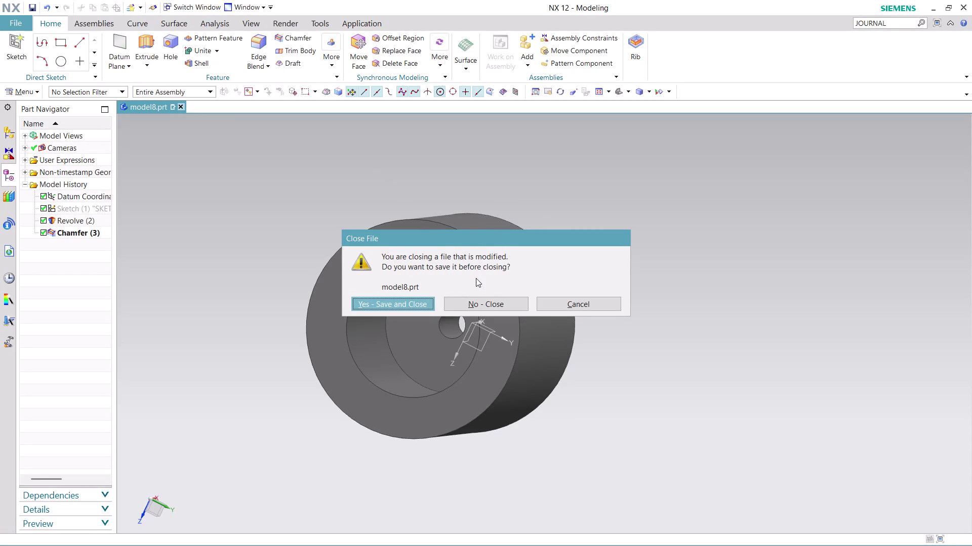
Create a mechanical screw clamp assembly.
Close model8 without saving and find Record Journal through a JOURNAL command search.
click(498, 306)
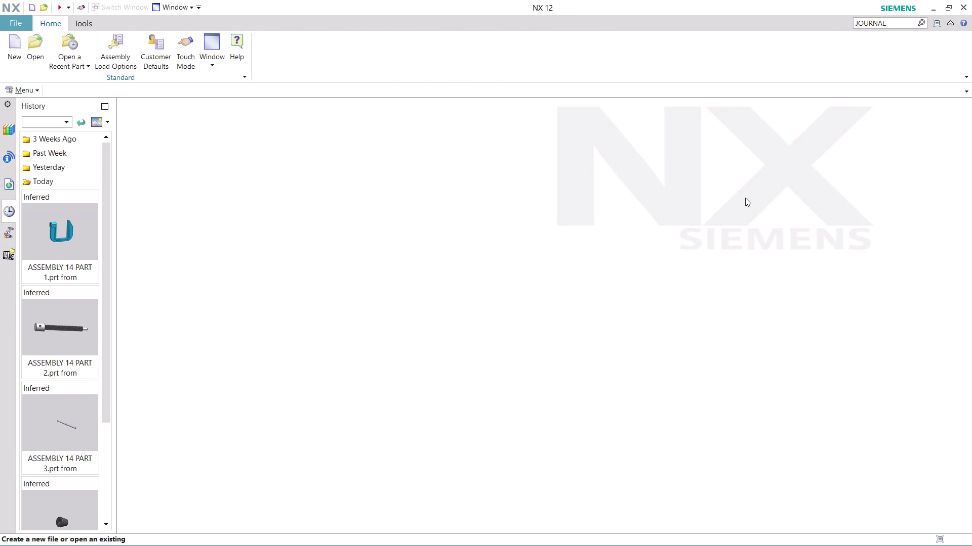
click(897, 21)
key(Return)
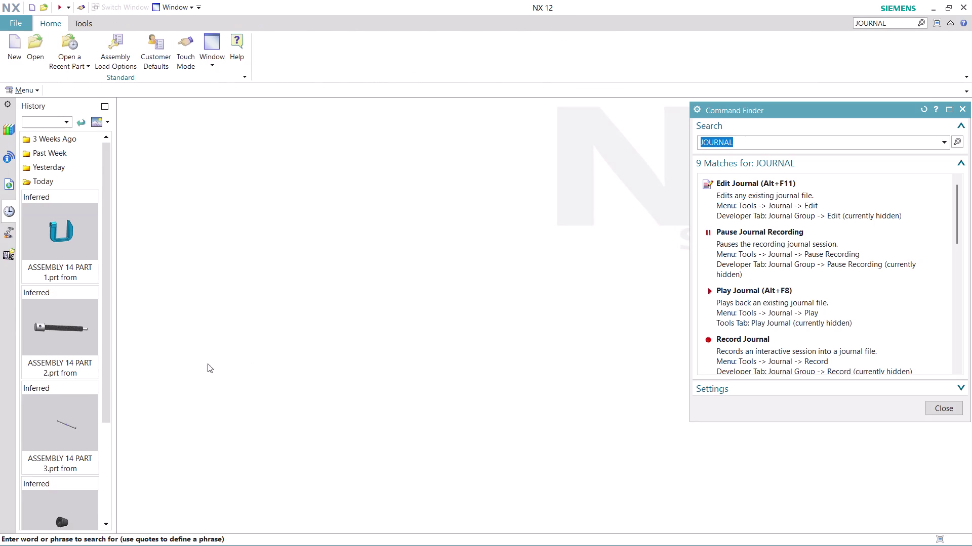
scroll(down, 3)
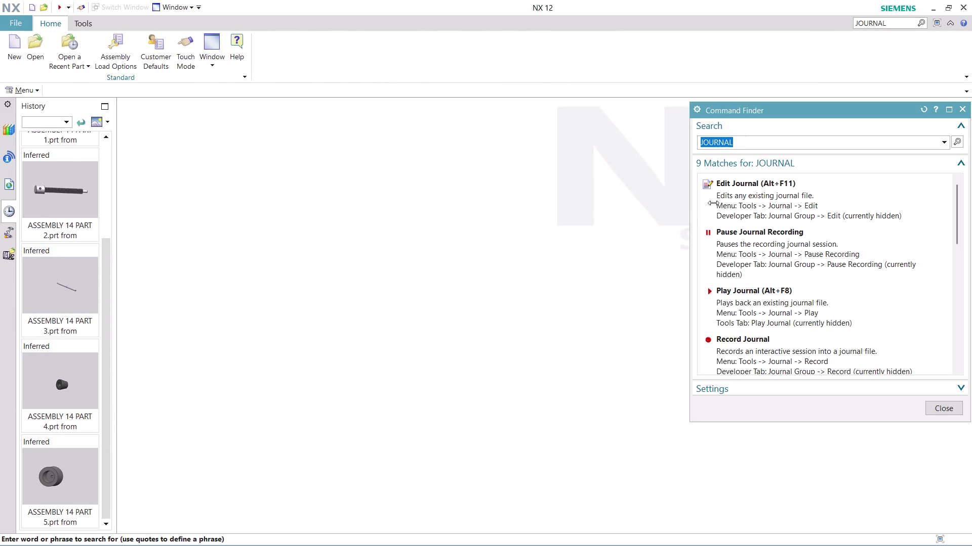
click(767, 356)
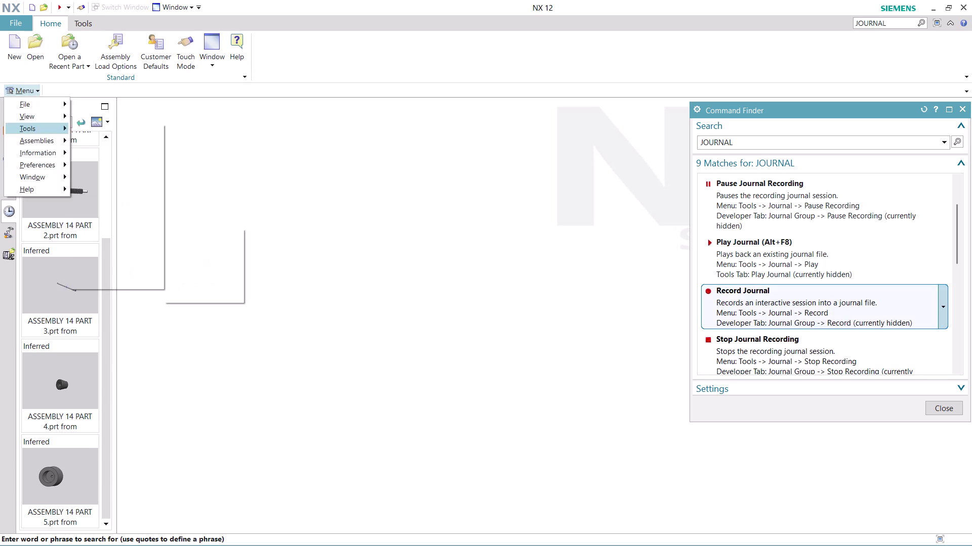
Start recording a journal named 'ASSEMBLY 14' and close the command search.
click(755, 308)
click(549, 324)
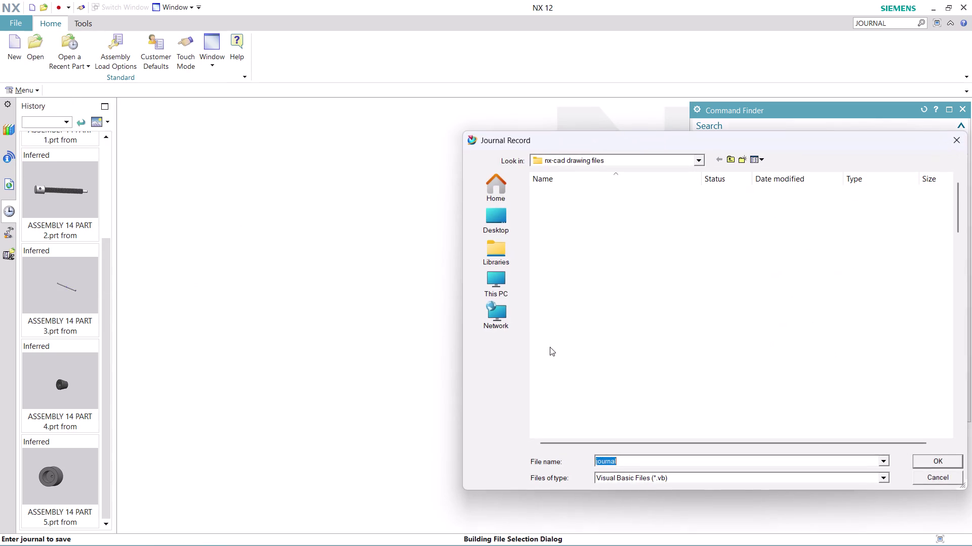
text(ASS)
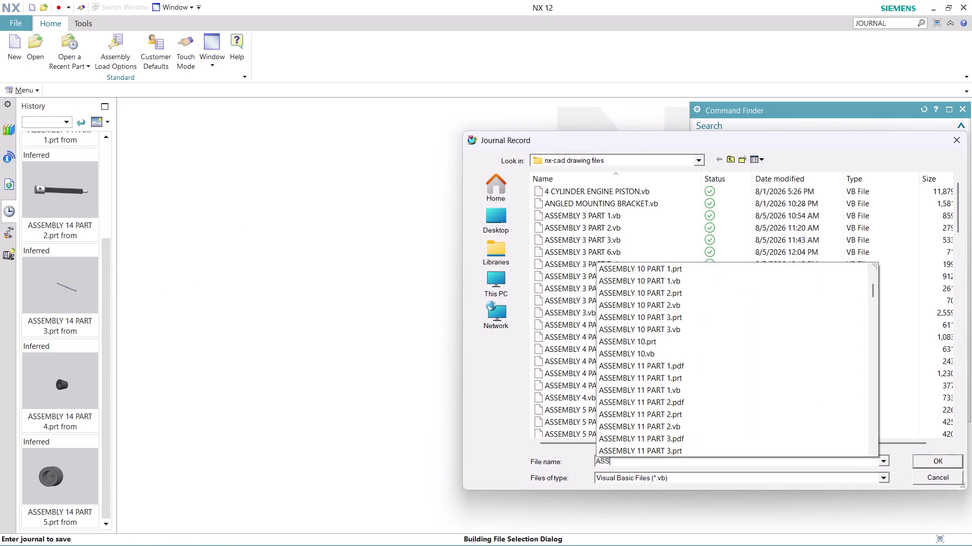
text(EMBLY)
key(space)
text(14)
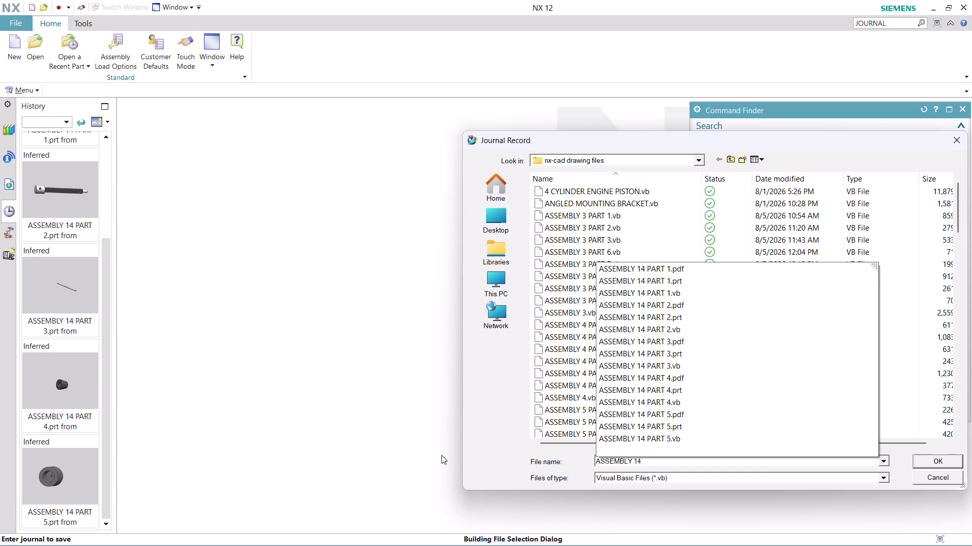
key(Return)
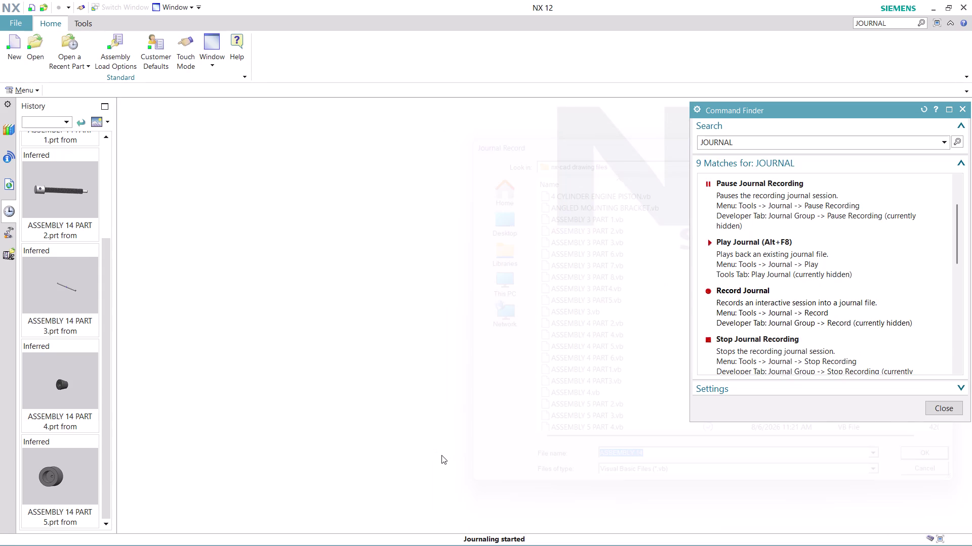
click(951, 410)
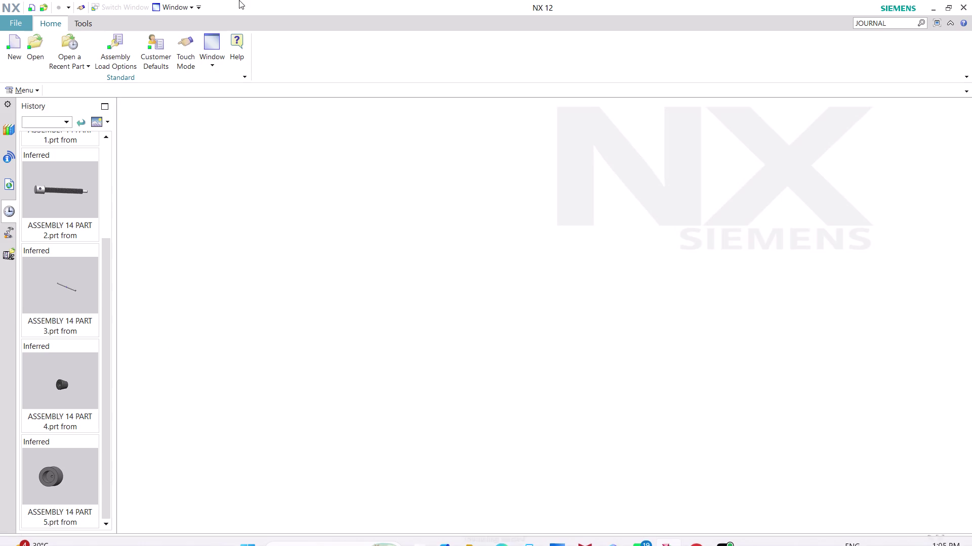
Open the New file dialog from the empty start screen.
click(14, 42)
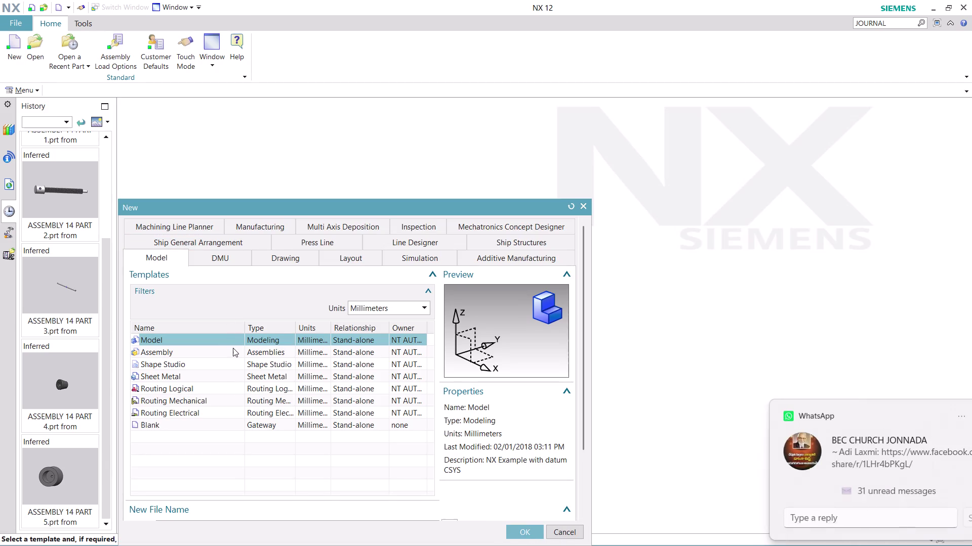
Create an Assembly-template file and load ASSEMBLY 14 PART 1 as its first component.
click(233, 349)
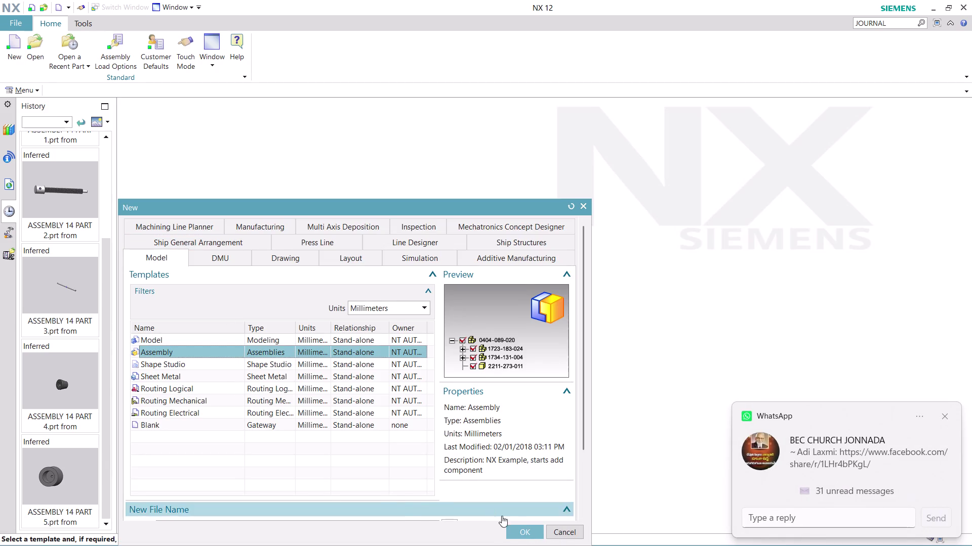
click(525, 534)
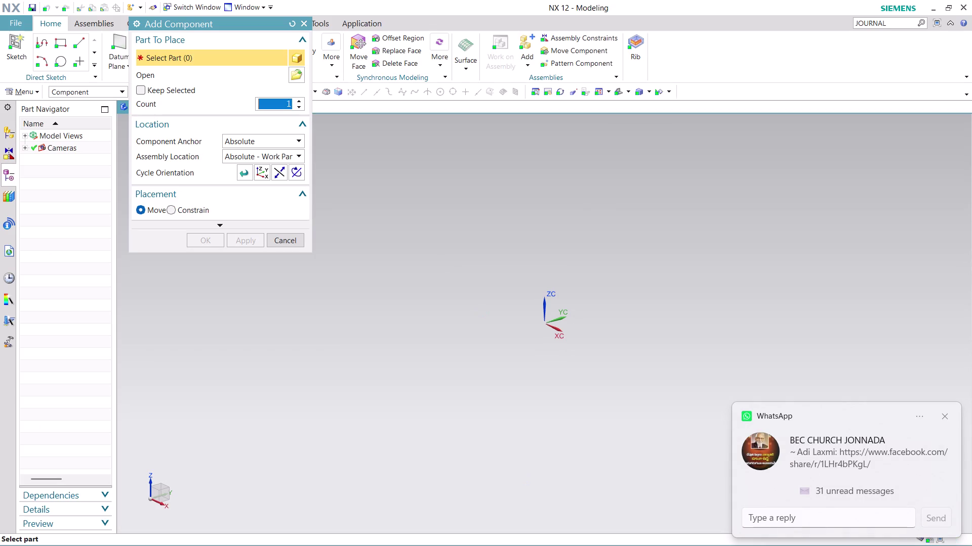
click(301, 72)
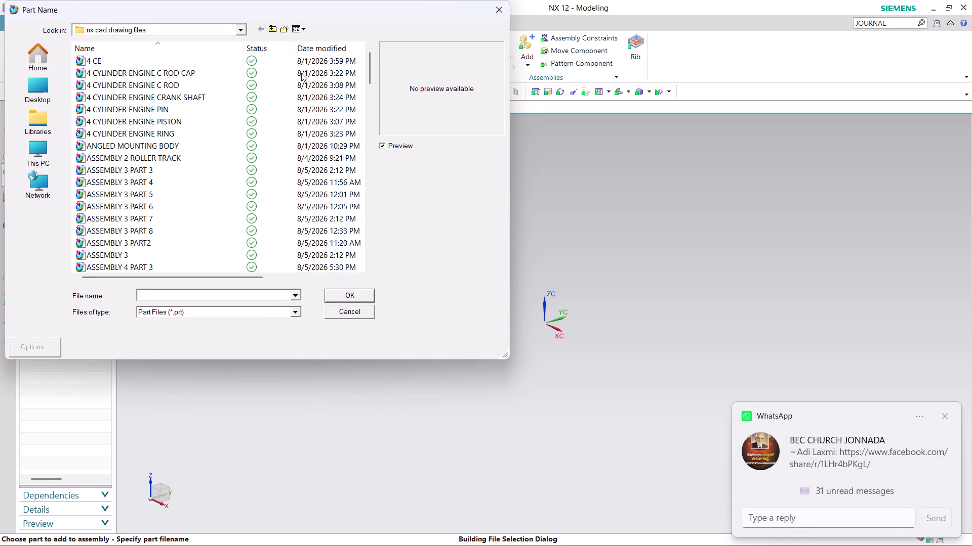
scroll(down, 3)
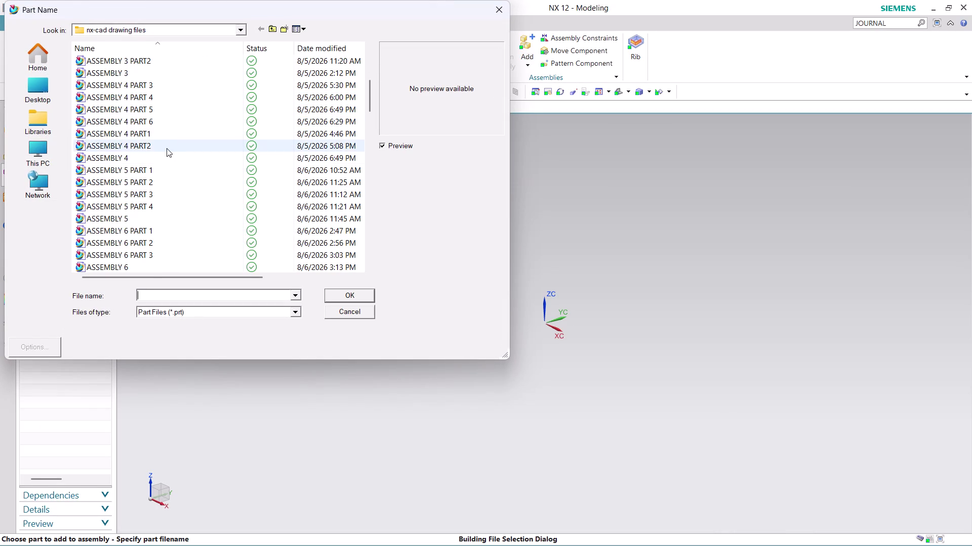
scroll(down, 3)
scroll(down, 3)
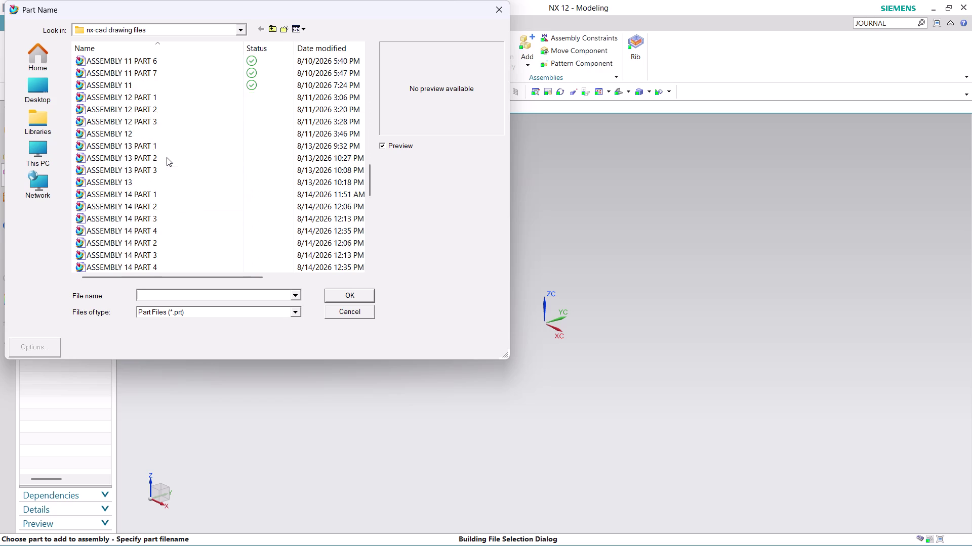
scroll(down, 3)
click(164, 158)
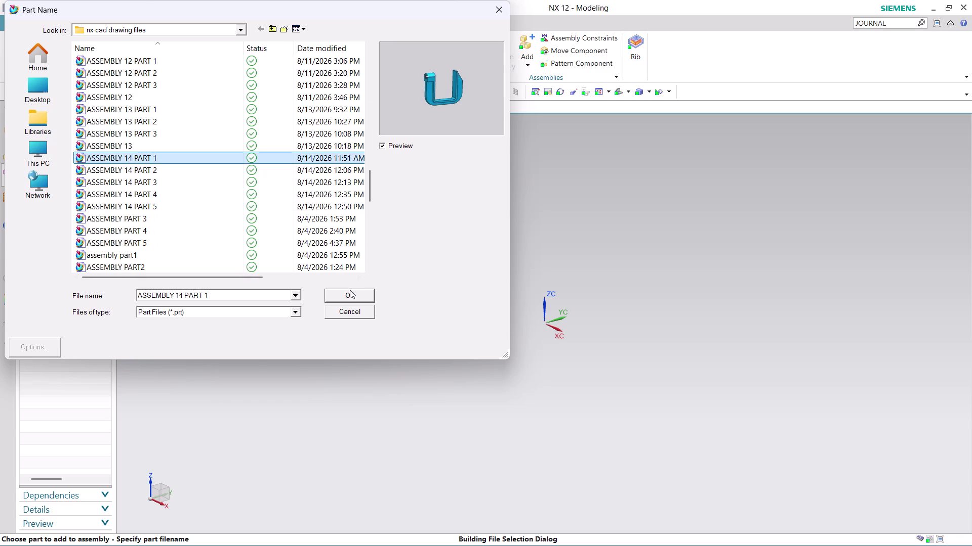
click(350, 292)
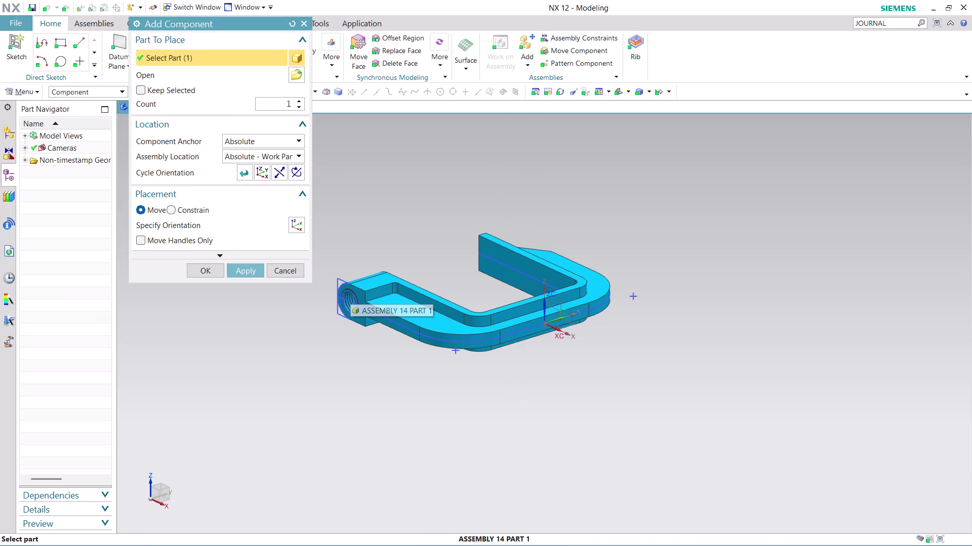
Place the upright ASSEMBLY 14 PART 1 frame with a fix constraint and finish adding components.
middle_drag(551, 217, 571, 267)
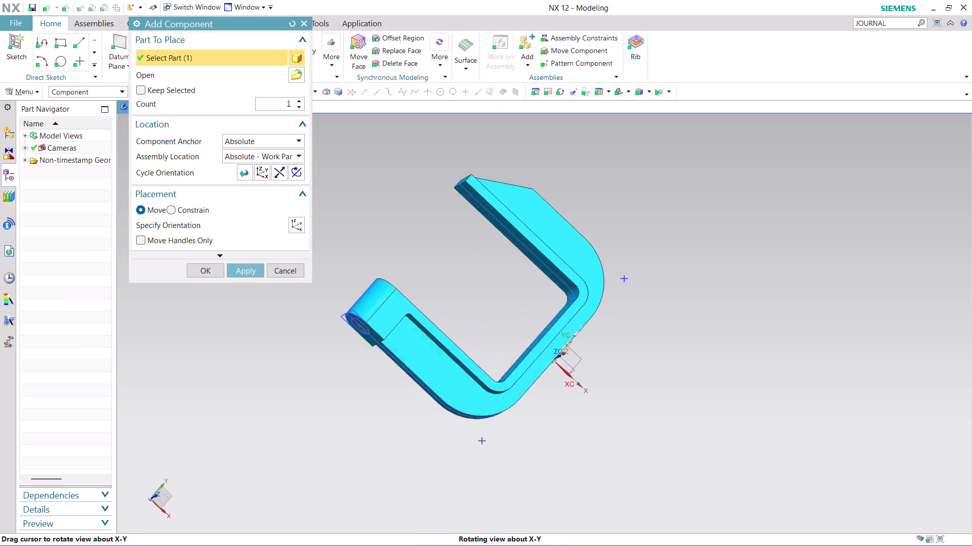
middle_drag(571, 268, 592, 271)
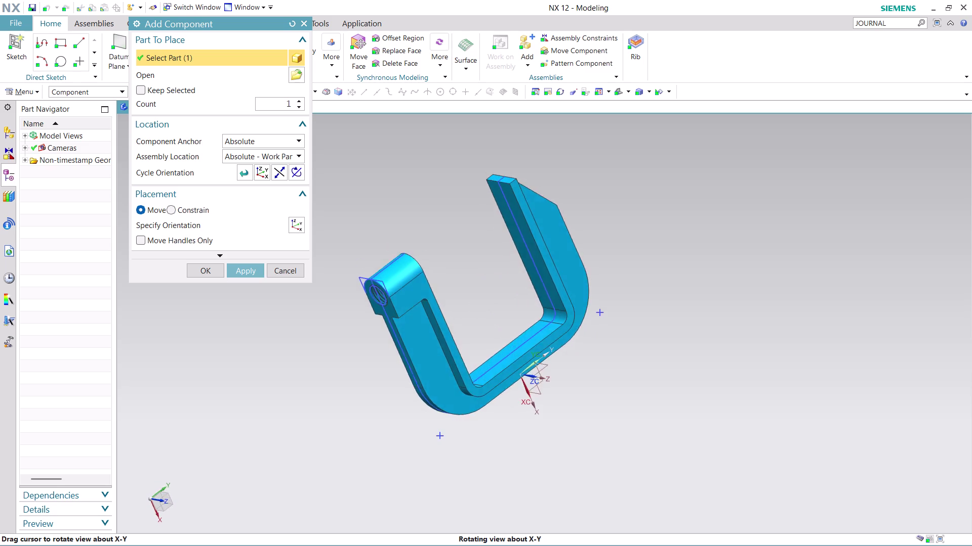
middle_drag(592, 272, 605, 263)
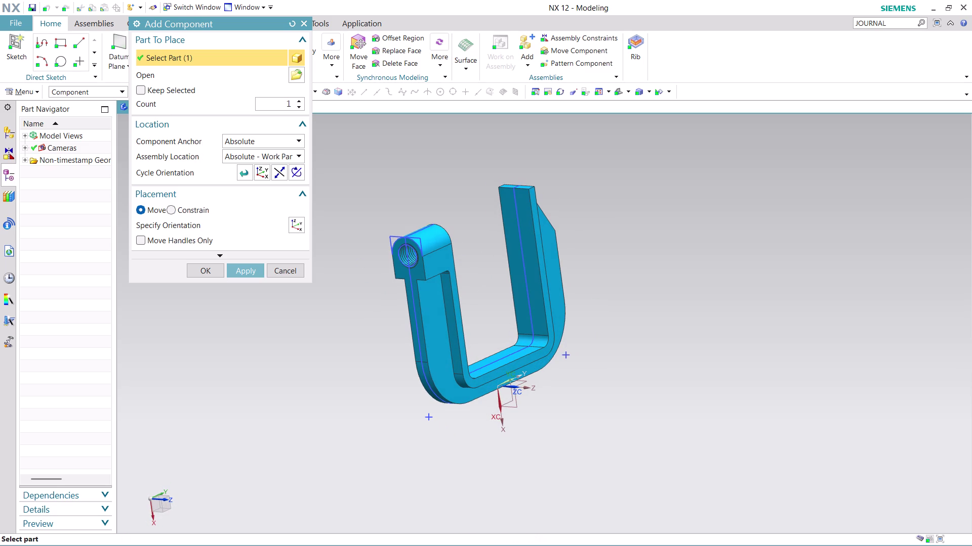
click(244, 272)
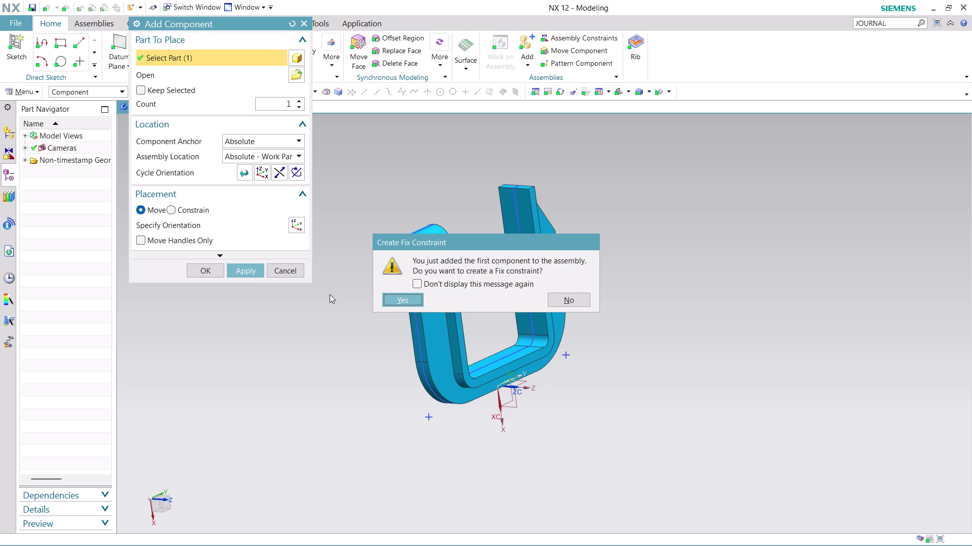
click(389, 296)
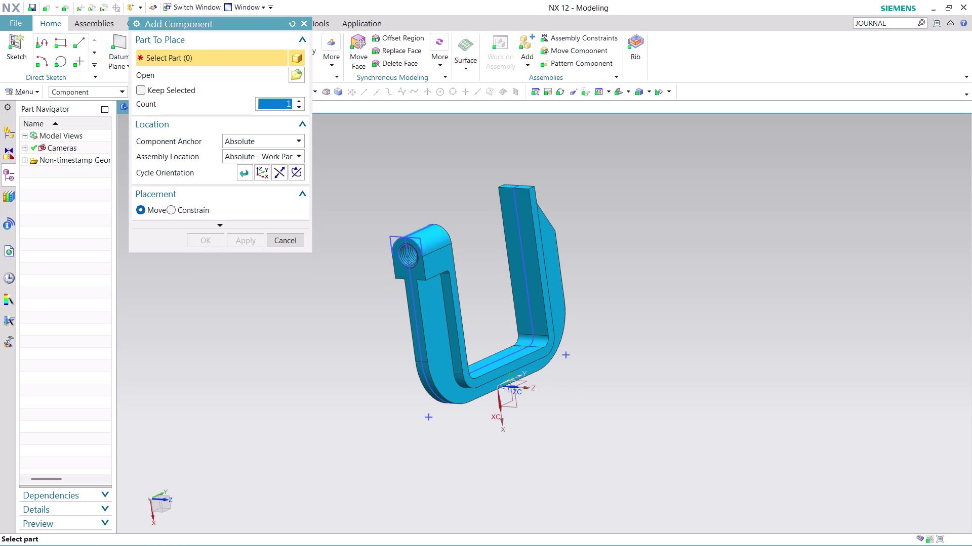
click(290, 240)
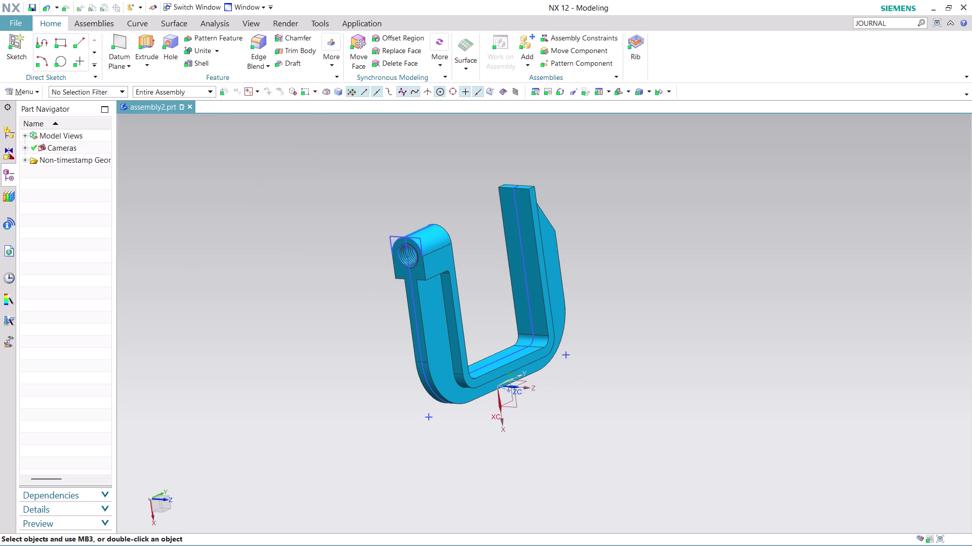
Select the placed clamp frame to check it, then clear the selection.
scroll(up, 3)
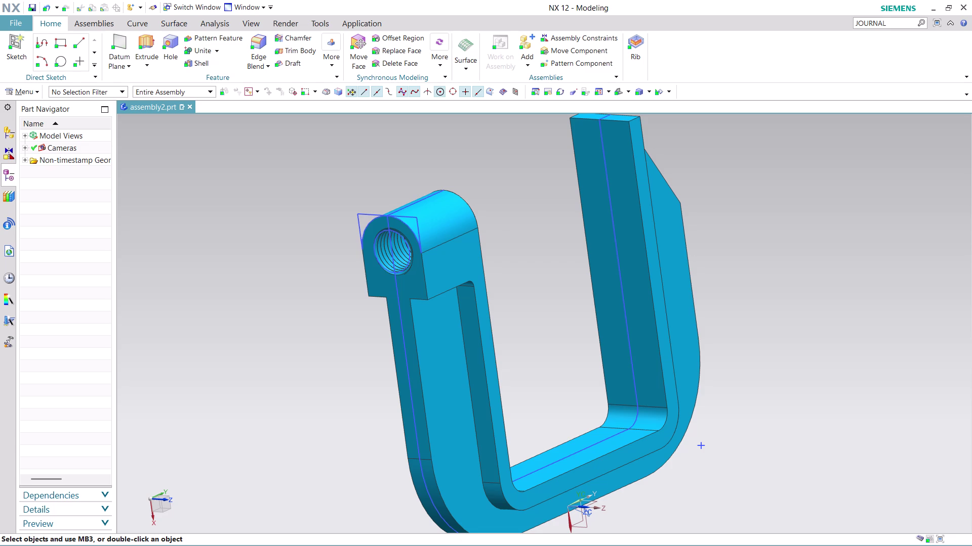
key(Escape)
click(701, 446)
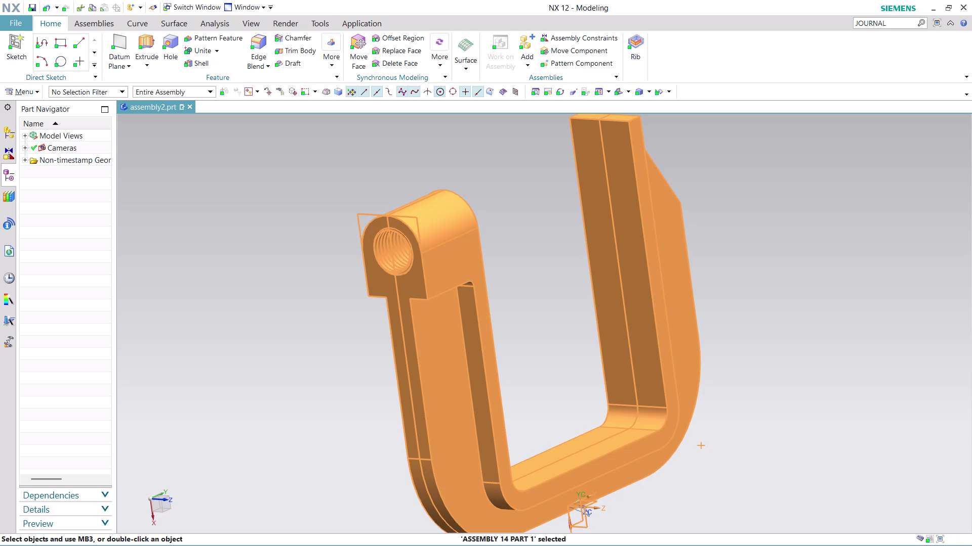
key(Escape)
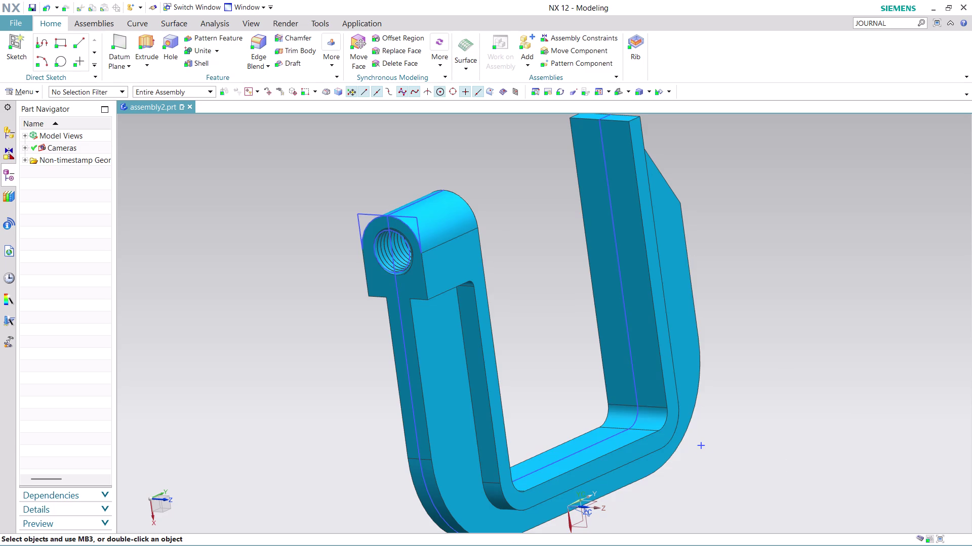
scroll(down, 3)
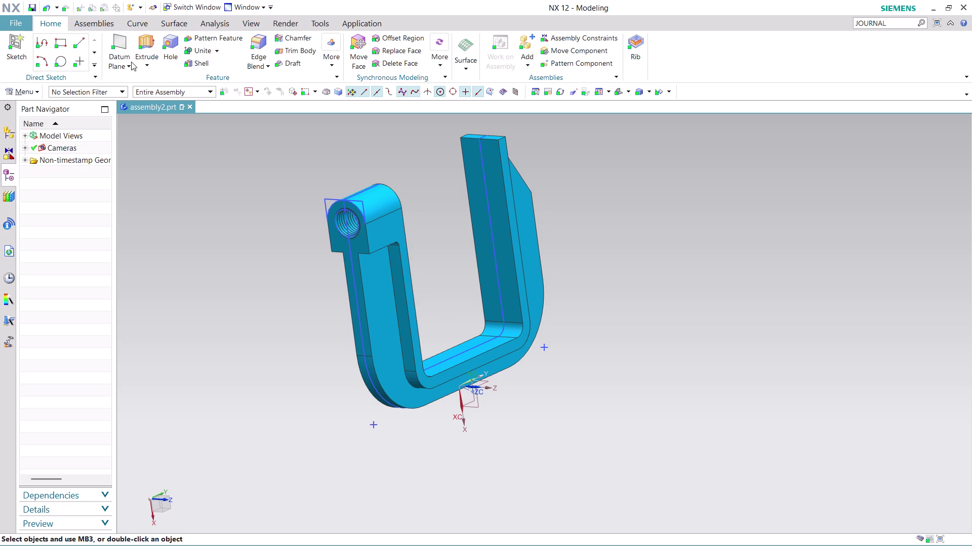
click(100, 20)
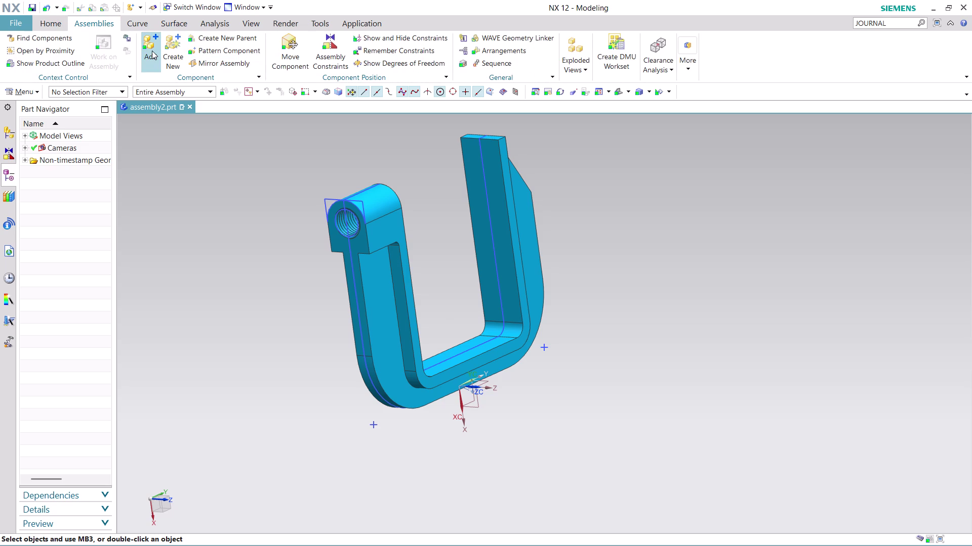
Load the ASSEMBLY 14 PART 2 threaded screw as a new component and change its location reference.
click(152, 50)
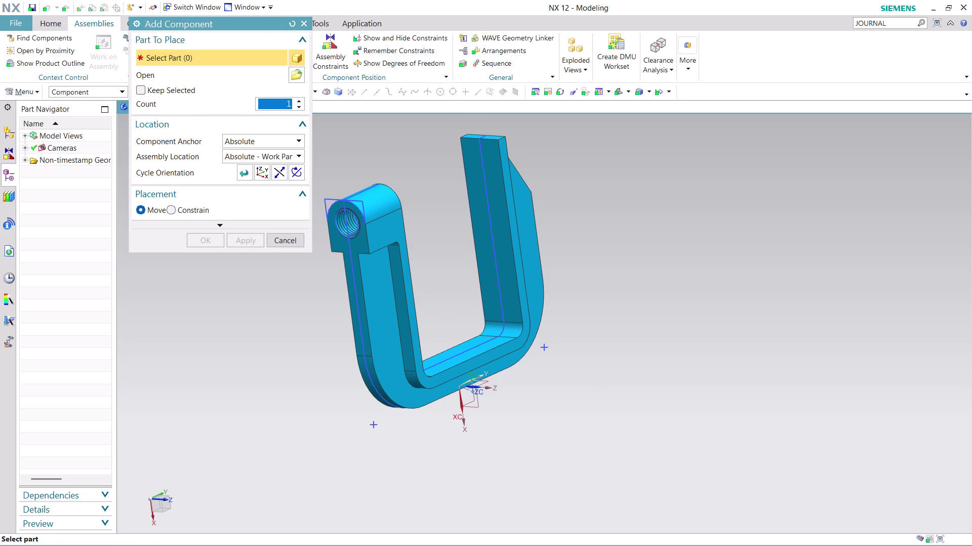
scroll(up, 3)
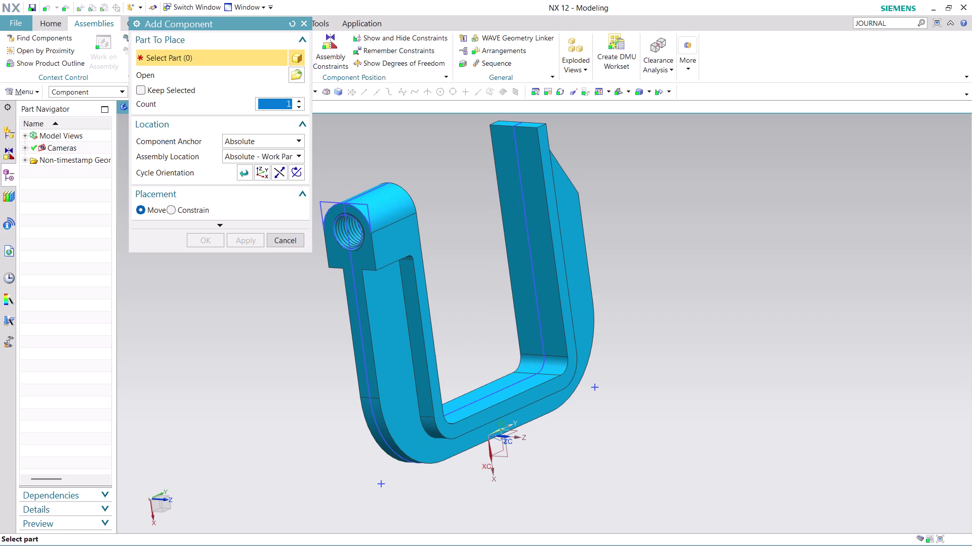
click(296, 75)
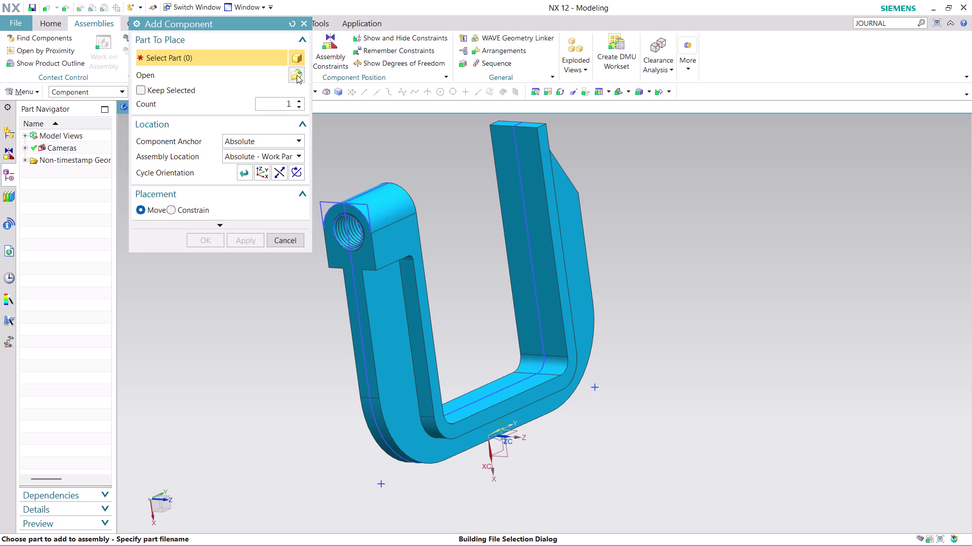
scroll(down, 3)
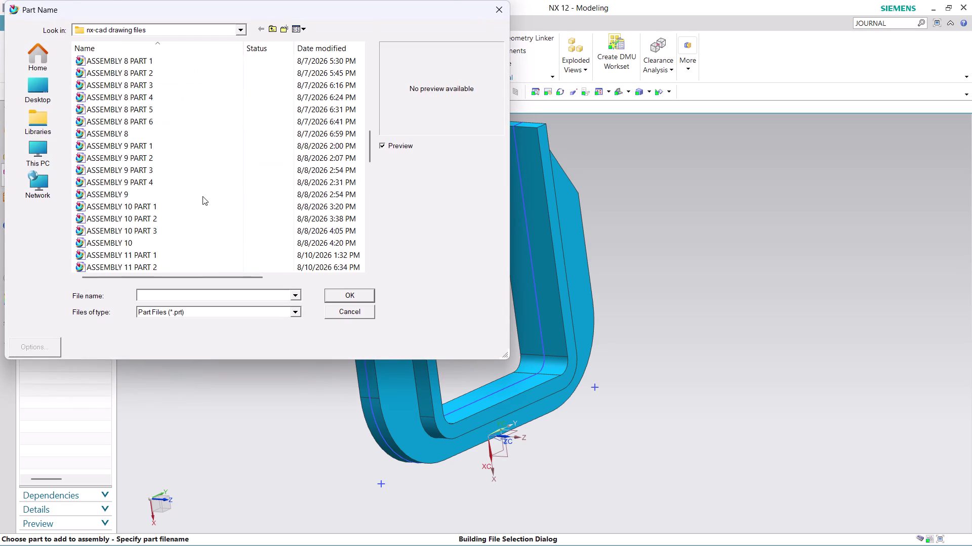
scroll(down, 3)
scroll(down, 3)
click(160, 134)
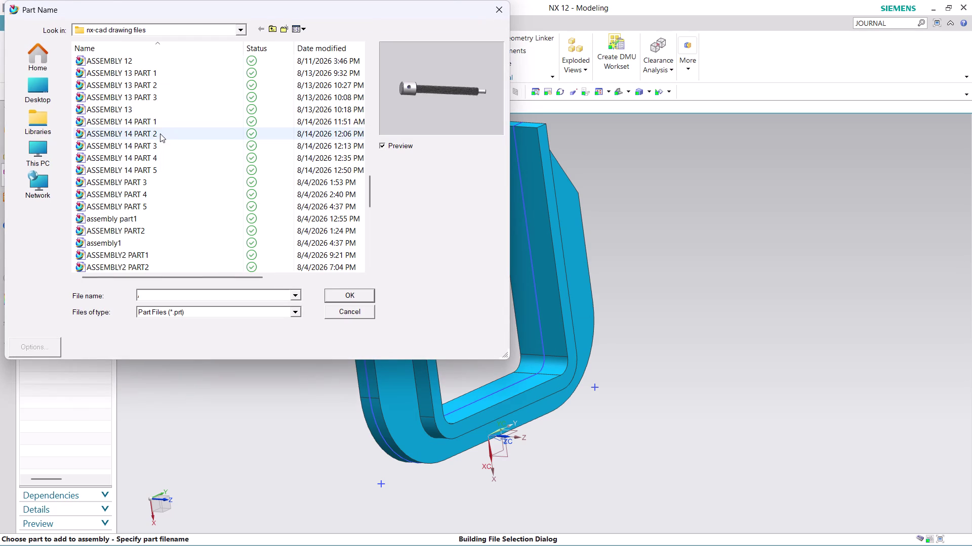
click(356, 293)
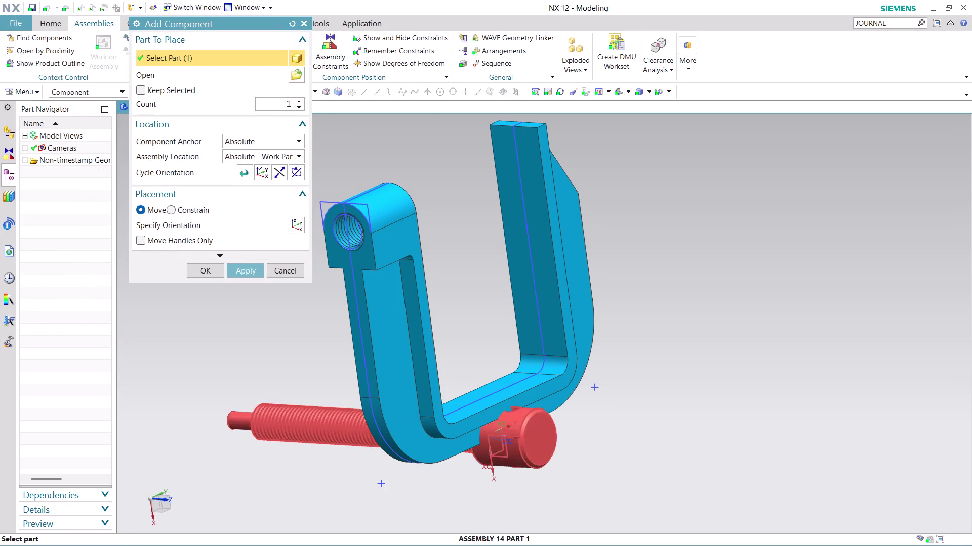
click(280, 152)
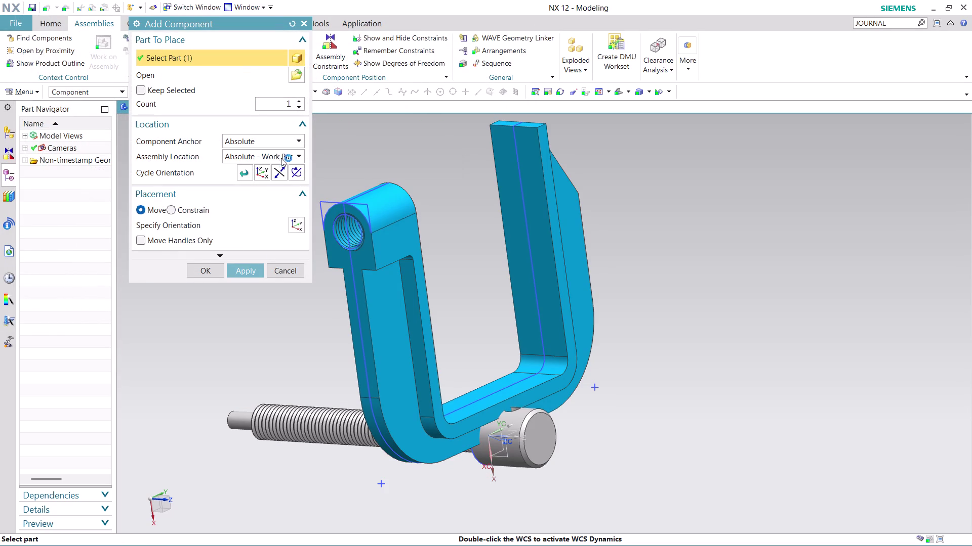
Drag the screw with orientation handles over to the frame's threaded boss.
click(286, 189)
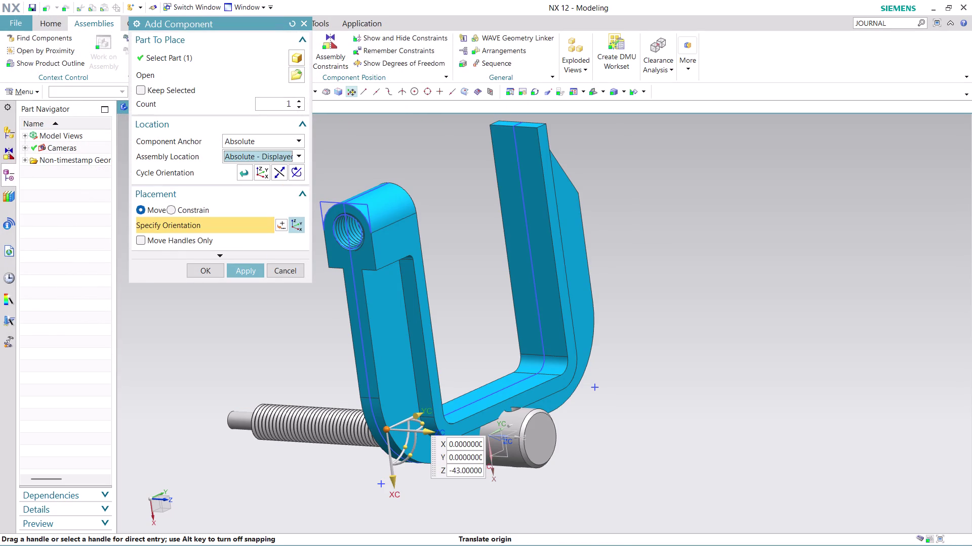
click(422, 416)
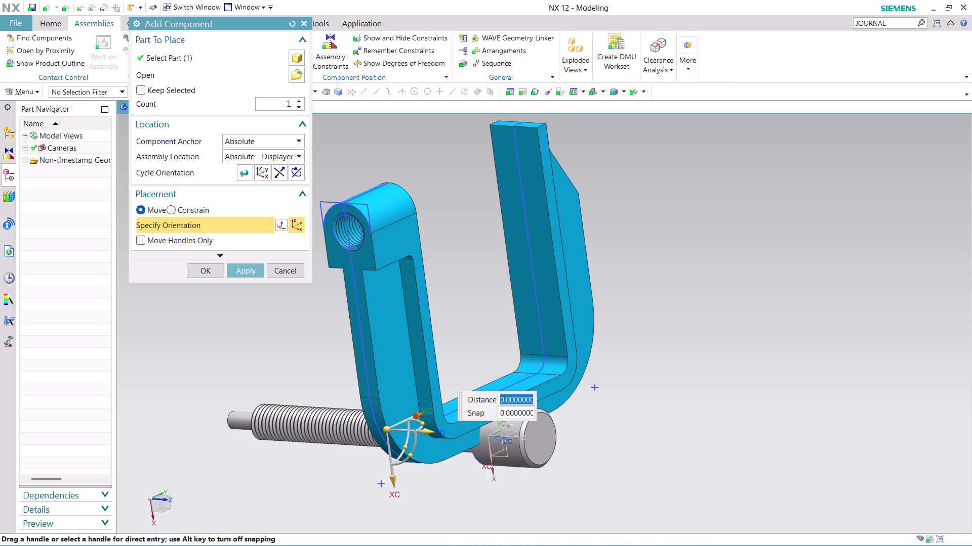
click(424, 421)
drag(428, 422, 385, 454)
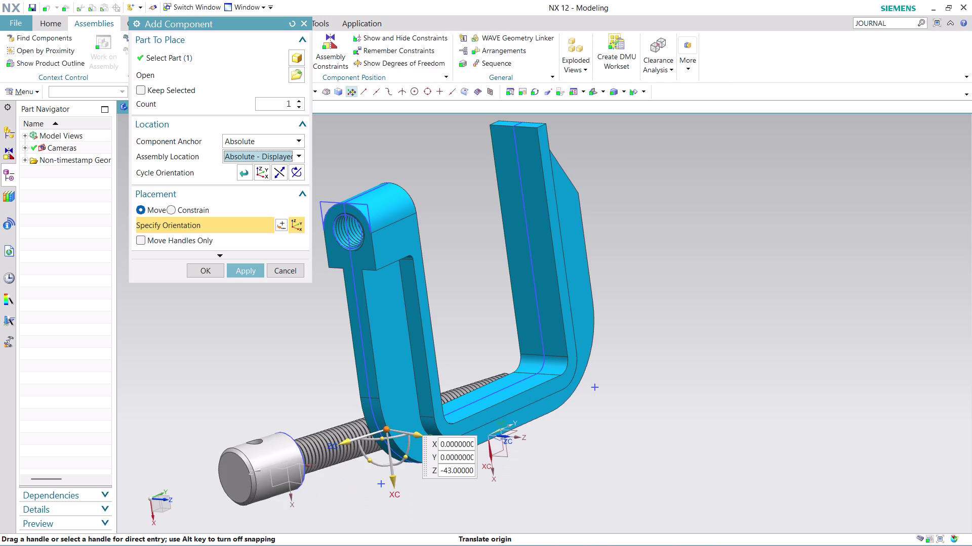
drag(397, 485, 381, 233)
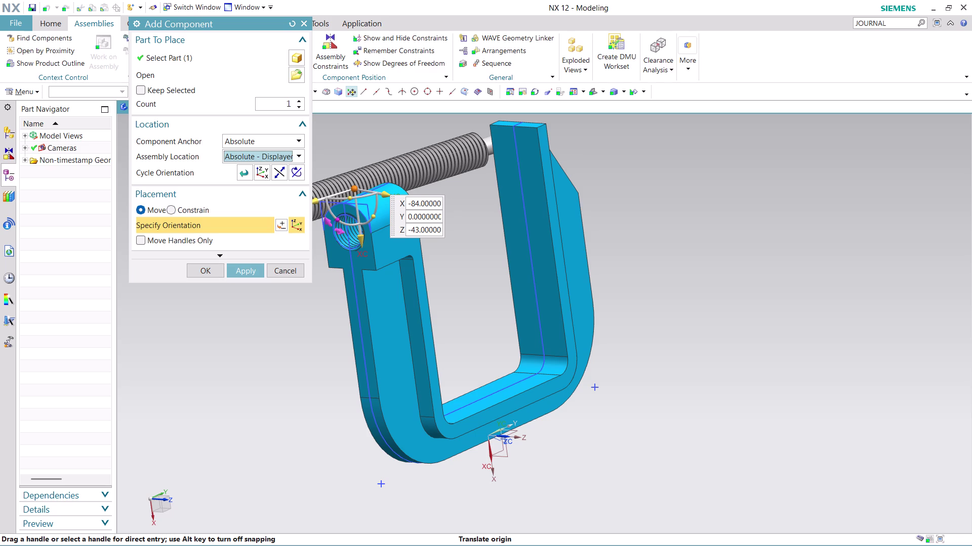
drag(320, 198, 158, 273)
scroll(down, 3)
Rotate the screw about X to line up with the threaded hole and confirm placement.
middle_drag(451, 344, 474, 356)
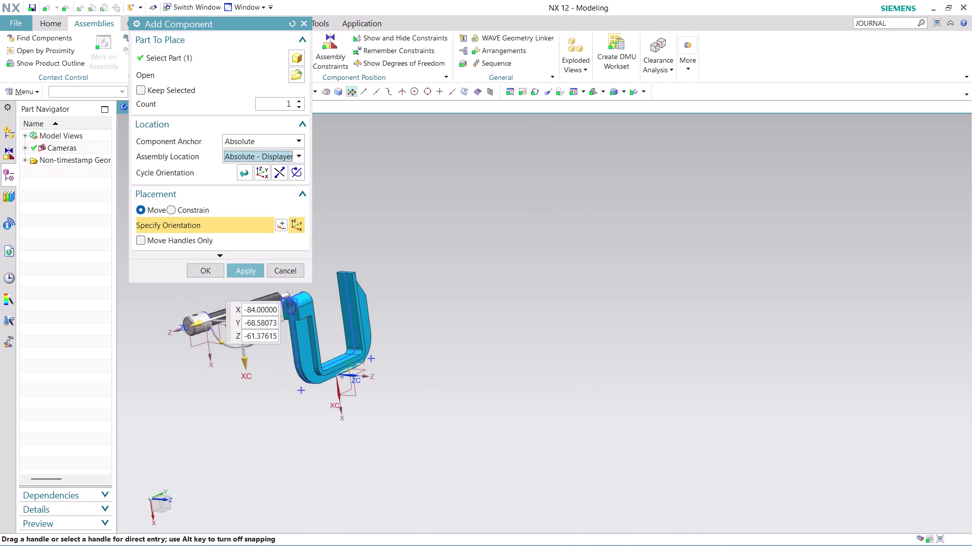
middle_drag(474, 356, 740, 349)
scroll(up, 3)
scroll(up, 3)
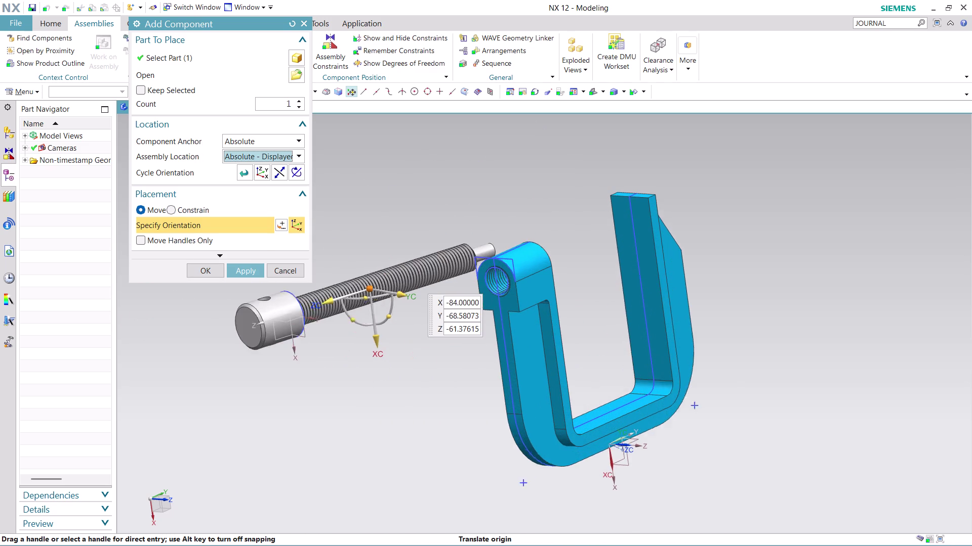
scroll(up, 3)
scroll(down, 3)
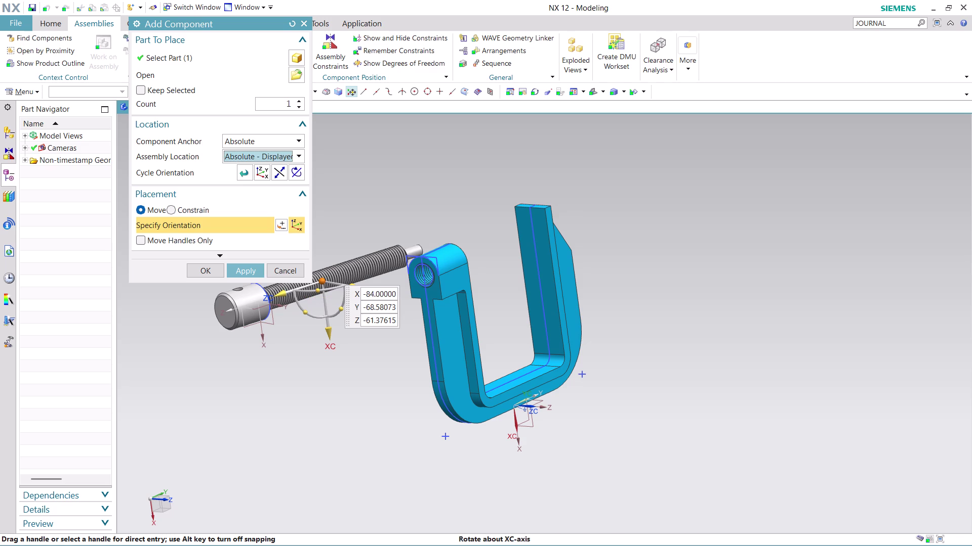
drag(280, 293, 216, 320)
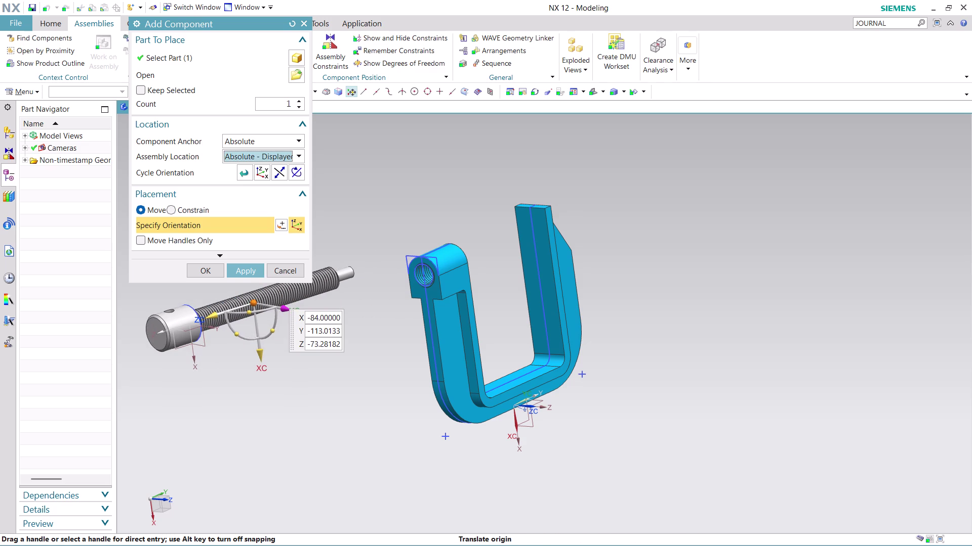
drag(283, 311, 352, 322)
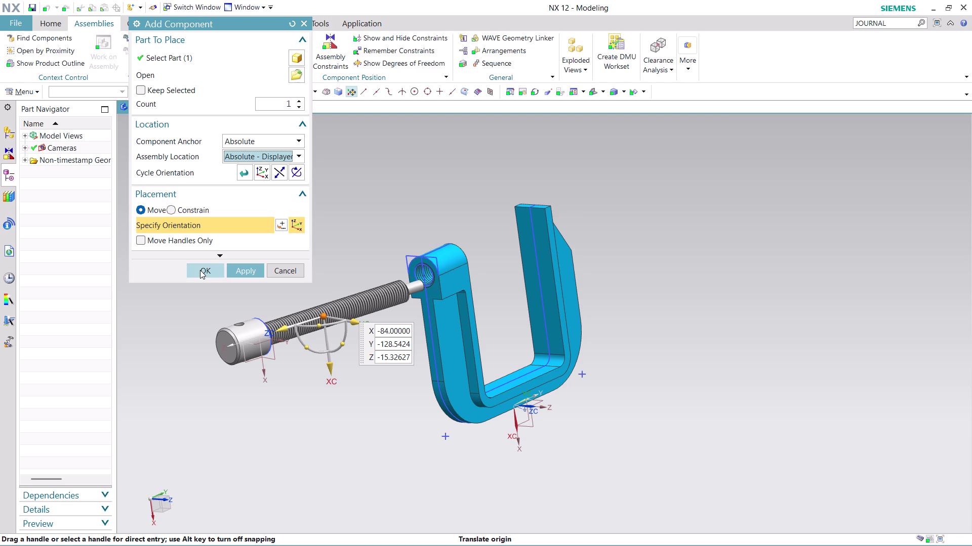
click(200, 270)
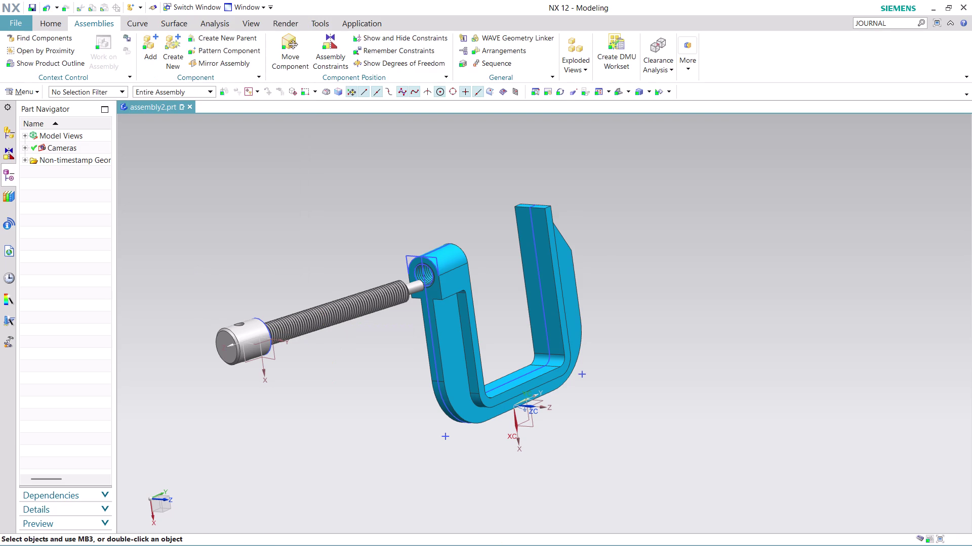
middle_drag(348, 394, 324, 380)
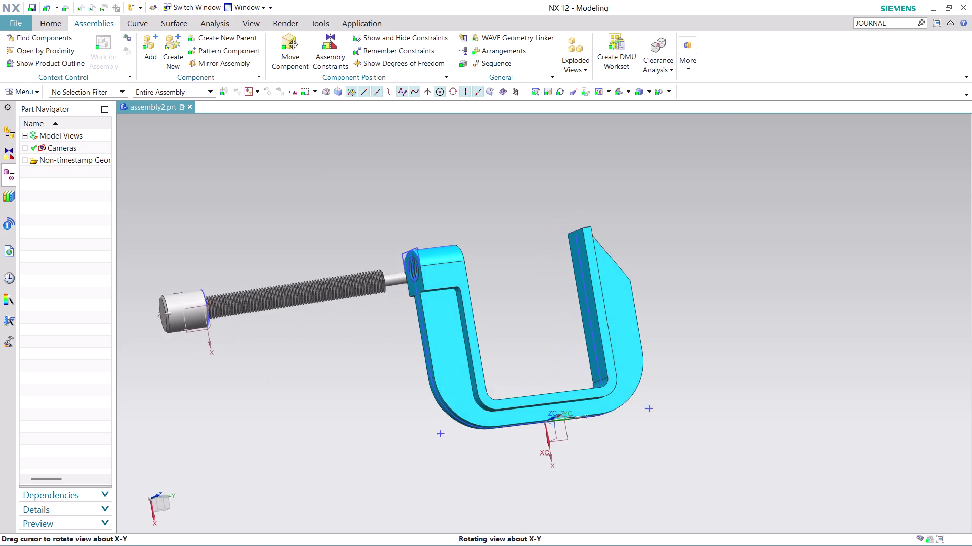
middle_drag(324, 381, 325, 397)
scroll(up, 3)
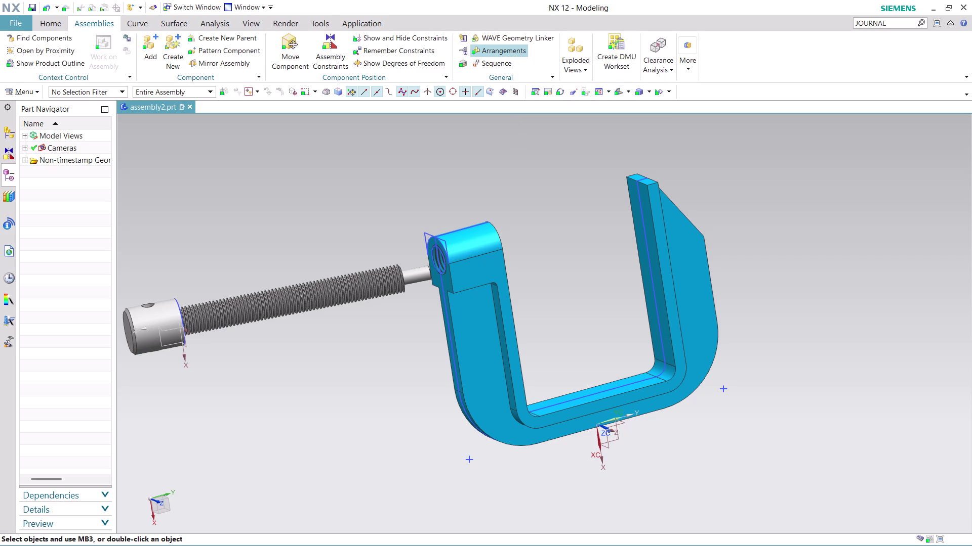
click(429, 66)
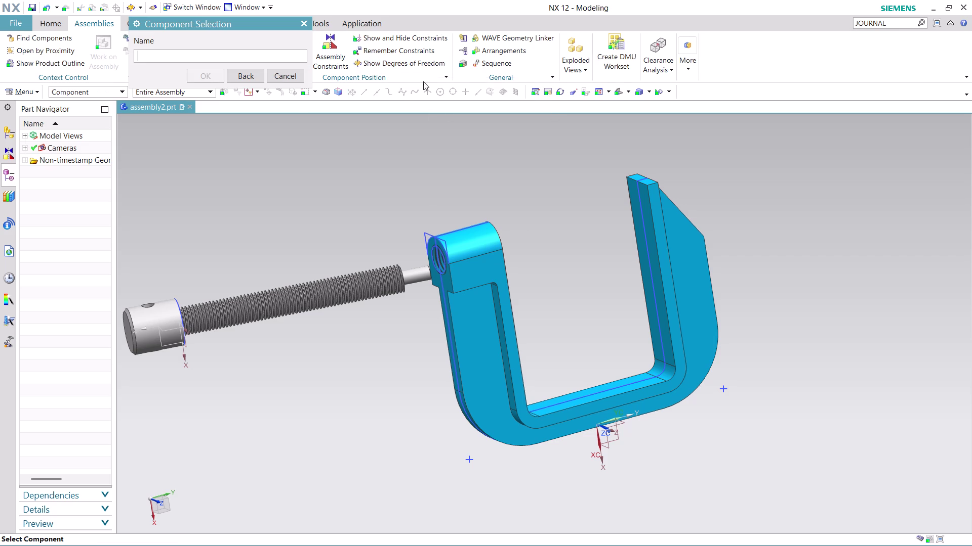
click(288, 73)
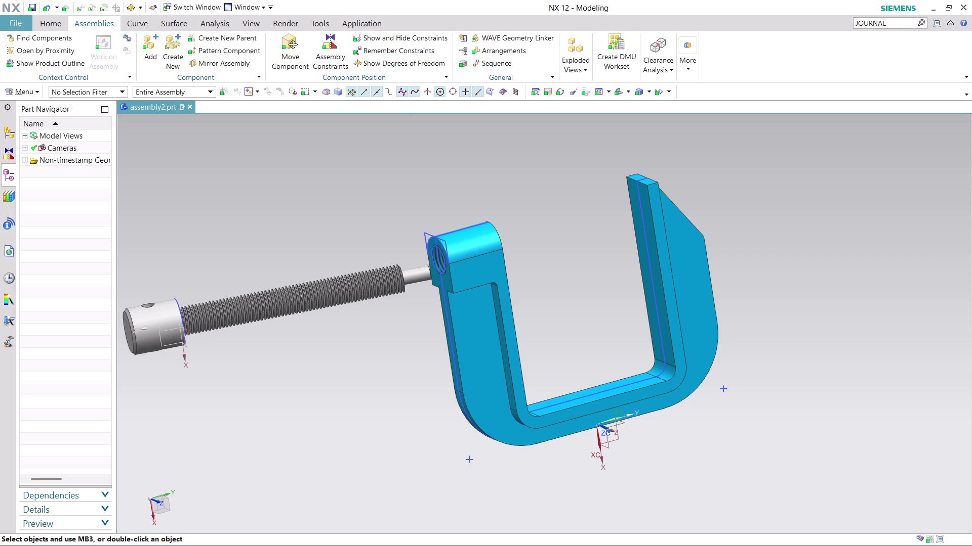
click(444, 74)
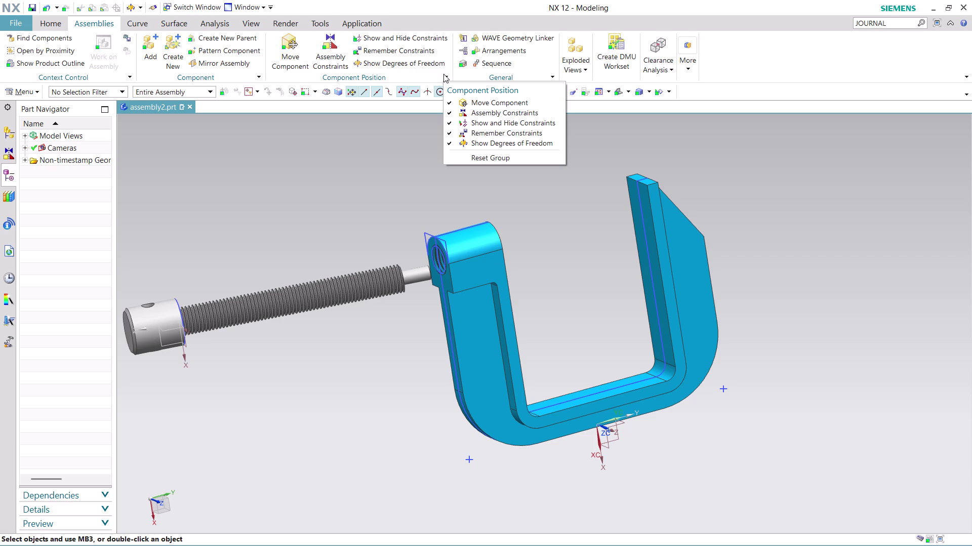
click(387, 132)
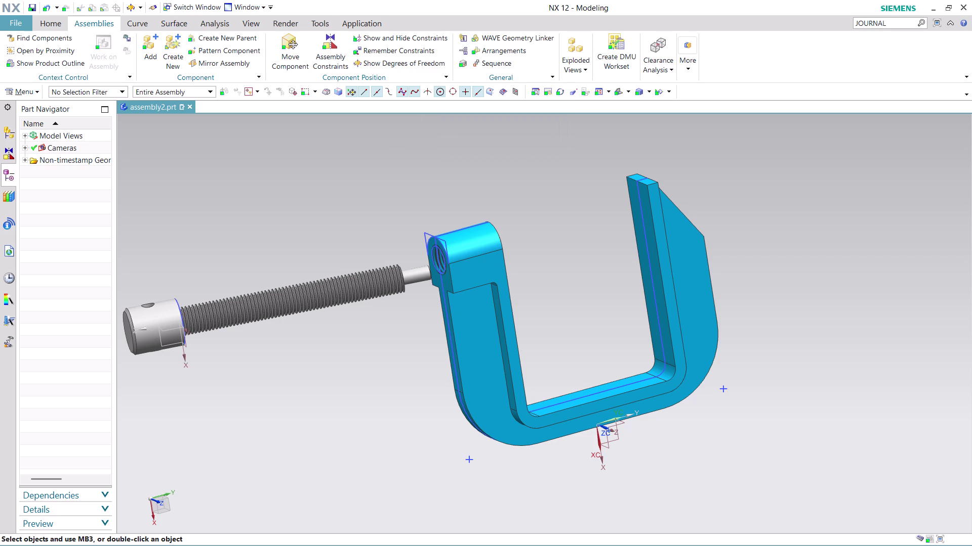
click(554, 77)
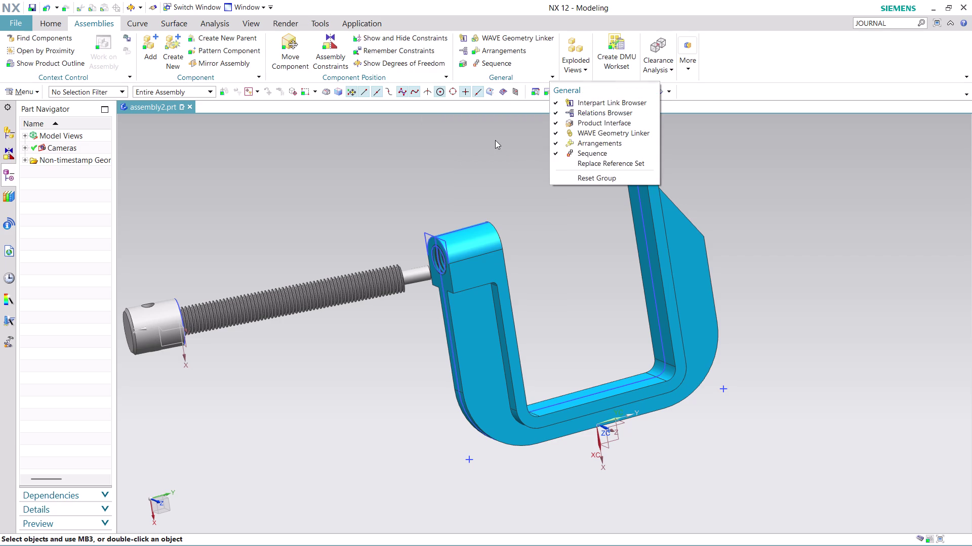
click(495, 140)
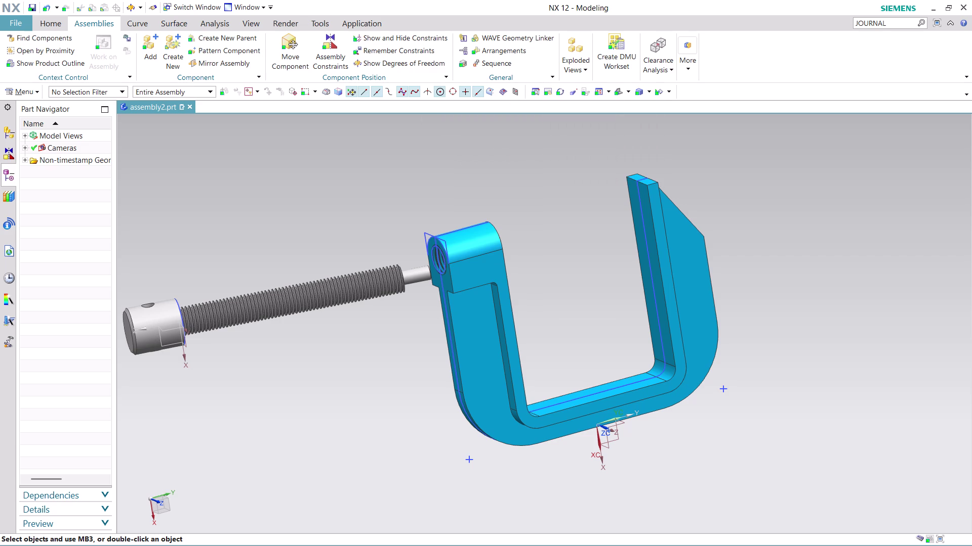
click(692, 64)
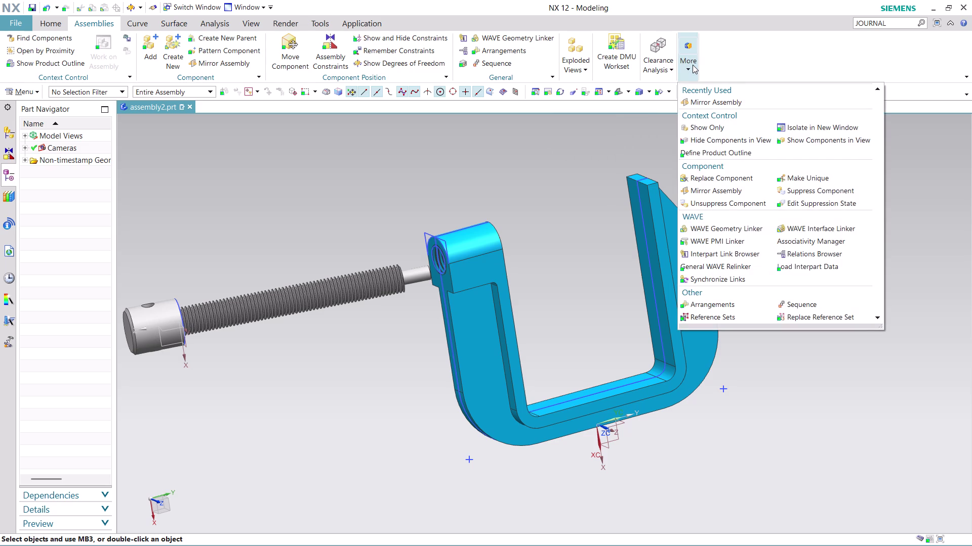
click(617, 148)
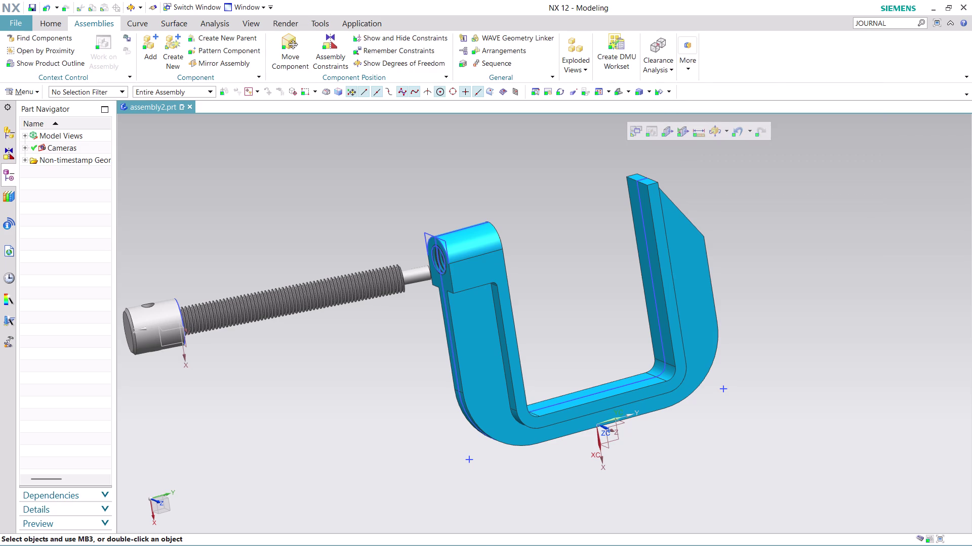
middle_drag(584, 185, 601, 198)
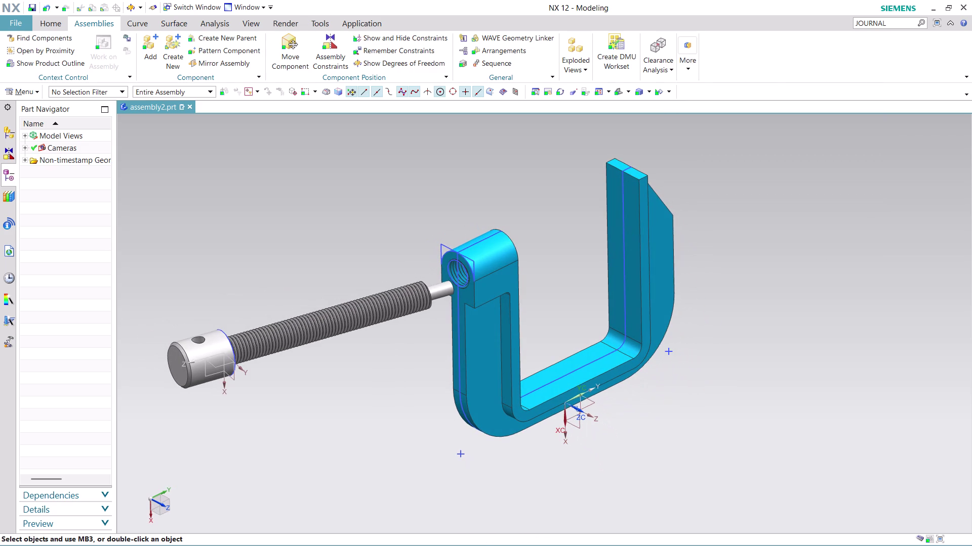
Orbit to an overview of the whole clamp and open Assembly Constraints.
middle_drag(534, 247, 508, 238)
scroll(up, 3)
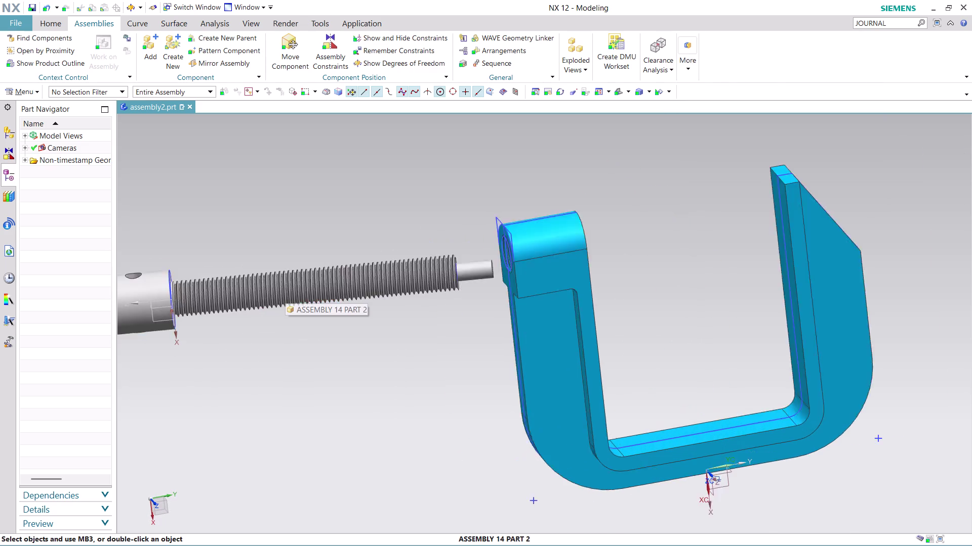
scroll(up, 3)
scroll(down, 3)
middle_drag(303, 227, 357, 224)
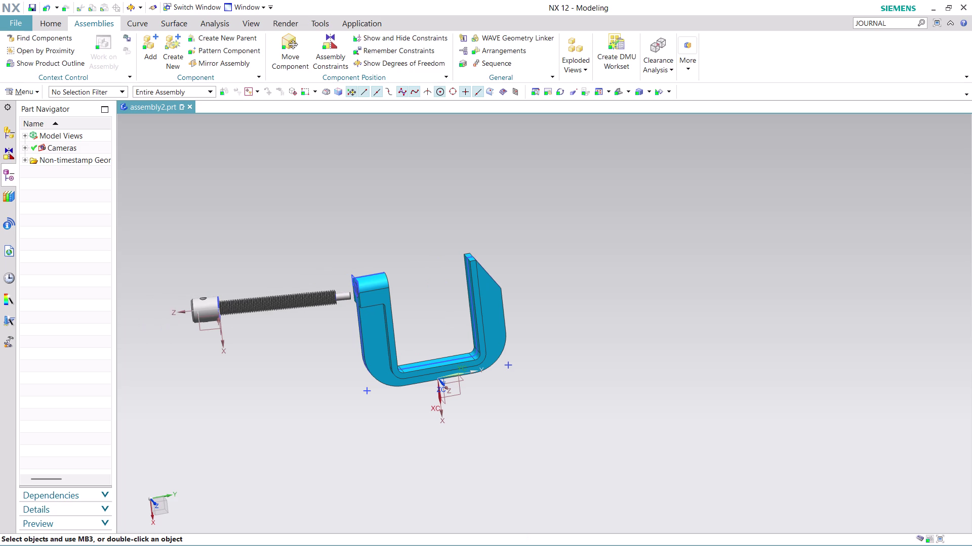
middle_drag(357, 225, 376, 217)
scroll(up, 3)
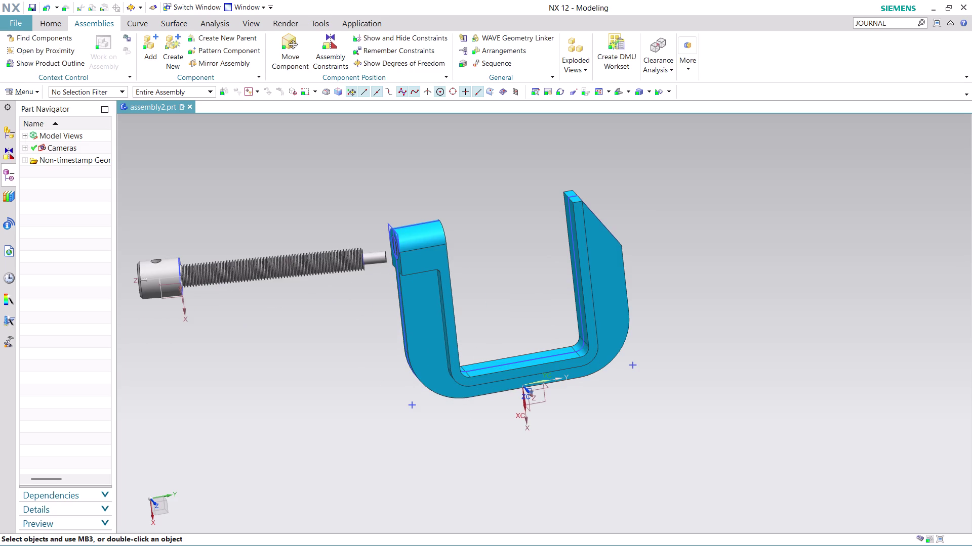
middle_drag(345, 206, 366, 214)
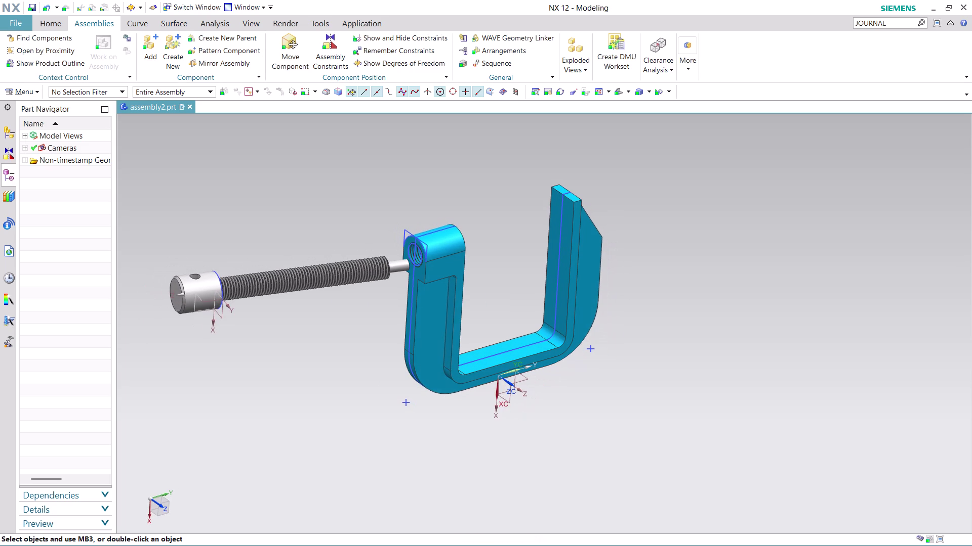
scroll(up, 3)
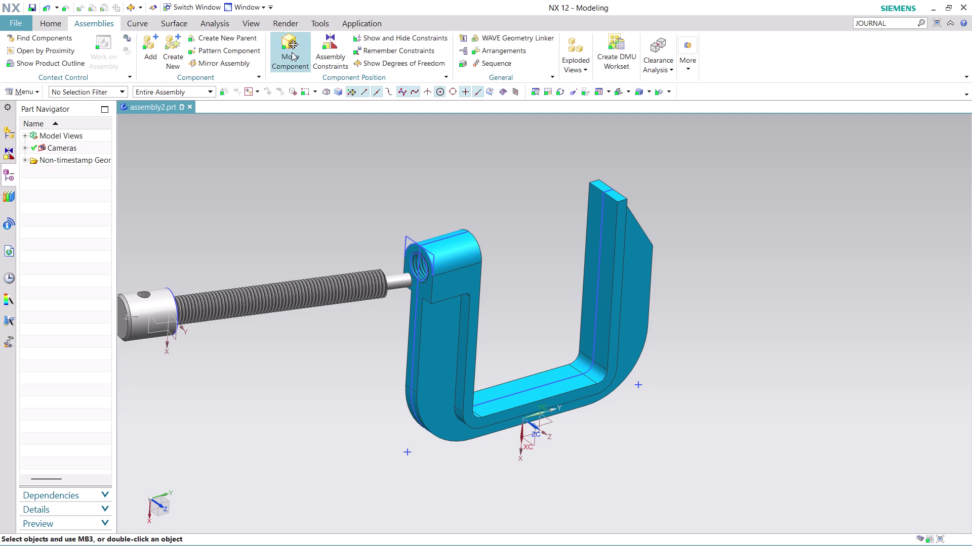
click(326, 48)
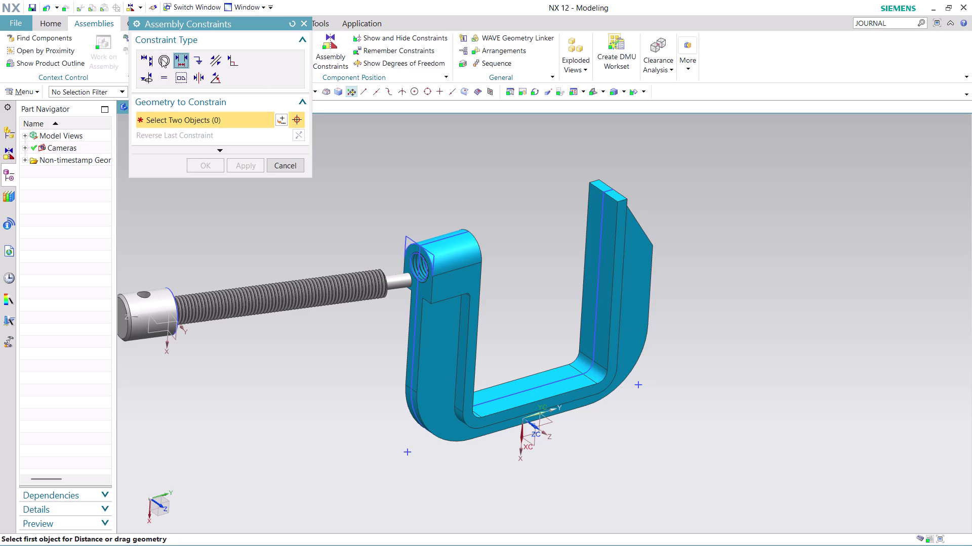
Choose the Concentric constraint and pick the screw's circular edge as the first object.
click(162, 58)
middle_drag(274, 244, 235, 224)
scroll(up, 3)
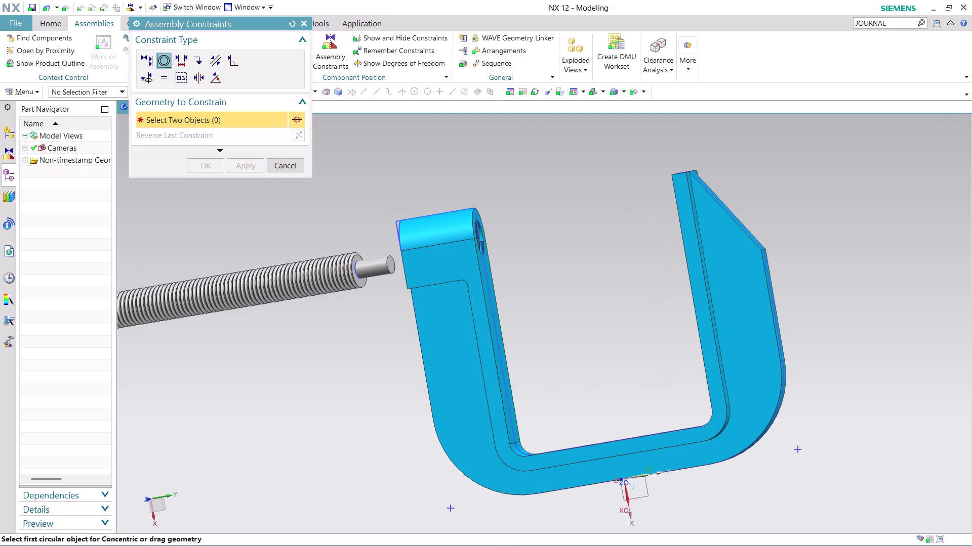
scroll(up, 3)
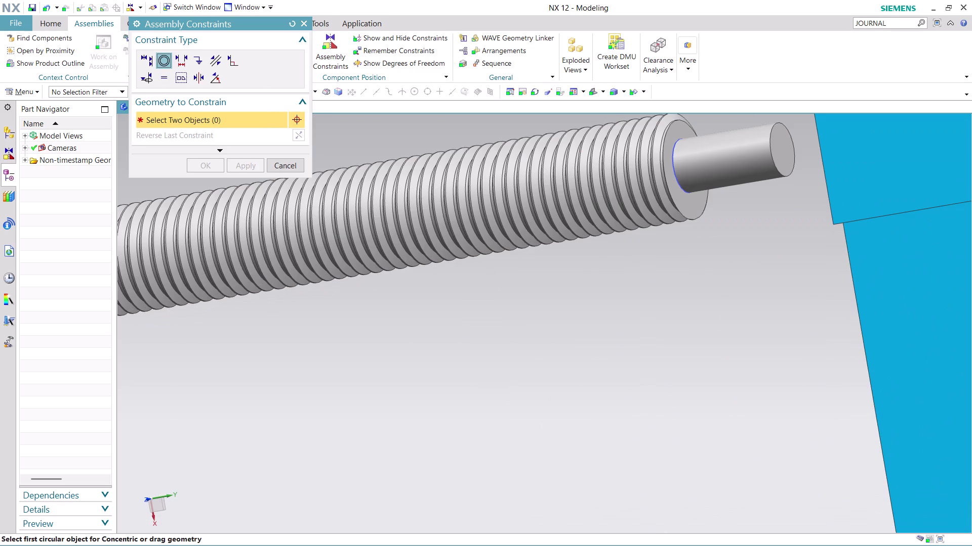
click(224, 247)
click(231, 247)
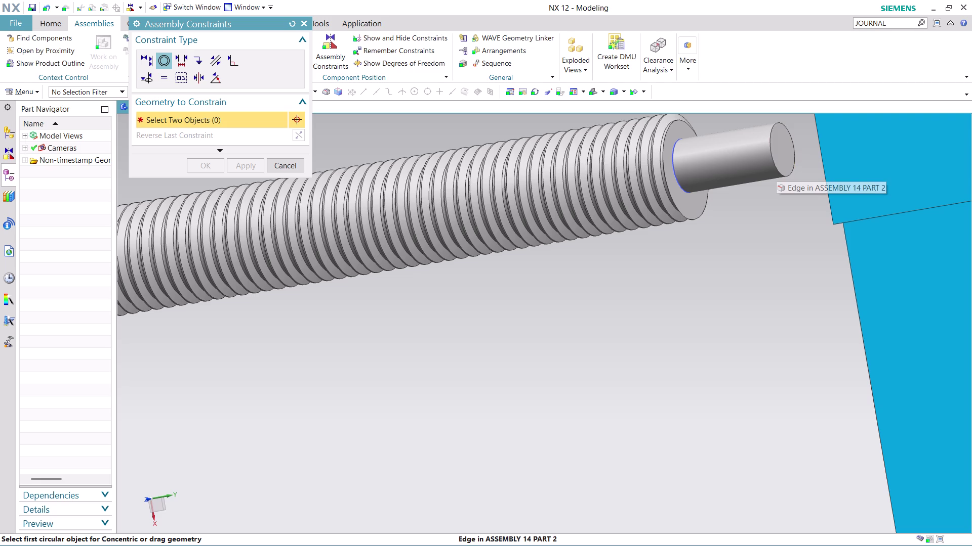
scroll(down, 3)
scroll(down, 3)
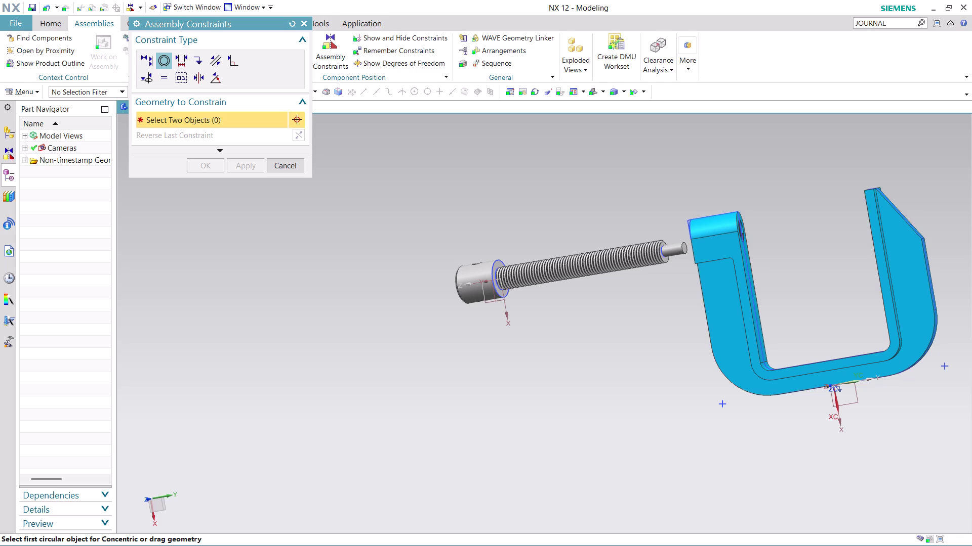
click(500, 289)
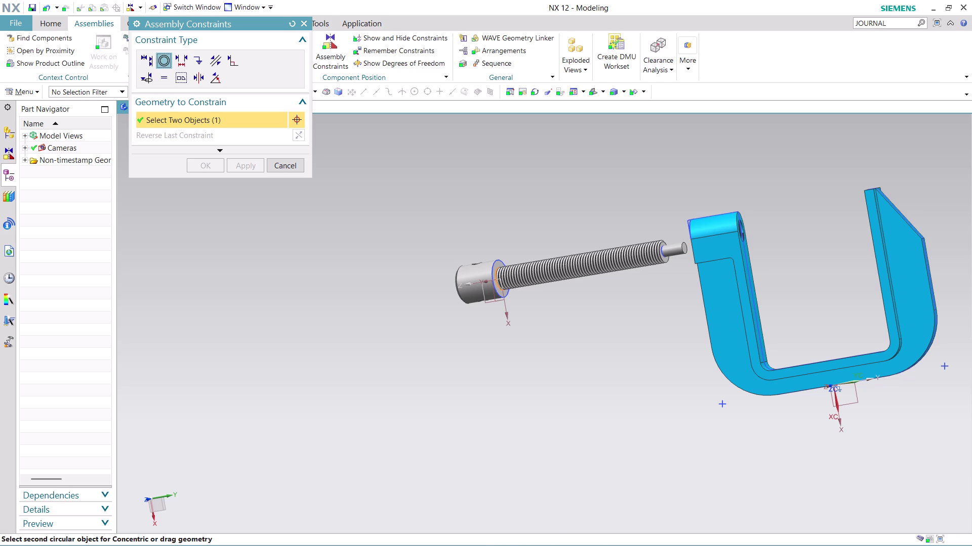
Pick the frame's threaded hole edge, inspect the screw fit, then undo the concentric placement.
middle_drag(609, 319, 653, 339)
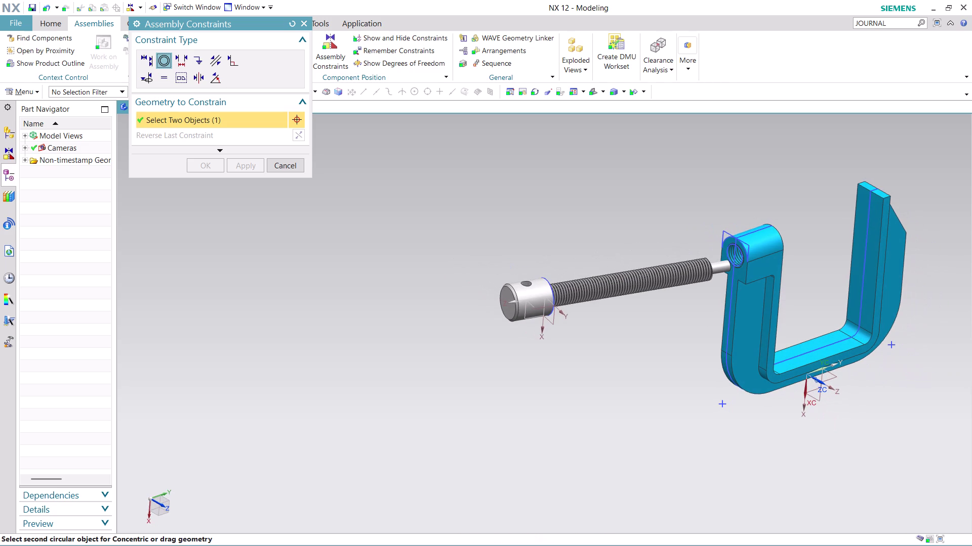
click(738, 267)
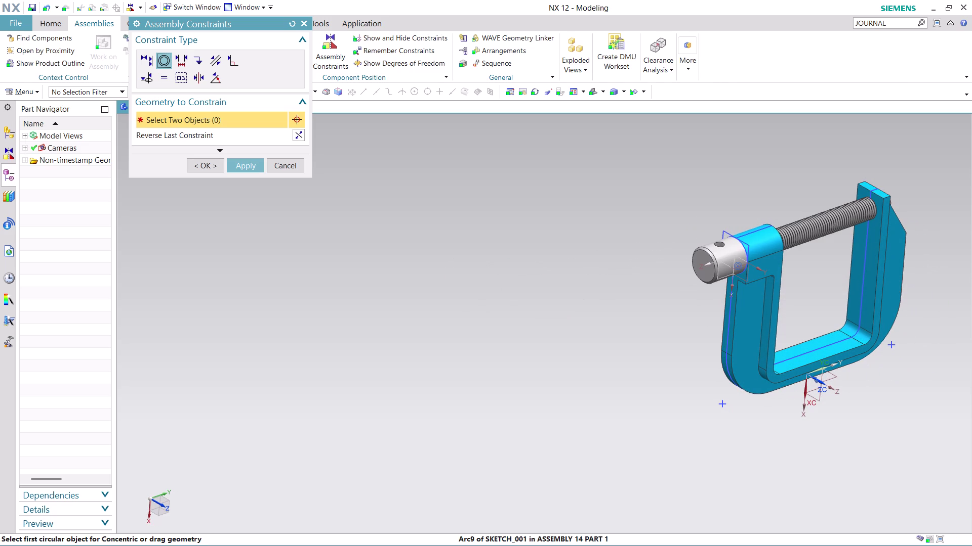
scroll(up, 3)
middle_drag(914, 179, 872, 163)
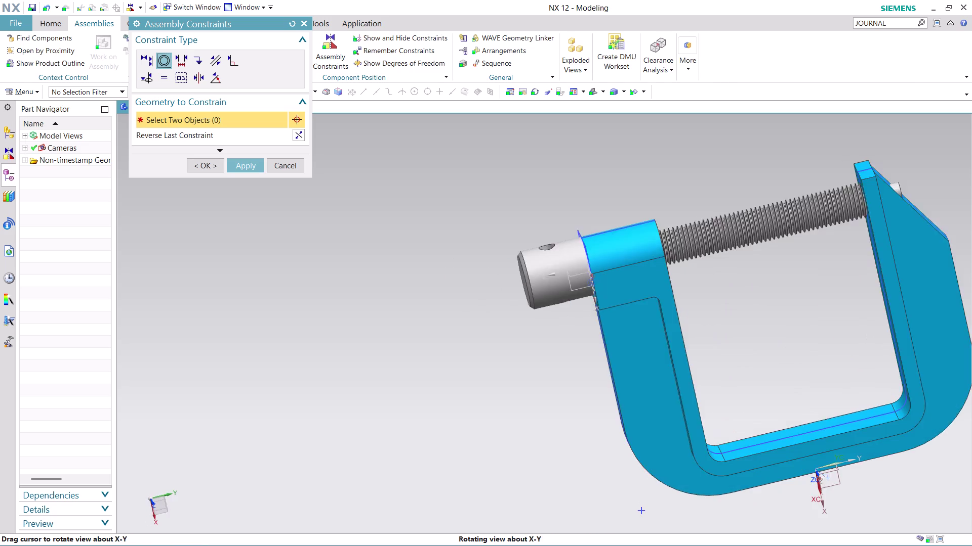
middle_drag(872, 163, 879, 167)
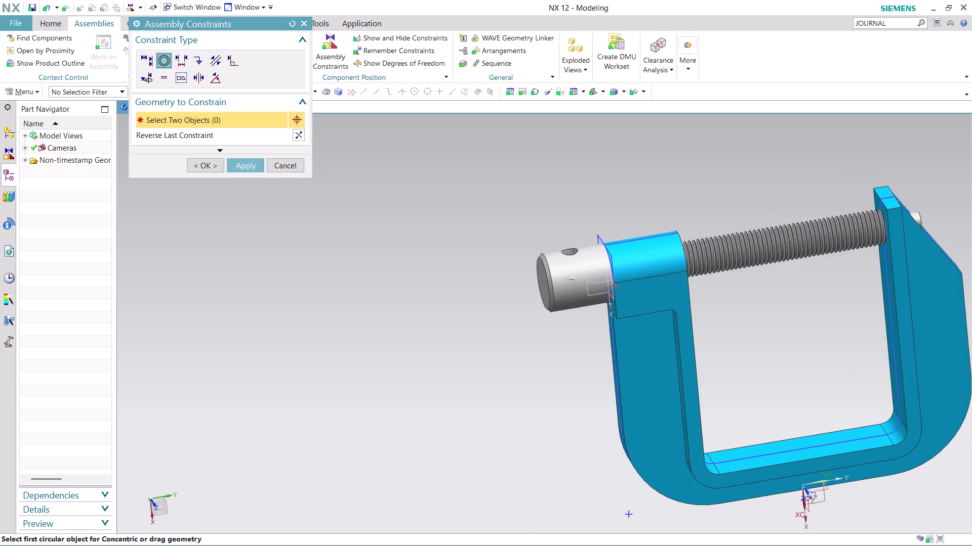
scroll(up, 3)
scroll(down, 3)
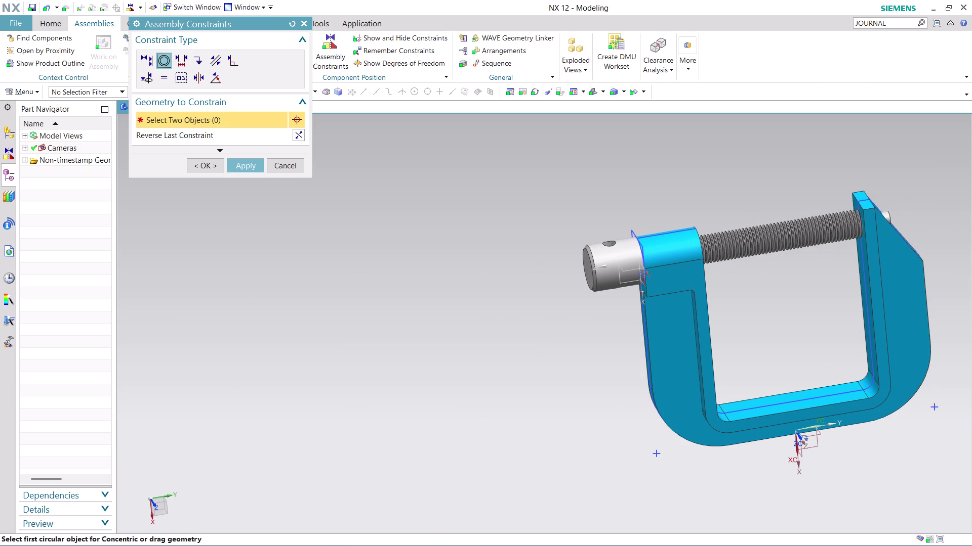
key(ctrl+z)
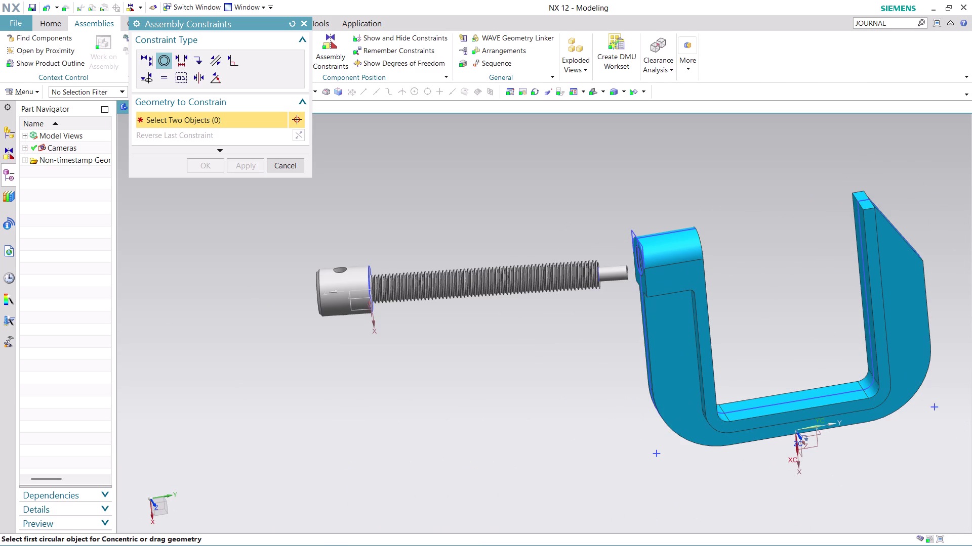
Set Touch Align to Align, try screw shoulder against frame face, then undo it.
scroll(up, 3)
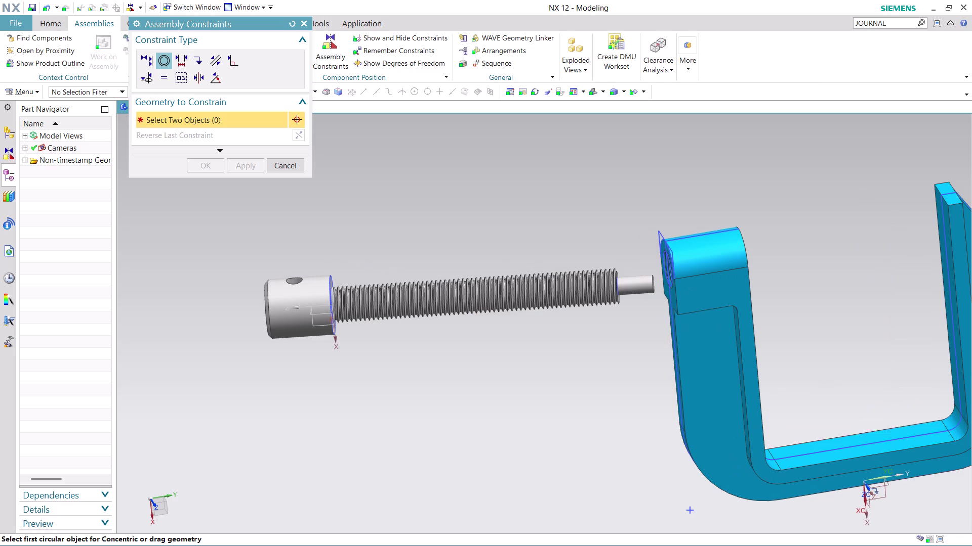
middle_drag(523, 227, 501, 241)
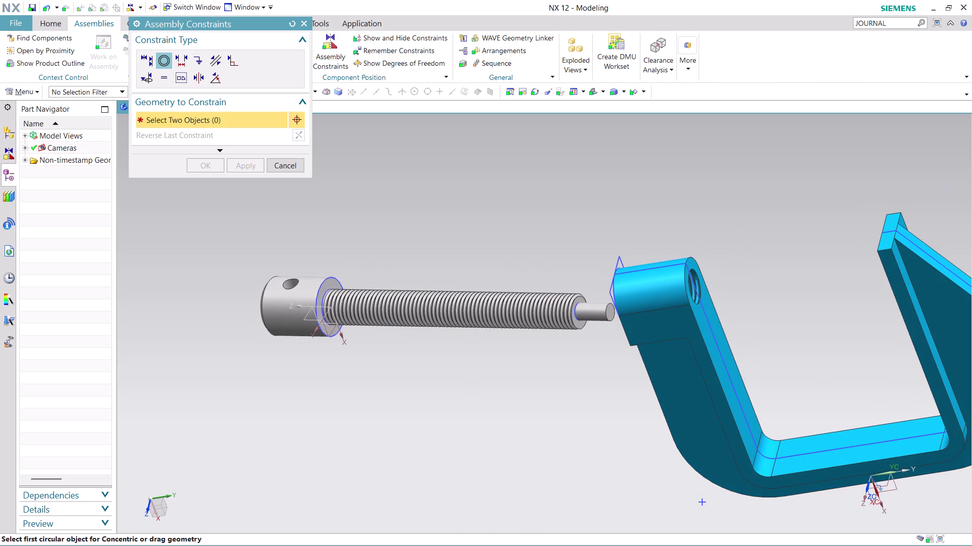
click(141, 62)
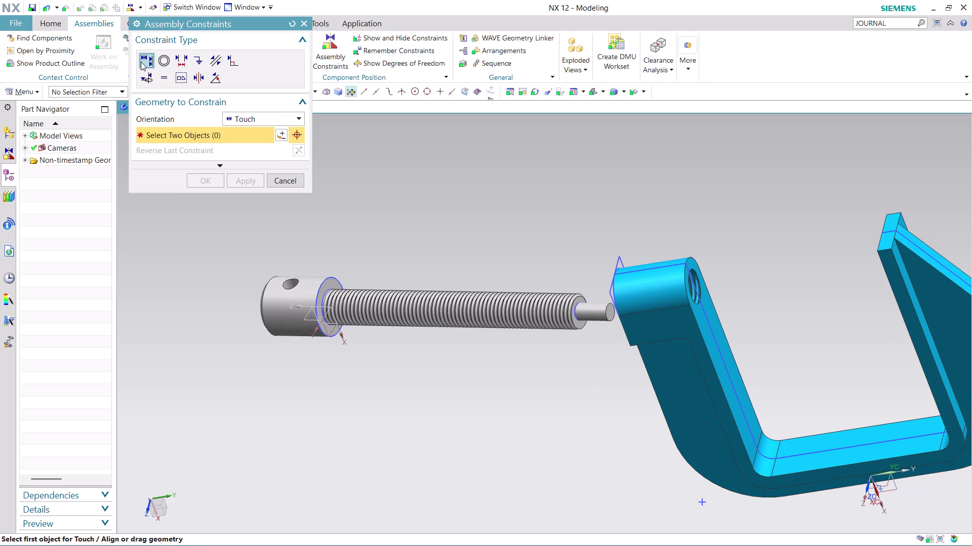
click(283, 120)
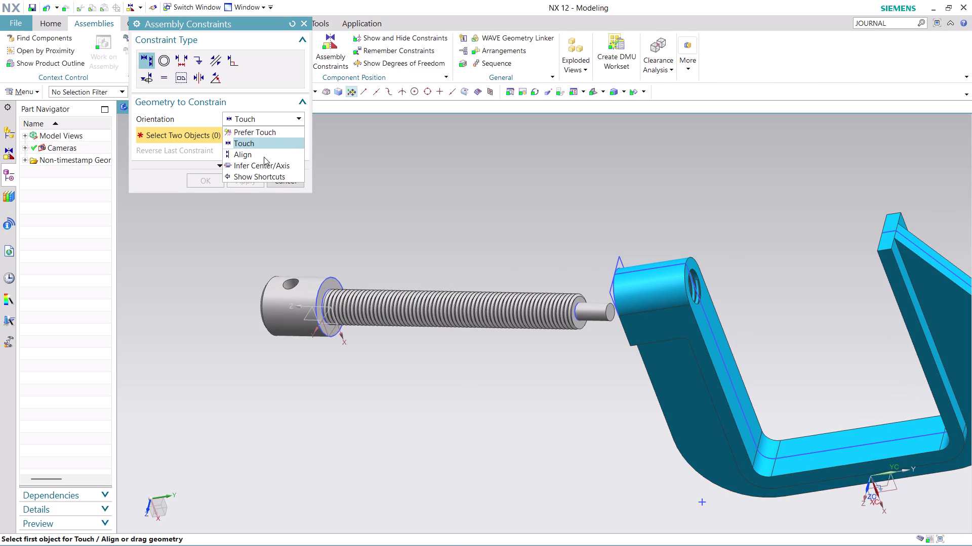
click(264, 156)
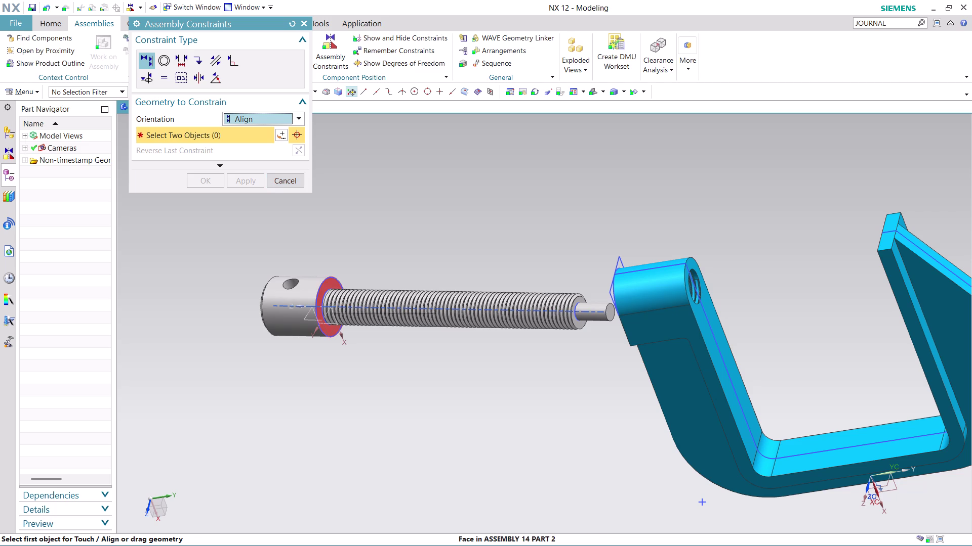
click(328, 288)
middle_drag(467, 250, 508, 248)
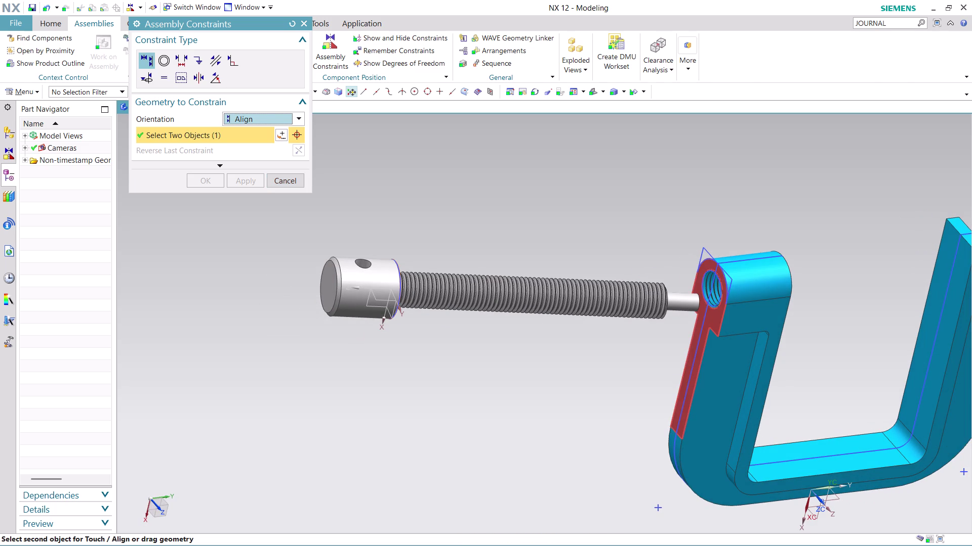
click(706, 267)
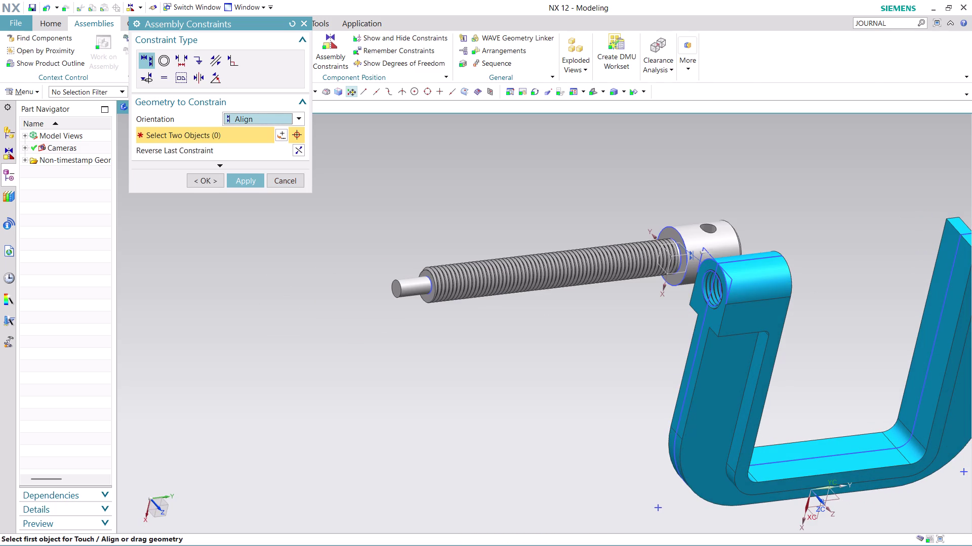
key(ctrl+z)
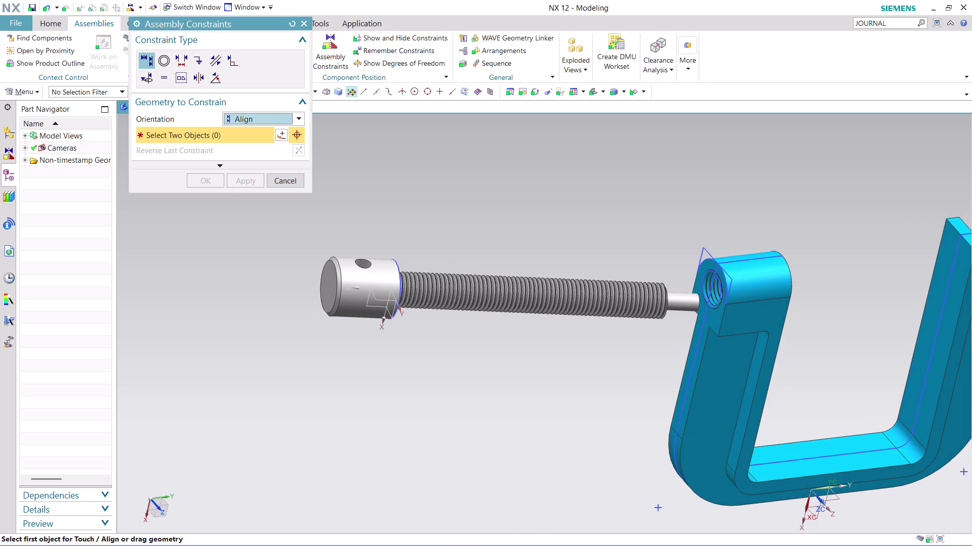
Orbit and pan around the screw and frame to an angled clamp overview.
middle_drag(448, 232, 410, 207)
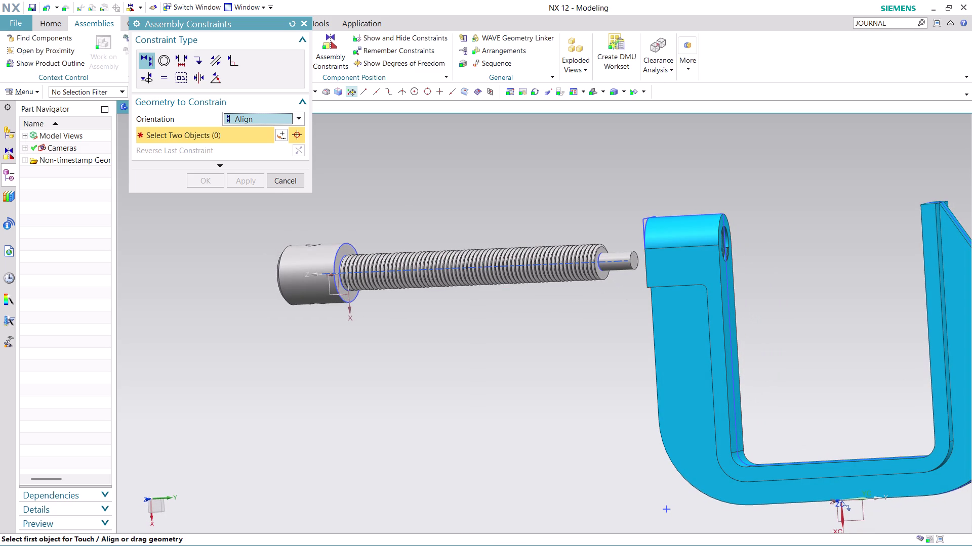
scroll(down, 3)
scroll(up, 3)
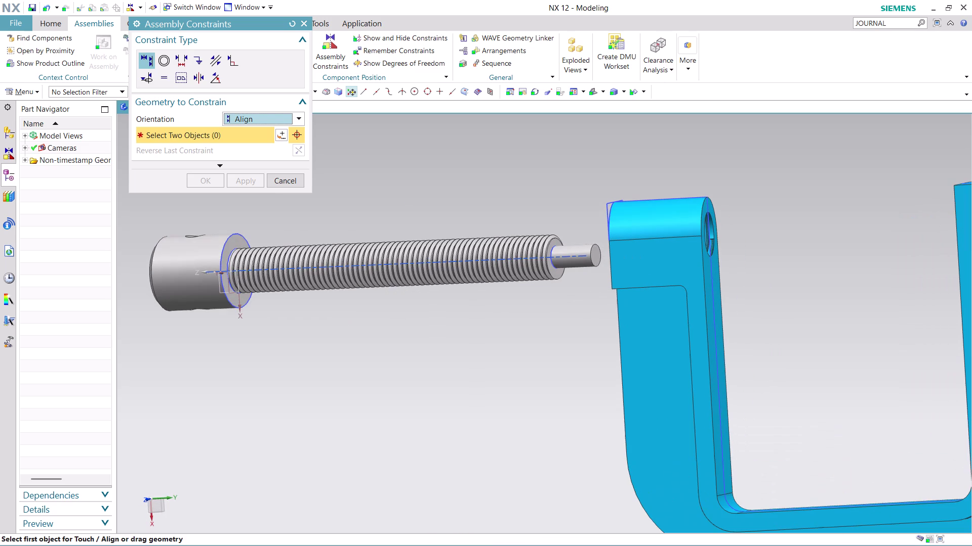
middle_drag(774, 268, 769, 305)
middle_click(769, 305)
scroll(down, 3)
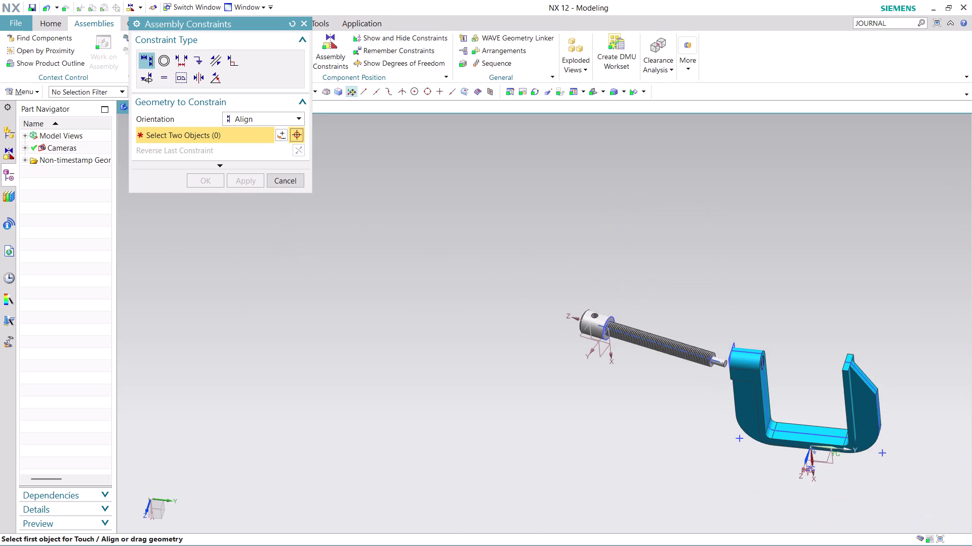
middle_drag(803, 351, 600, 295)
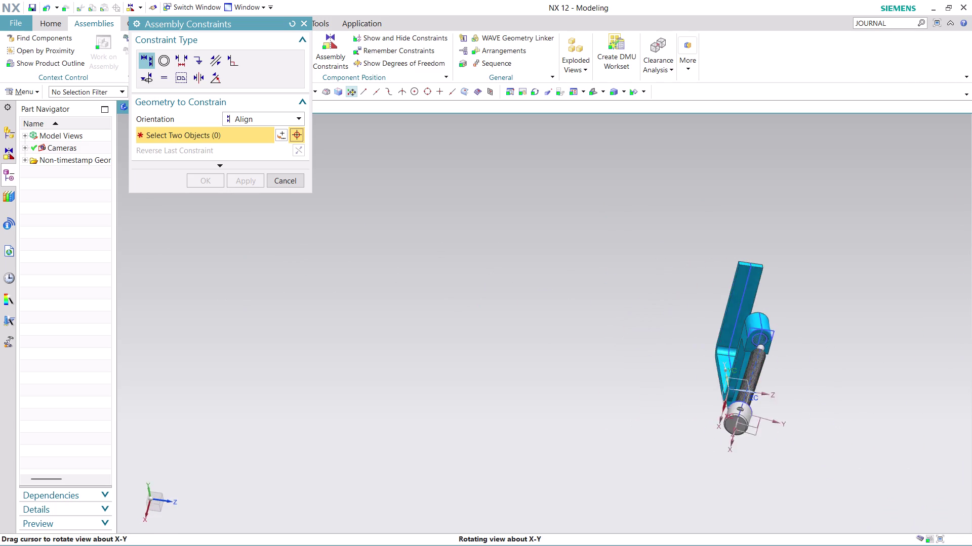
middle_drag(600, 295, 583, 276)
middle_drag(881, 333, 760, 293)
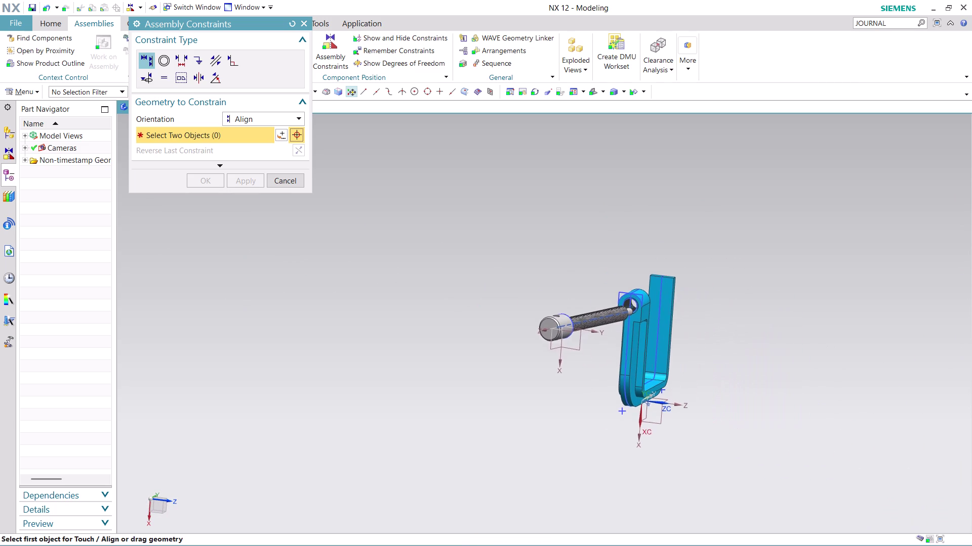
middle_drag(760, 293, 730, 272)
scroll(up, 3)
scroll(up, 3)
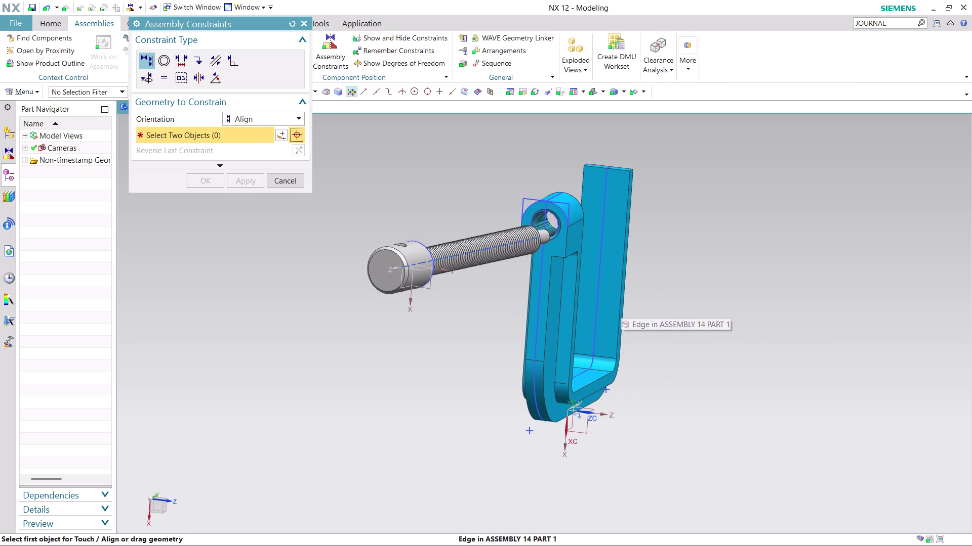
middle_drag(717, 228, 688, 231)
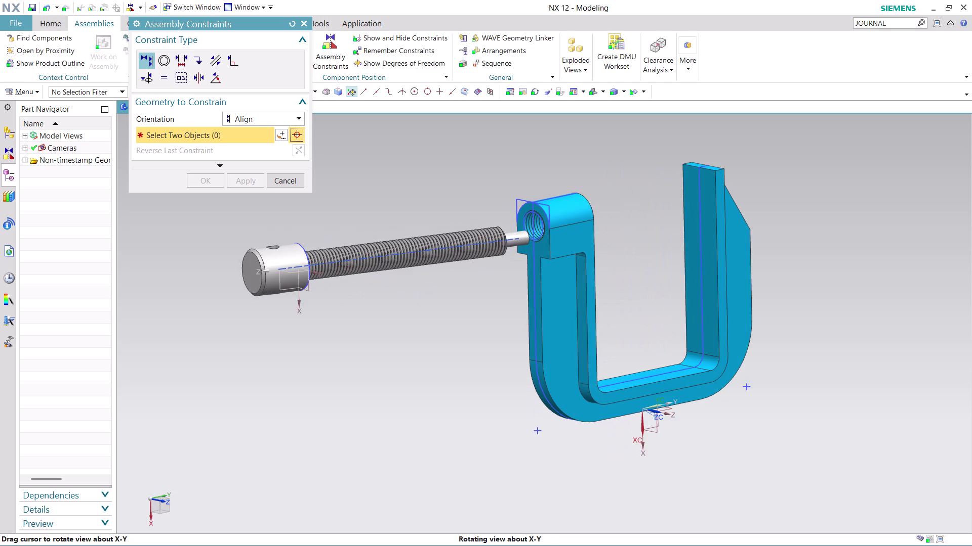
middle_drag(688, 232, 686, 232)
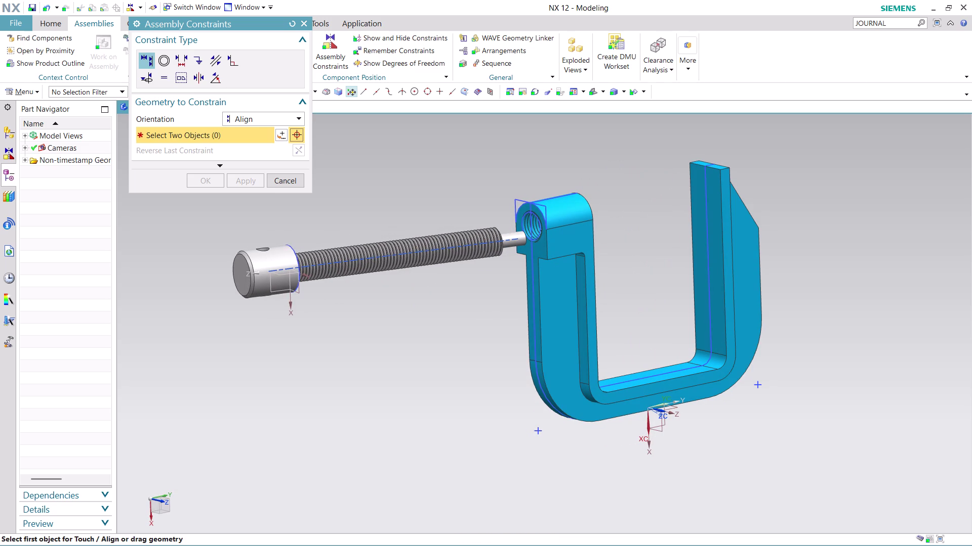
Reselect Align as the Touch Align orientation and orbit toward the screw's end.
click(284, 113)
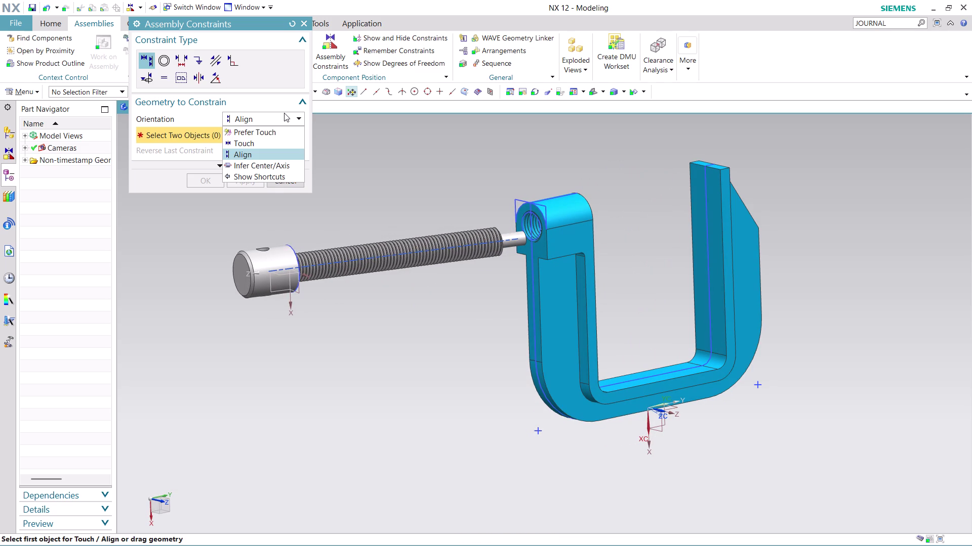
click(215, 57)
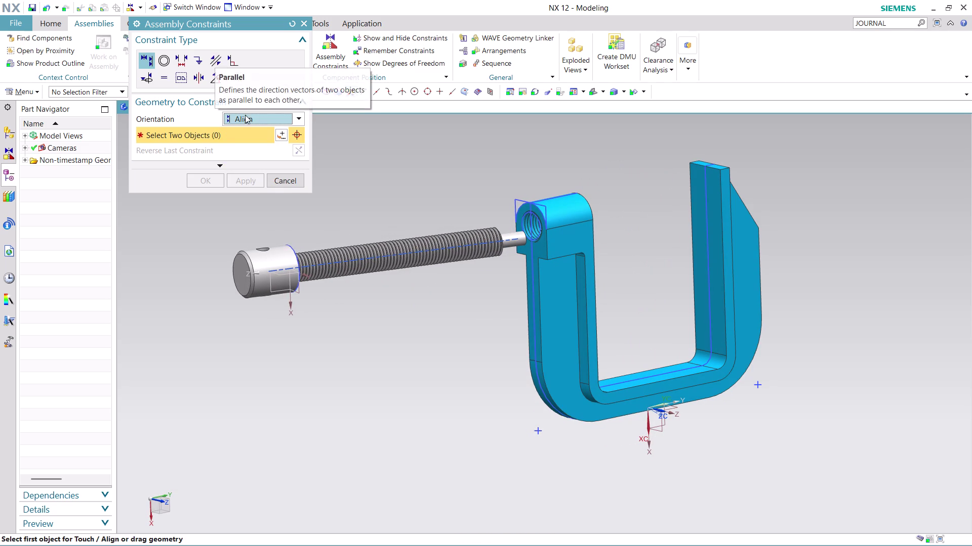
middle_drag(336, 320, 287, 310)
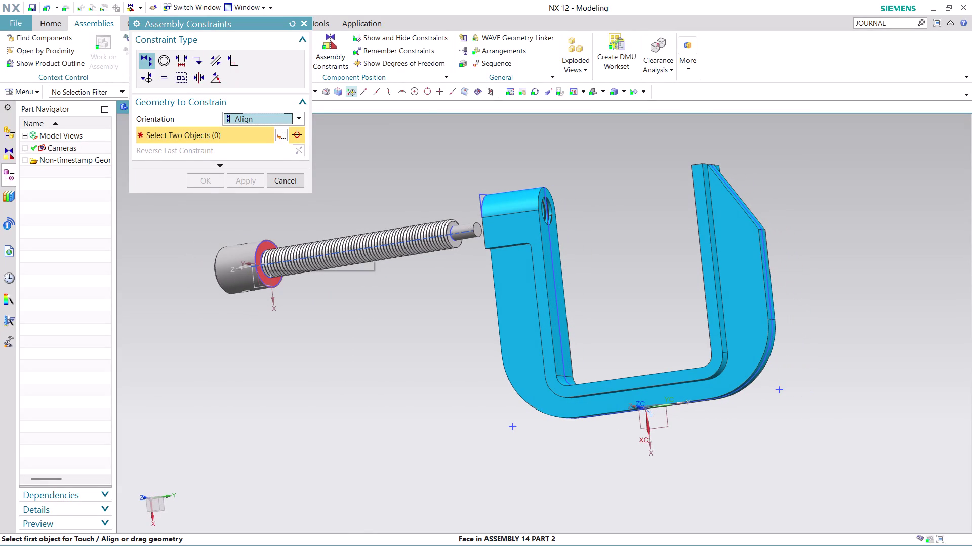
click(182, 56)
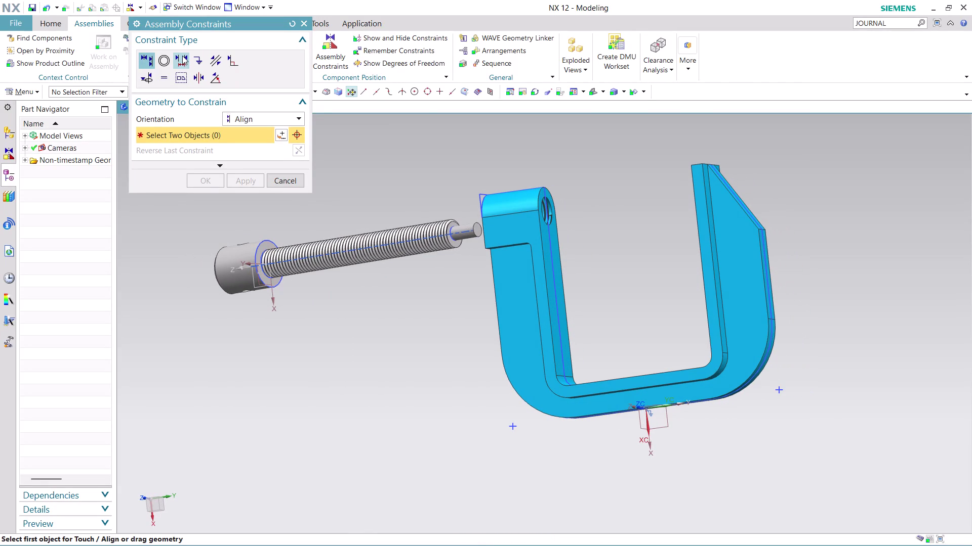
Apply a 50 mm distance constraint between the screw collar face and the frame's hole arc.
click(261, 247)
middle_drag(338, 204, 356, 214)
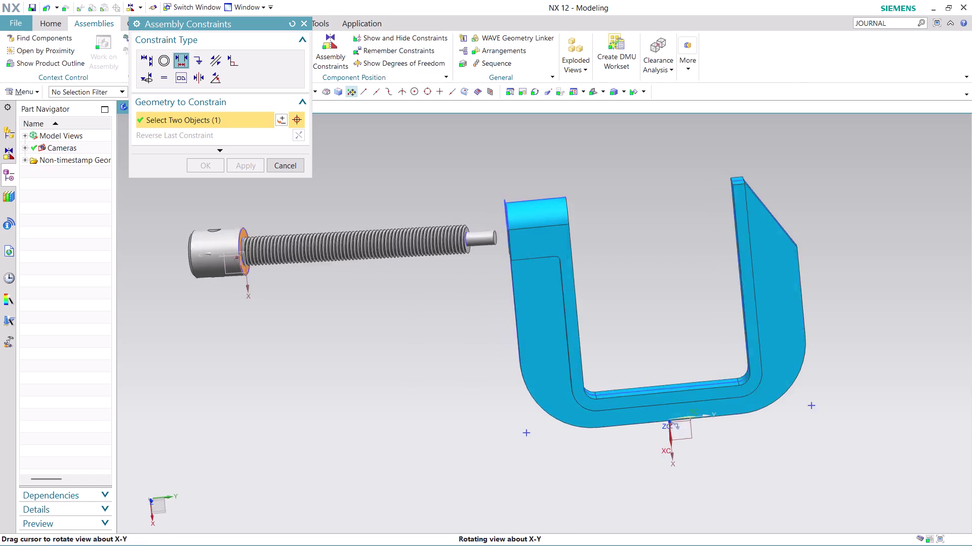
middle_drag(356, 214, 405, 224)
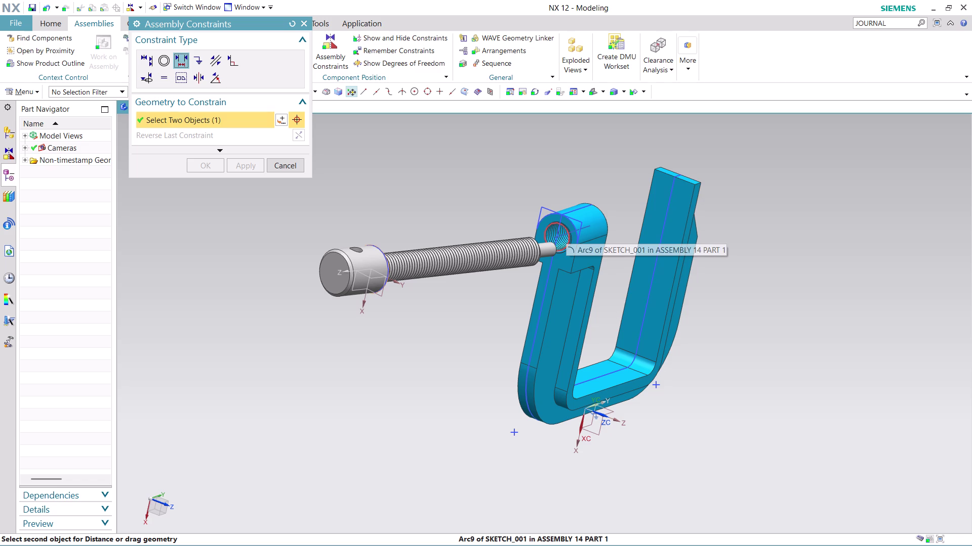
click(566, 231)
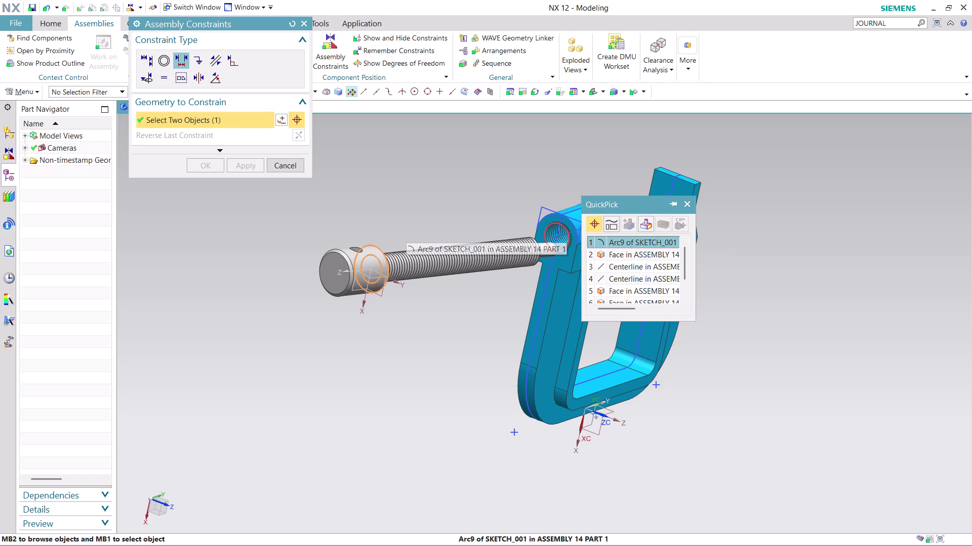
click(623, 244)
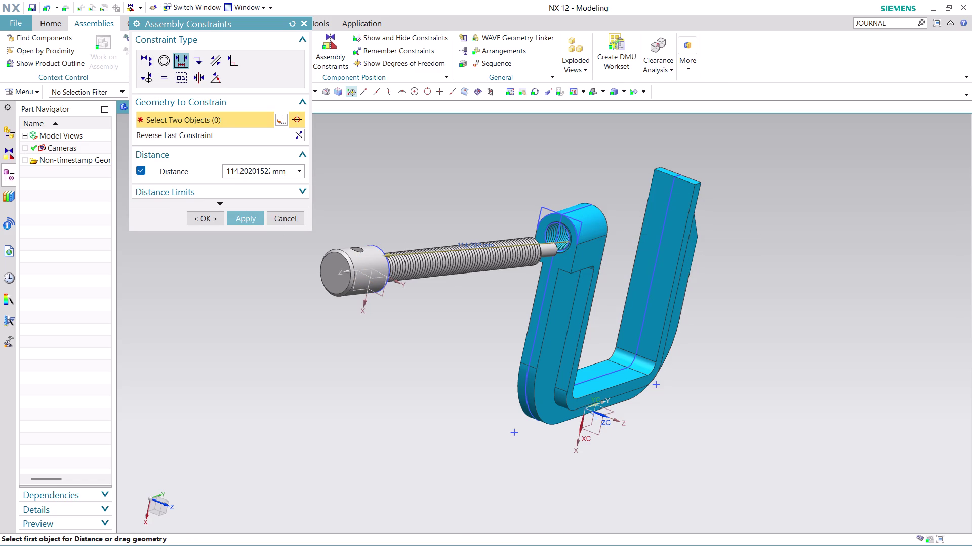
drag(226, 169, 312, 171)
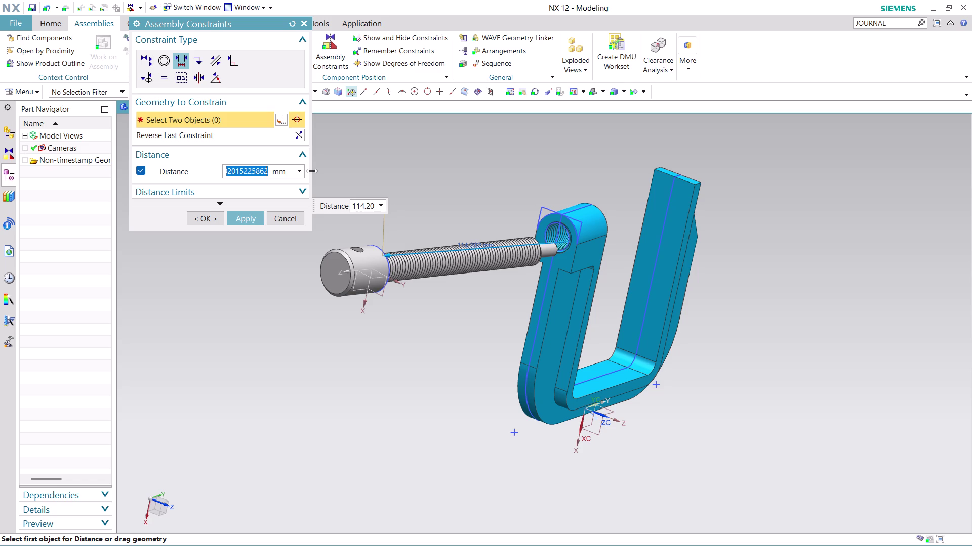
text(50)
key(Return)
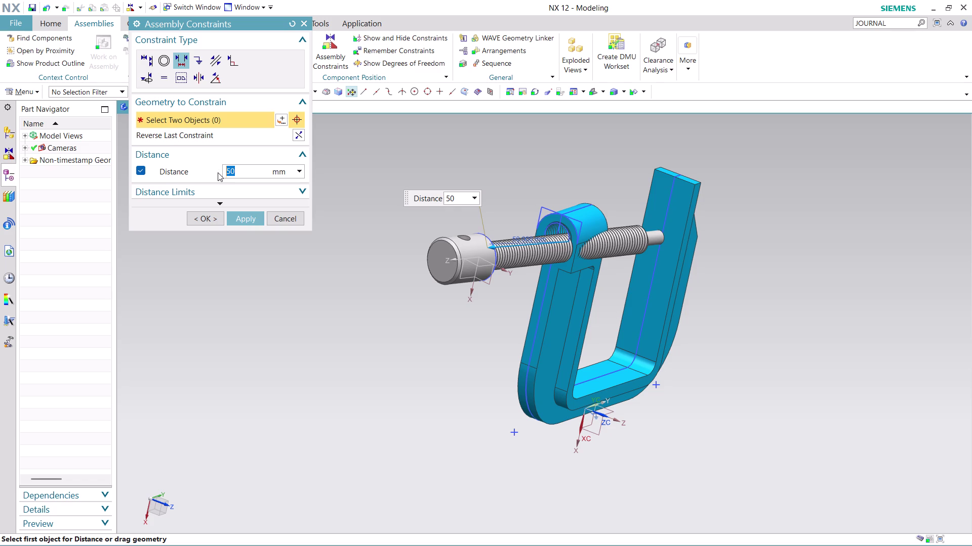
click(168, 60)
middle_drag(422, 201, 375, 180)
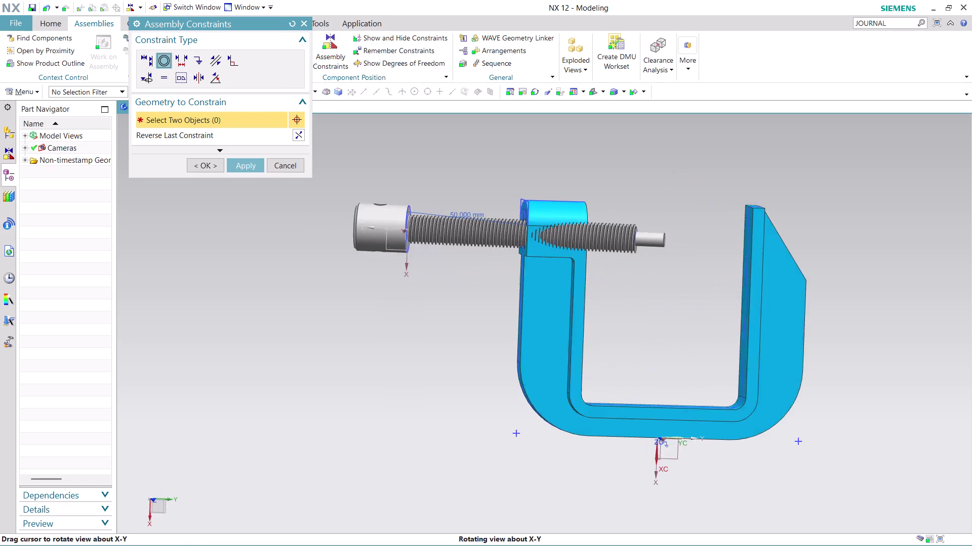
Pick the screw's circular edge and the frame hole edge as a concentric pair.
middle_drag(375, 180, 356, 176)
click(398, 221)
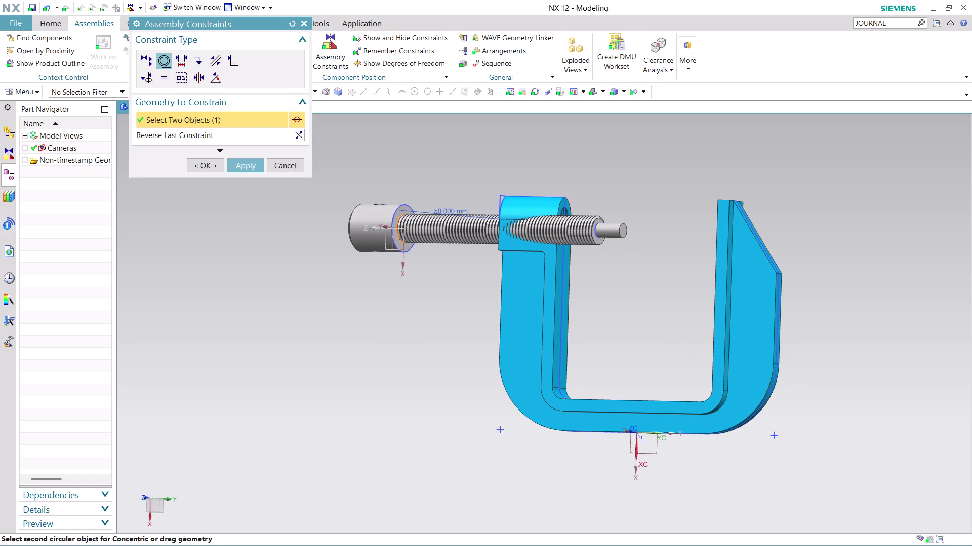
middle_drag(418, 186, 483, 212)
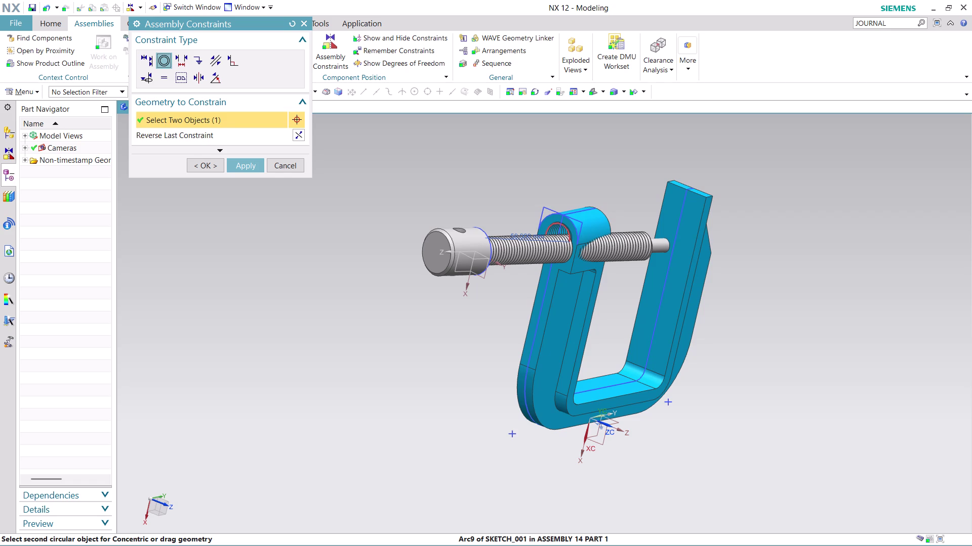
click(566, 229)
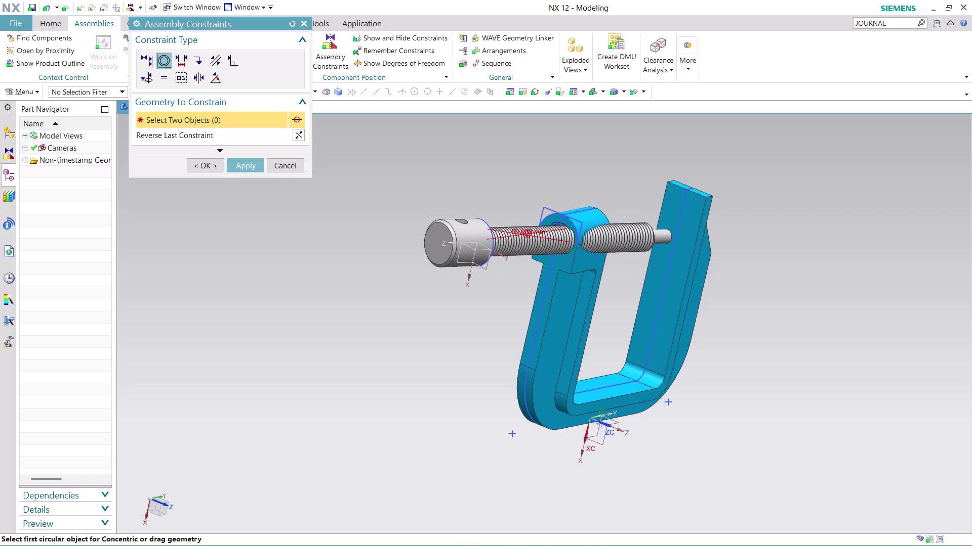
Undo the last two constraint changes and reselect Touch Align.
key(ctrl+z)
key(ctrl+z)
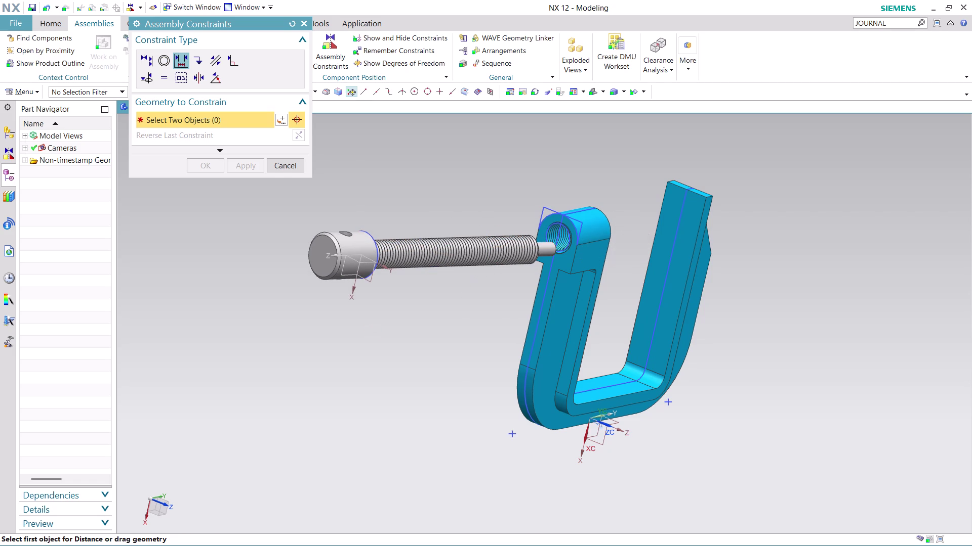
click(146, 59)
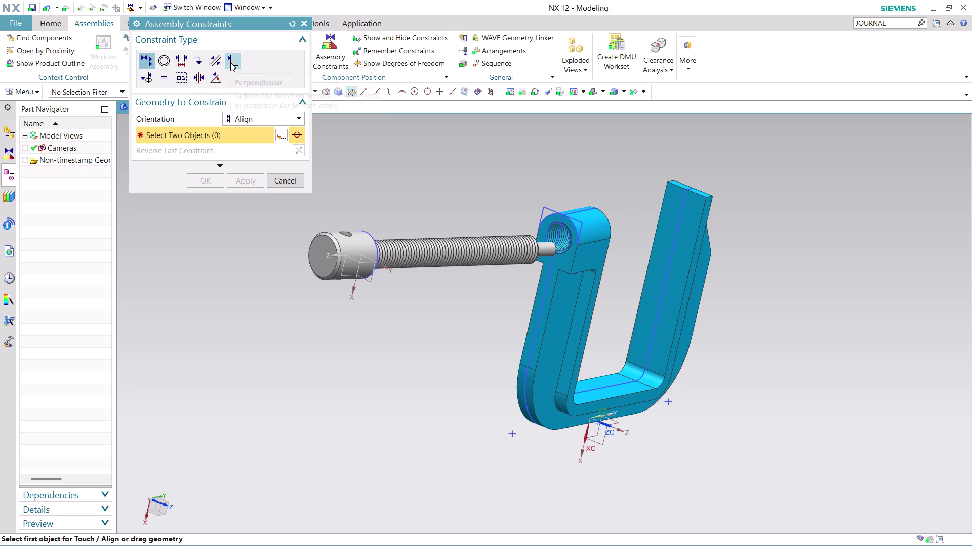
Choose the Center constraint and pick the screw's collar face.
click(201, 78)
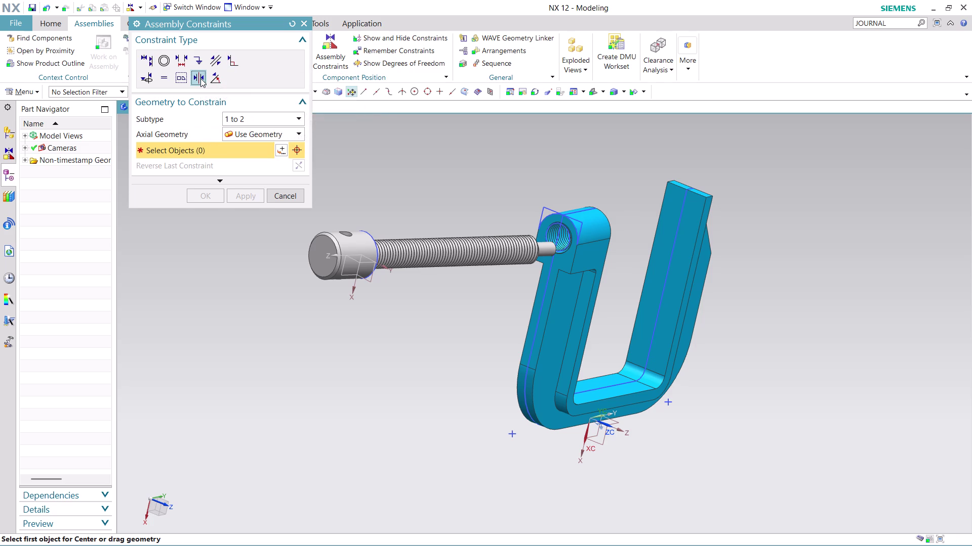
middle_drag(447, 359, 385, 344)
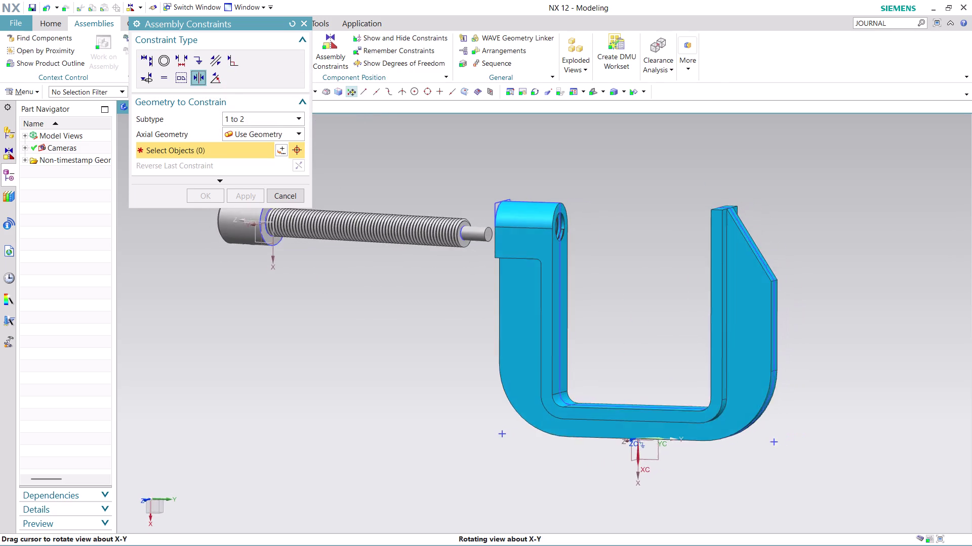
middle_drag(385, 343, 386, 349)
scroll(down, 3)
scroll(up, 3)
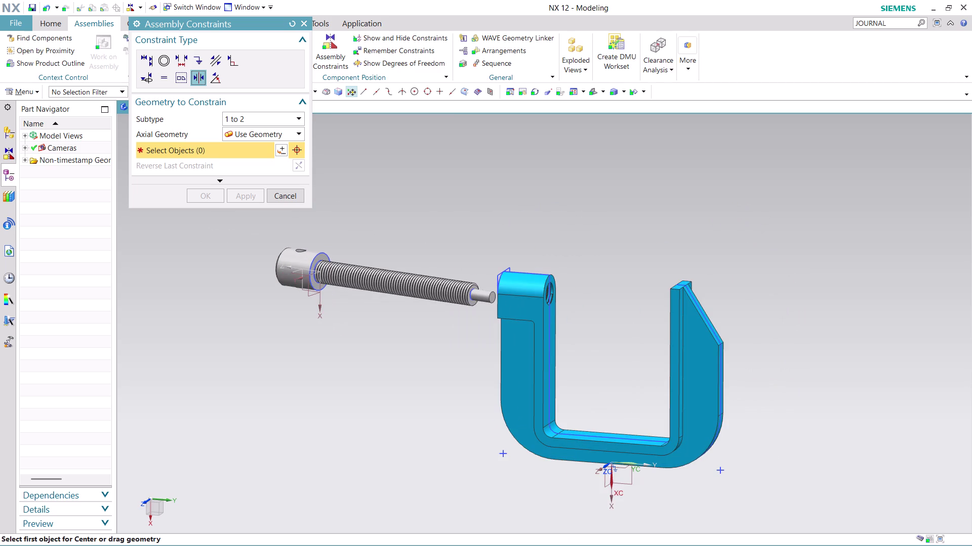
click(325, 257)
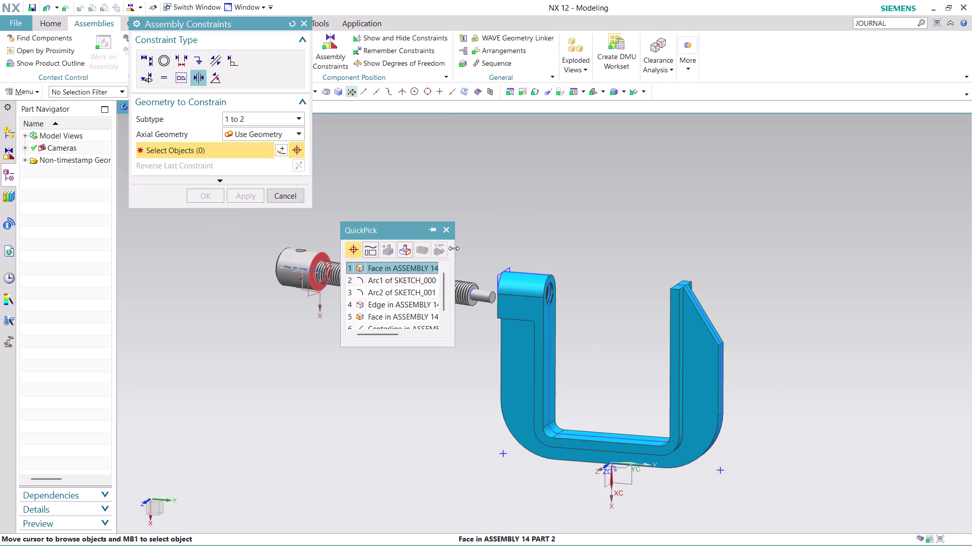
click(417, 264)
Pick the frame's side face, then undo without applying the Center constraint.
middle_drag(436, 239, 480, 259)
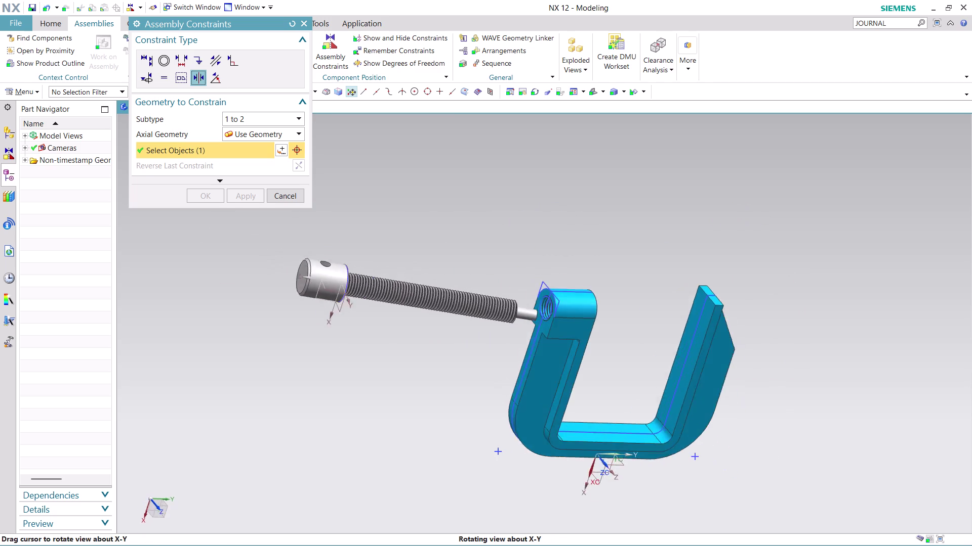
middle_drag(480, 259, 490, 261)
scroll(up, 3)
click(569, 306)
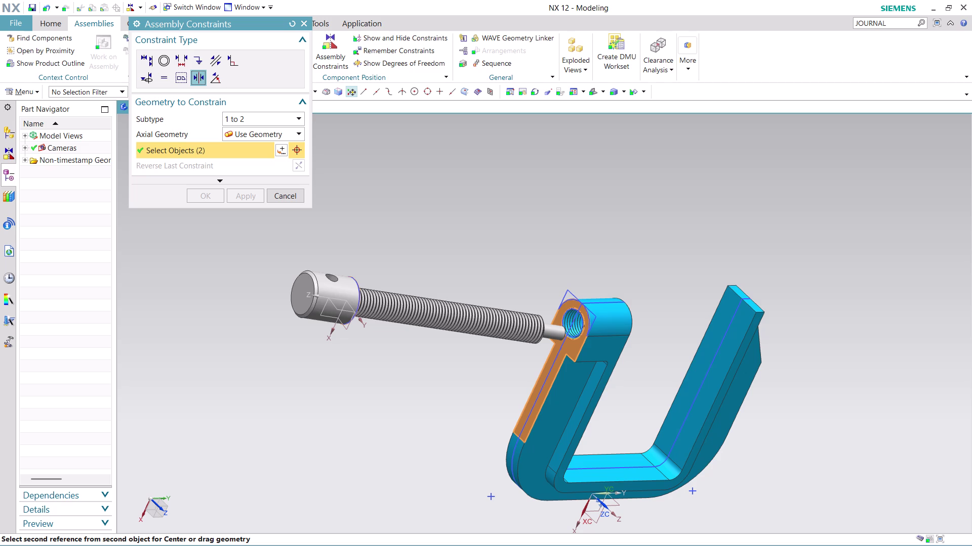
key(ctrl+z)
scroll(up, 3)
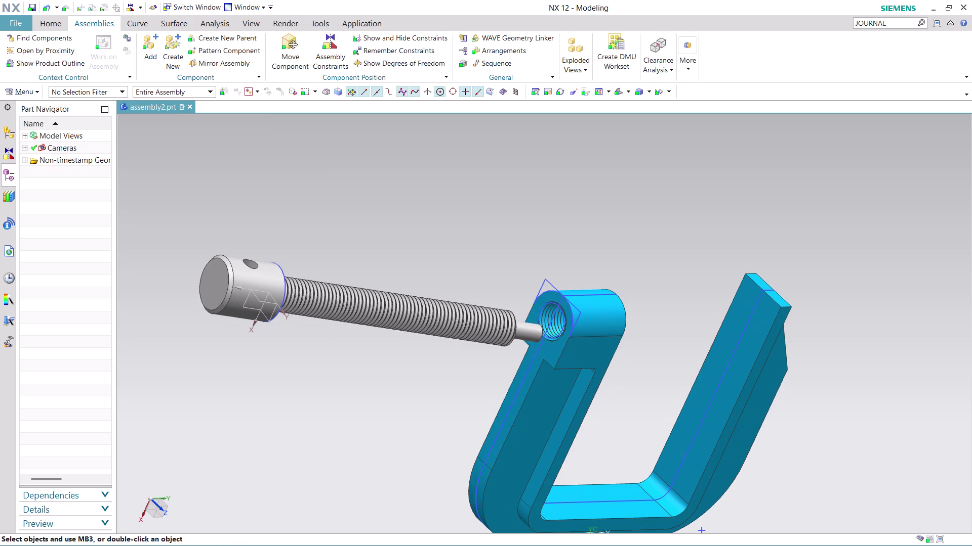
Reopen Assembly Constraints, choose Concentric and pick the frame hole's circular edge.
middle_drag(659, 334, 612, 297)
middle_click(612, 297)
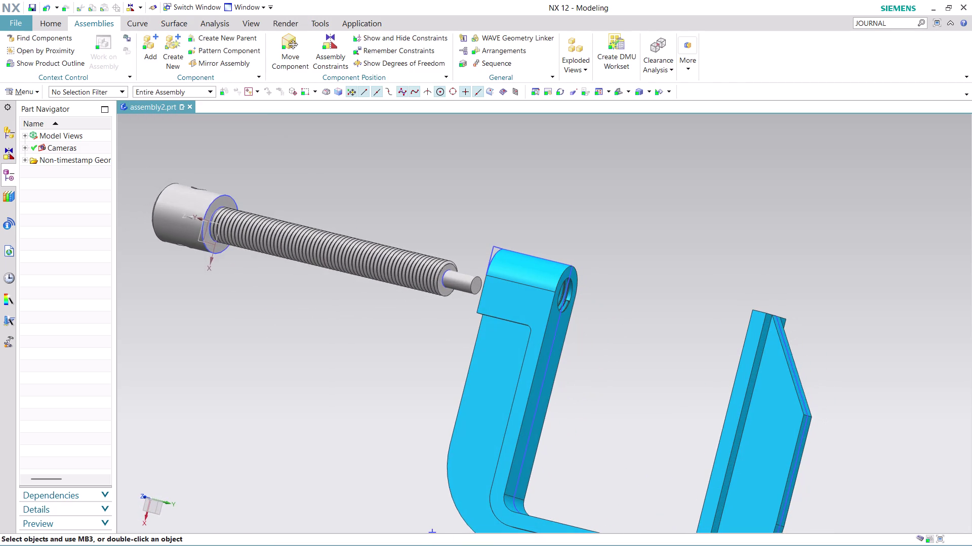
scroll(down, 3)
scroll(up, 3)
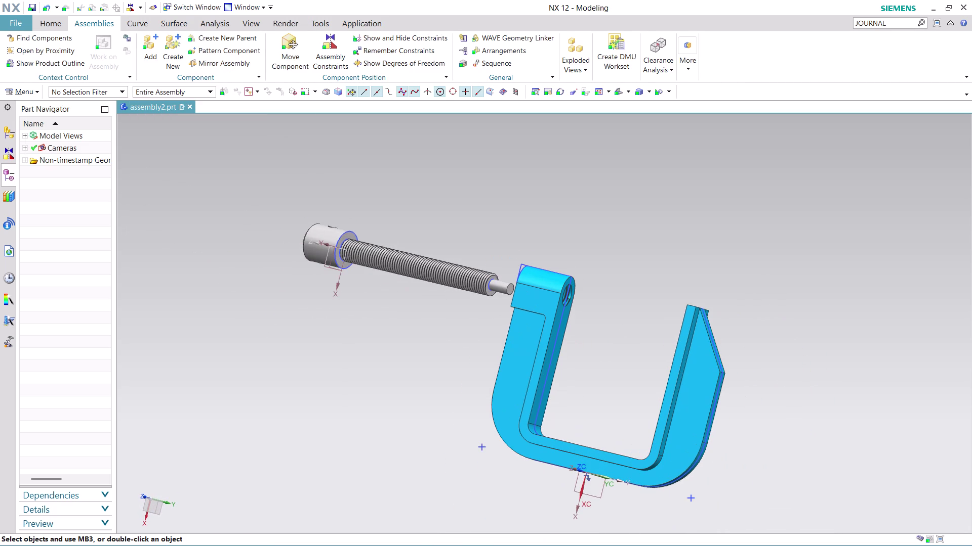
middle_drag(591, 260, 633, 290)
click(324, 47)
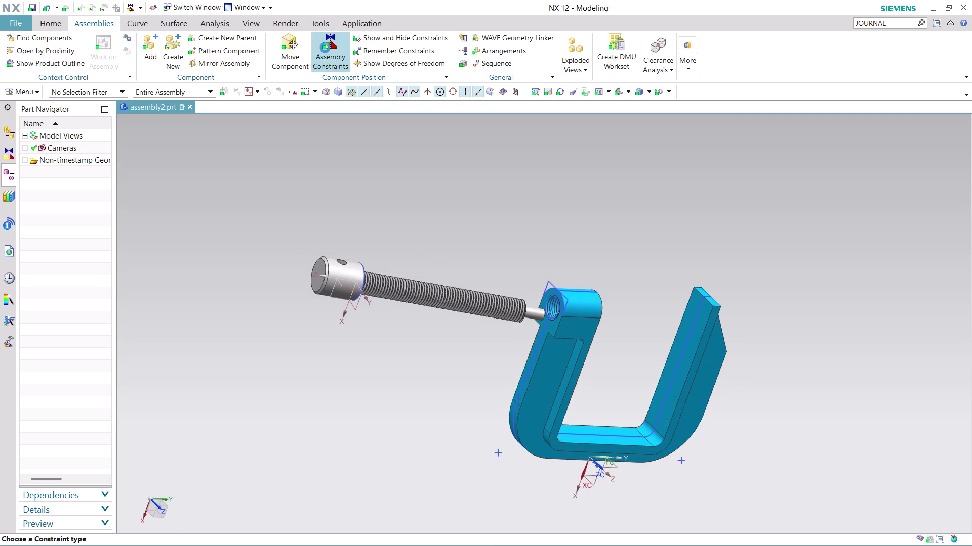
click(167, 66)
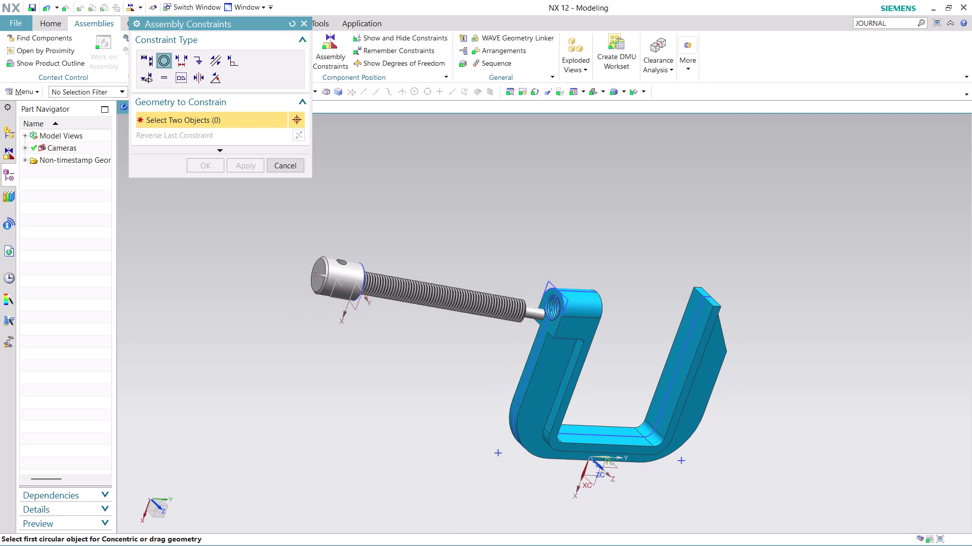
click(555, 304)
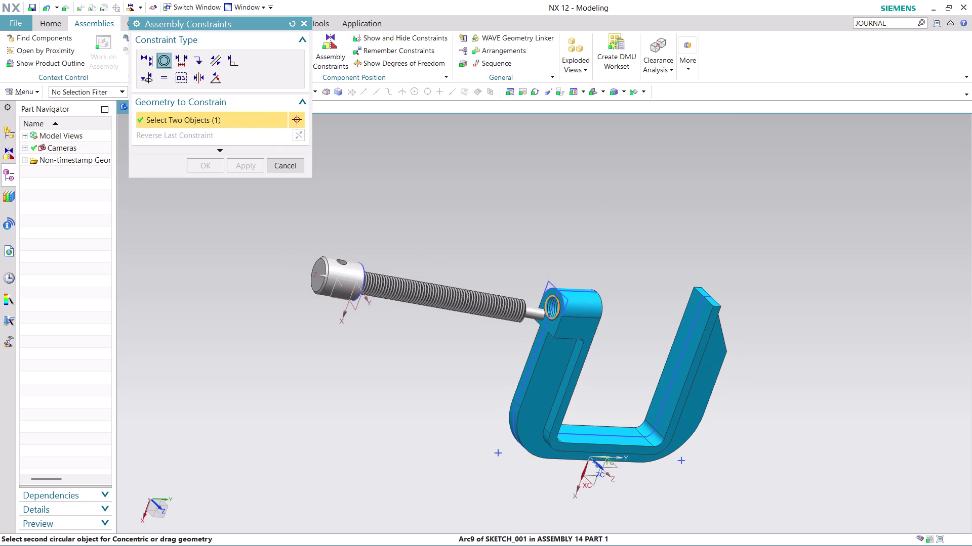
Pick the matching screw edge and accept the Concentric constraint with OK.
middle_drag(503, 254, 475, 241)
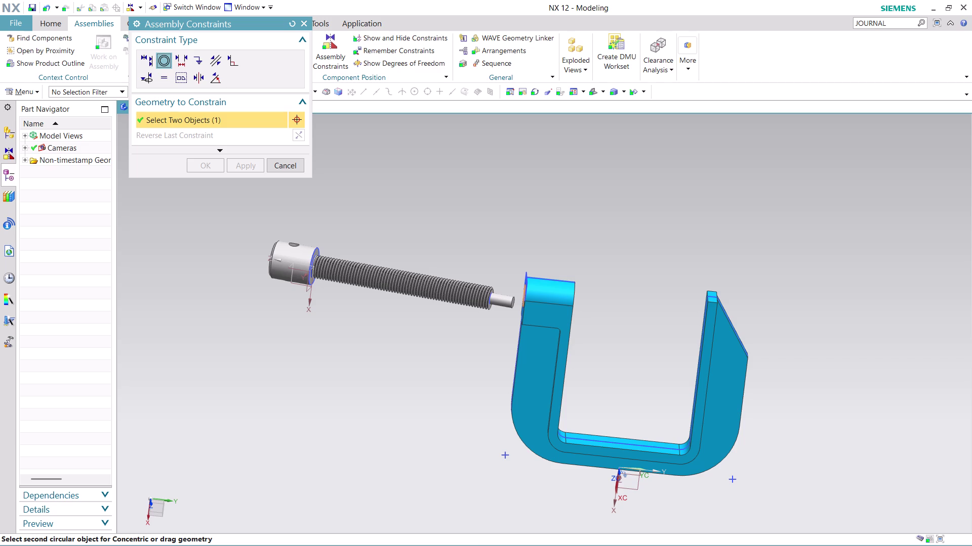
scroll(up, 3)
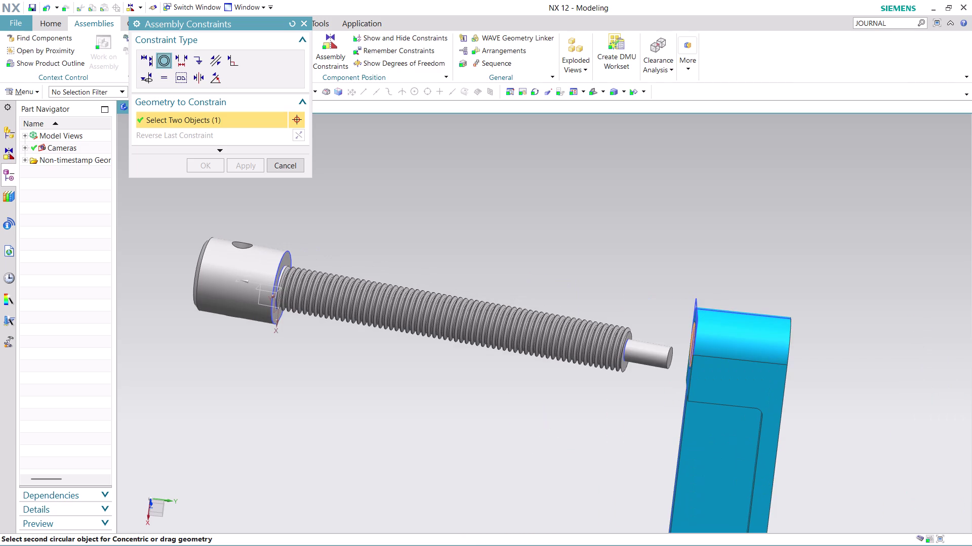
click(284, 267)
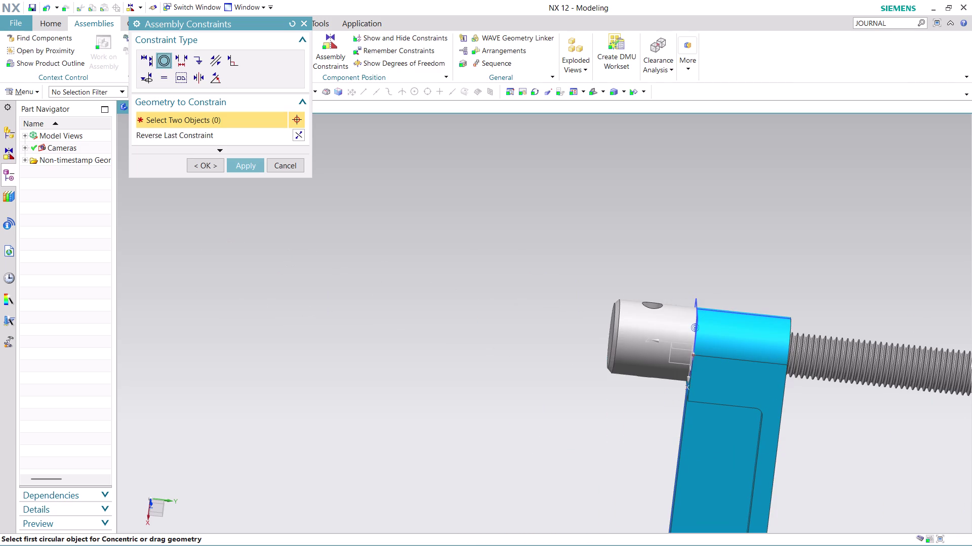
scroll(down, 3)
scroll(up, 3)
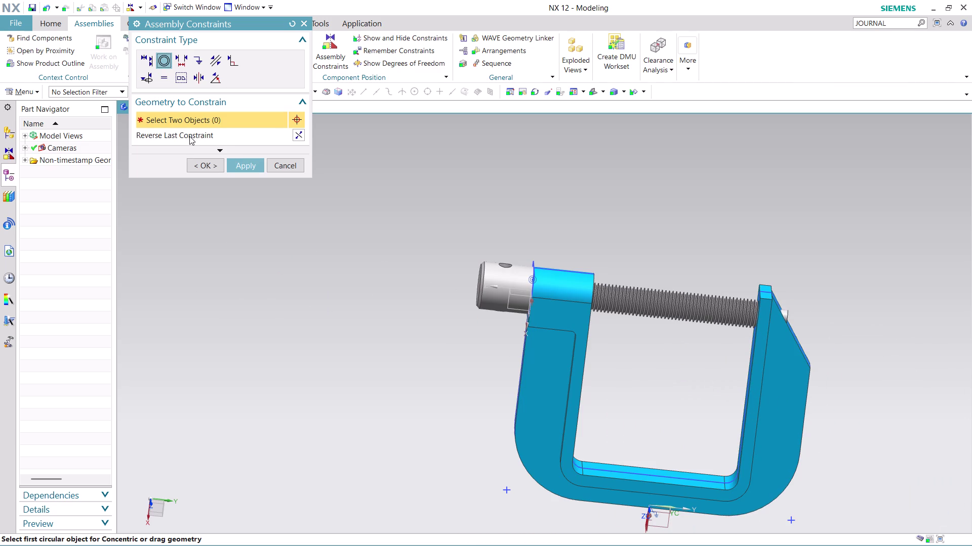
click(211, 163)
click(301, 56)
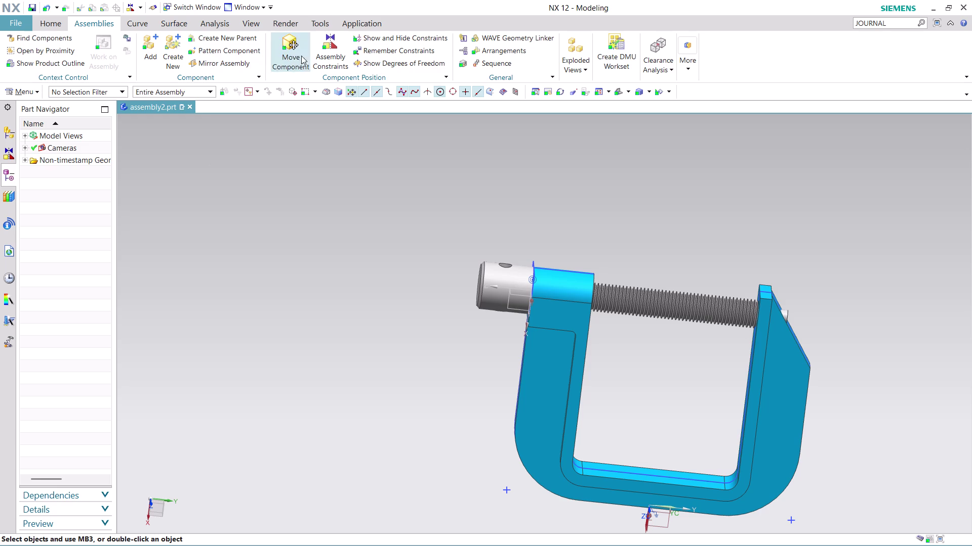
Start a Move Component on the screw, then cancel it without changes.
click(630, 301)
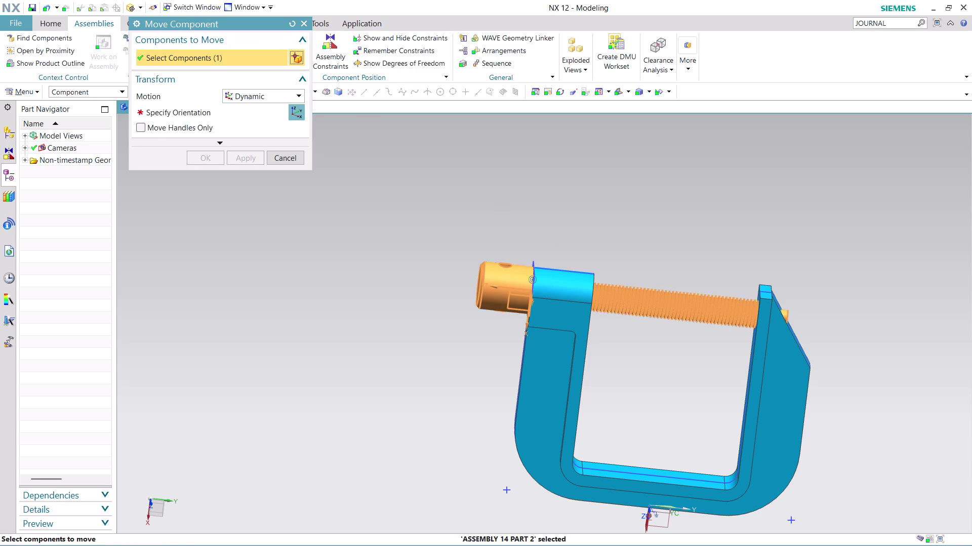
click(297, 114)
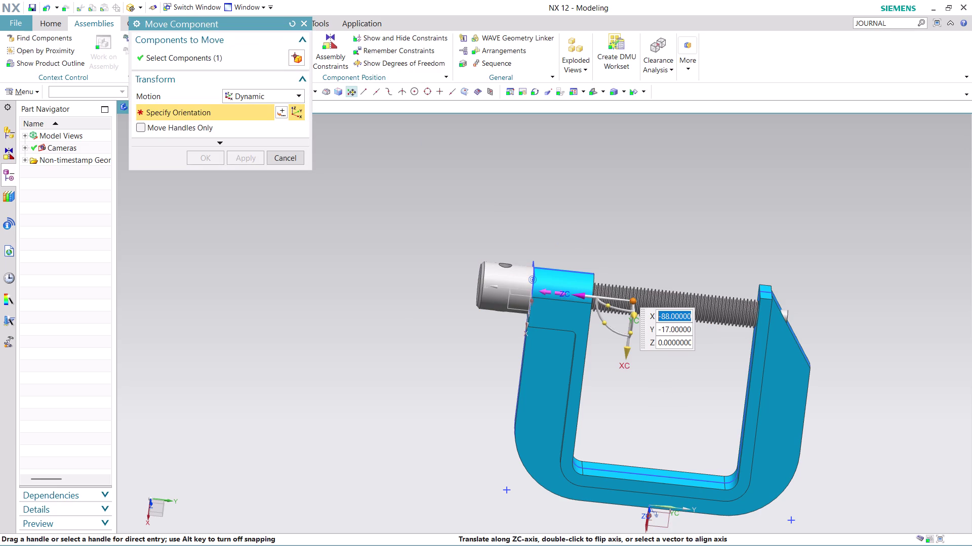
drag(581, 297, 506, 291)
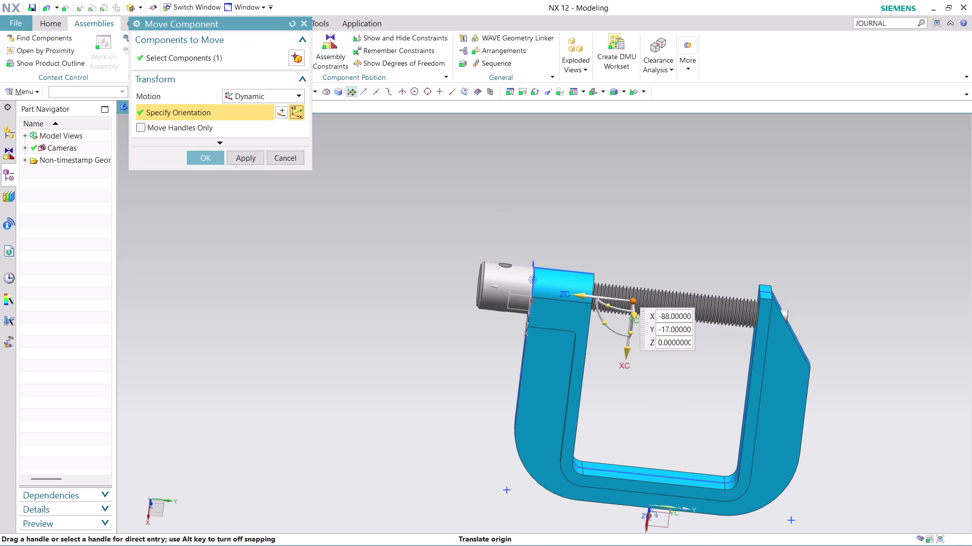
key(ctrl+z)
key(ctrl+z)
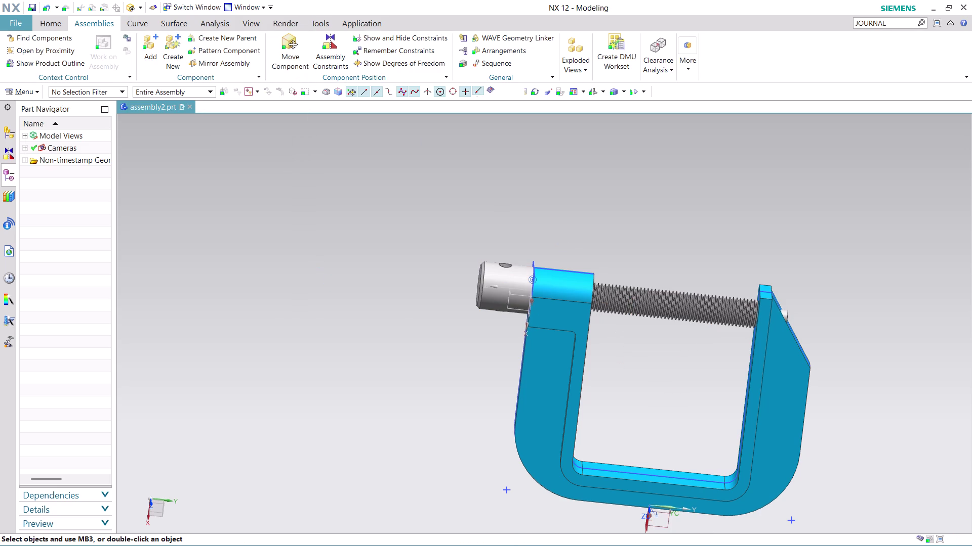
key(ctrl+z)
Orbit to the frame's threaded end and open Assembly Constraints.
middle_drag(688, 300, 632, 298)
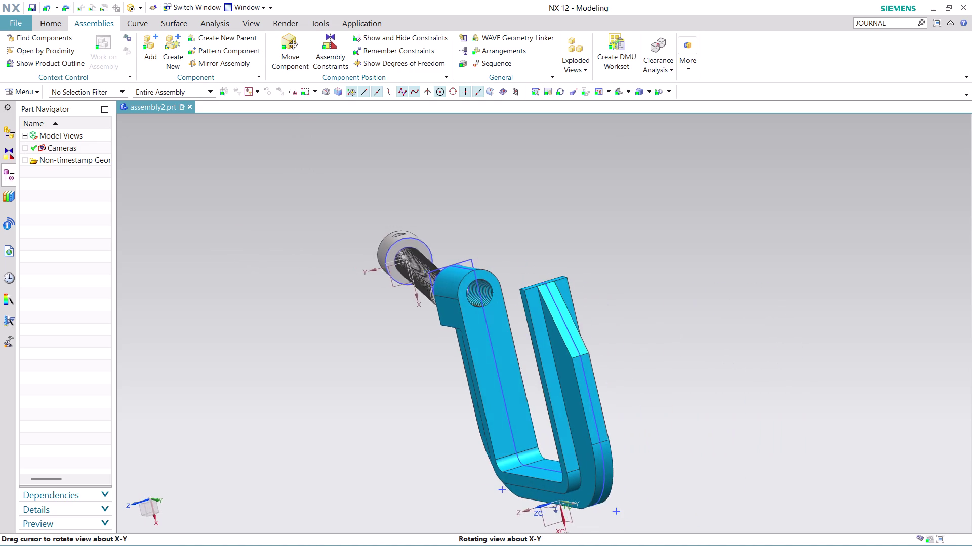
middle_drag(632, 297, 628, 304)
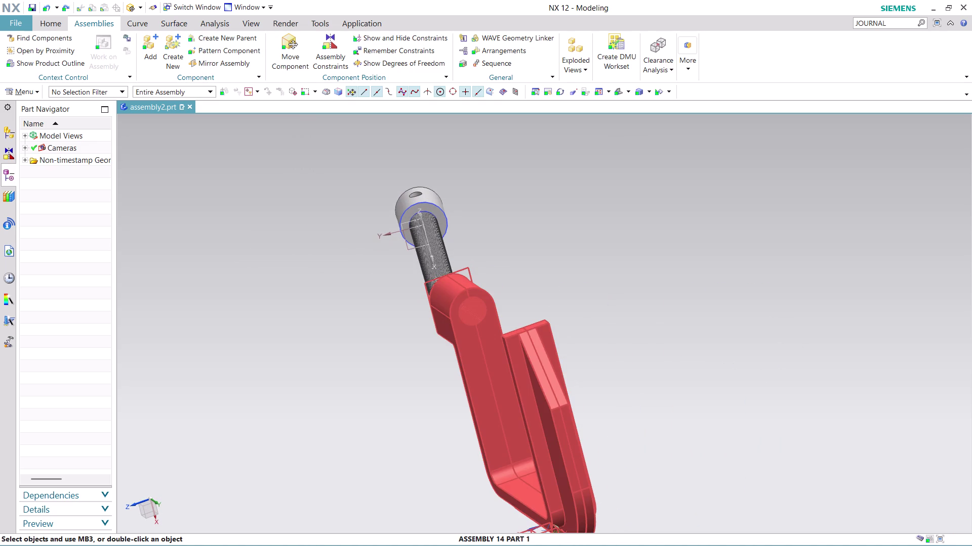
click(332, 47)
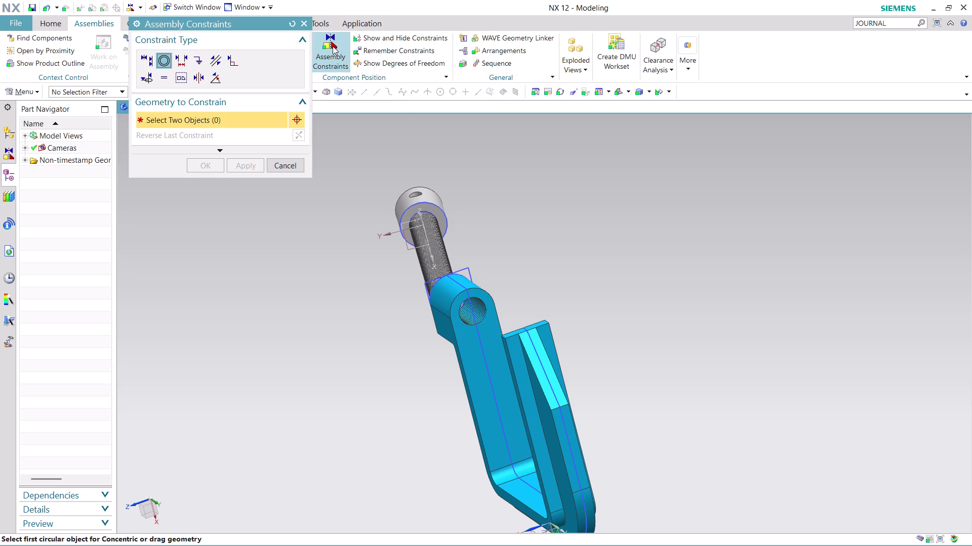
Set the constraint type to Touch Align and pick the screw shaft.
middle_drag(472, 205, 484, 212)
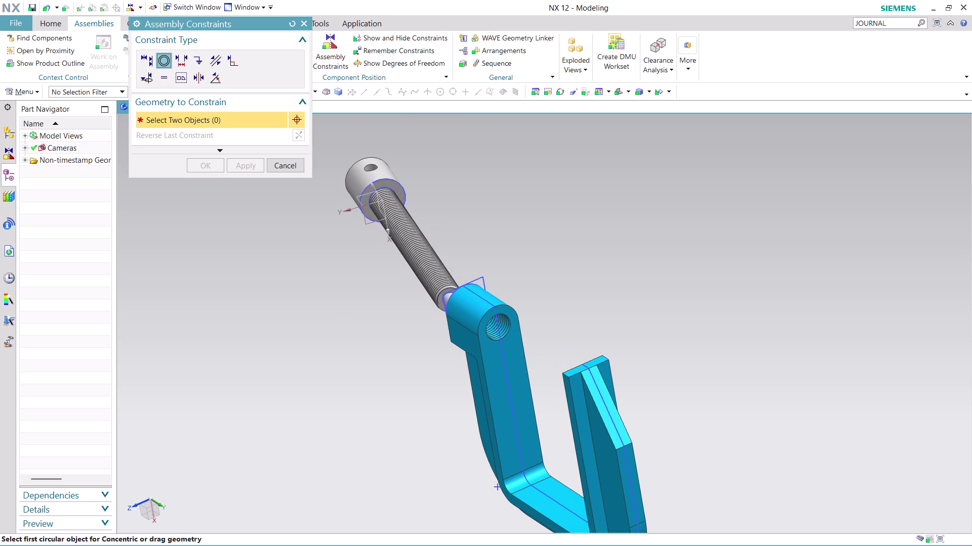
click(151, 60)
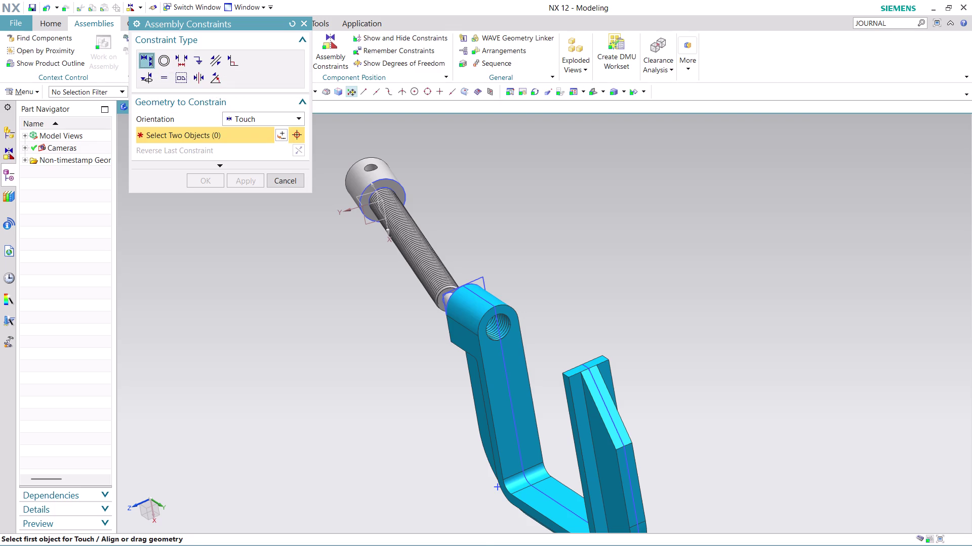
middle_drag(495, 221, 548, 247)
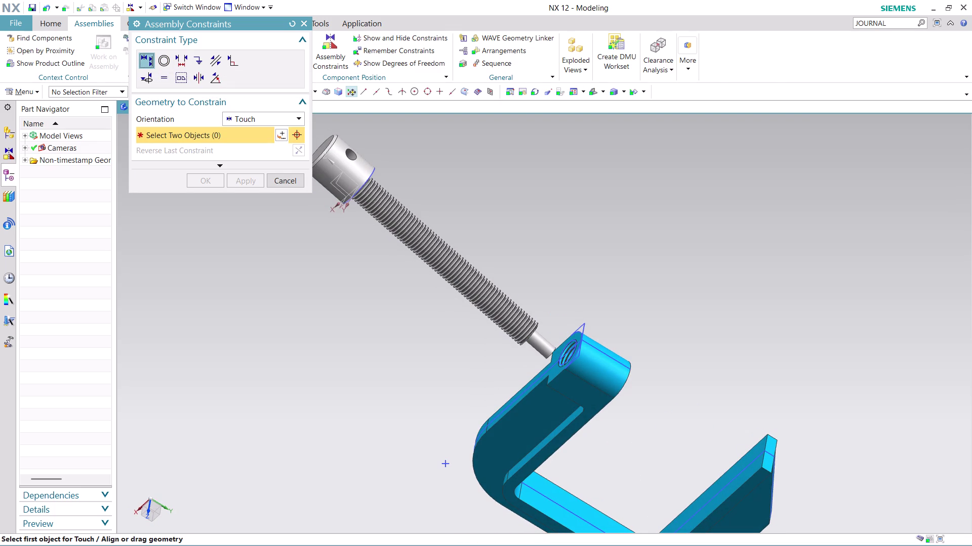
scroll(down, 3)
middle_drag(532, 243, 507, 213)
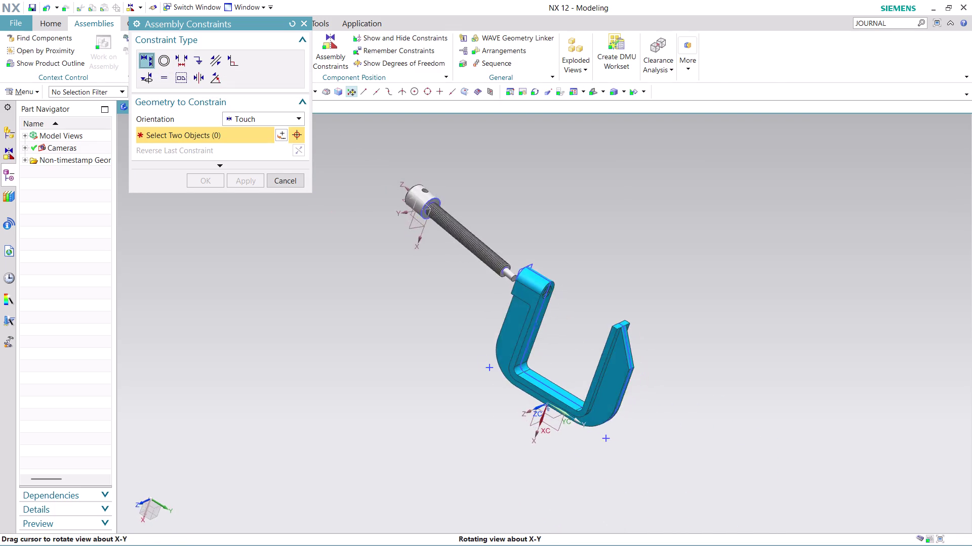
middle_drag(506, 213, 489, 204)
scroll(up, 3)
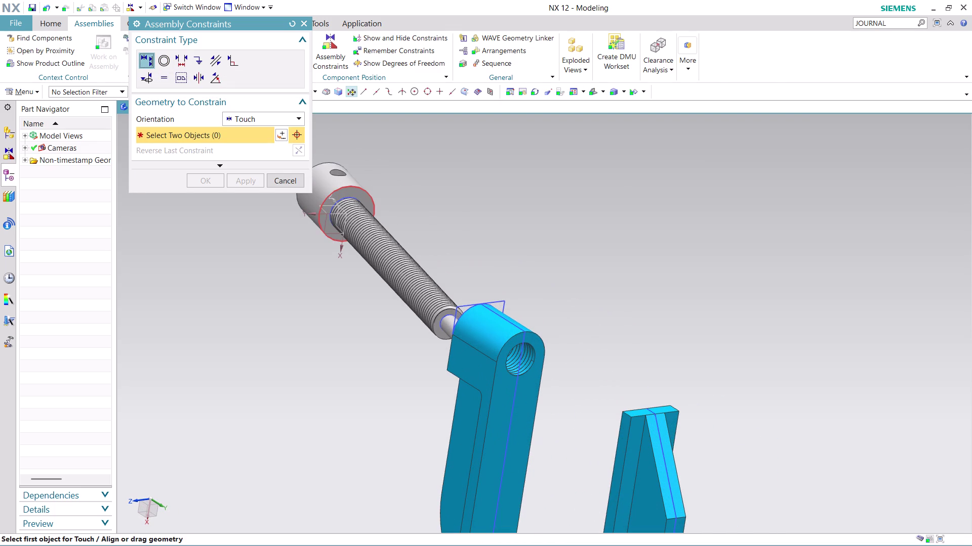
click(361, 197)
Pick the frame's threaded hole so the screw's collar touches the boss.
middle_drag(463, 231, 543, 264)
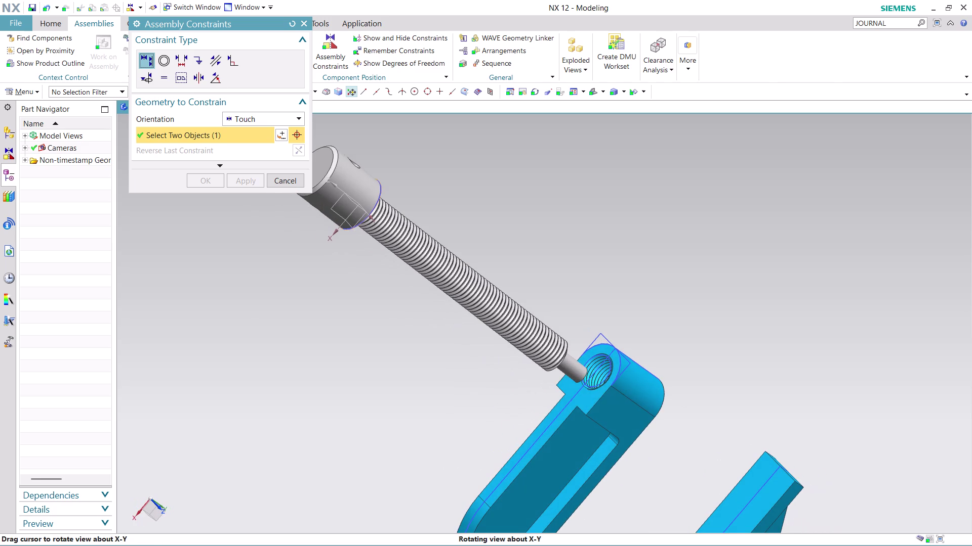
middle_drag(543, 264, 543, 265)
click(600, 348)
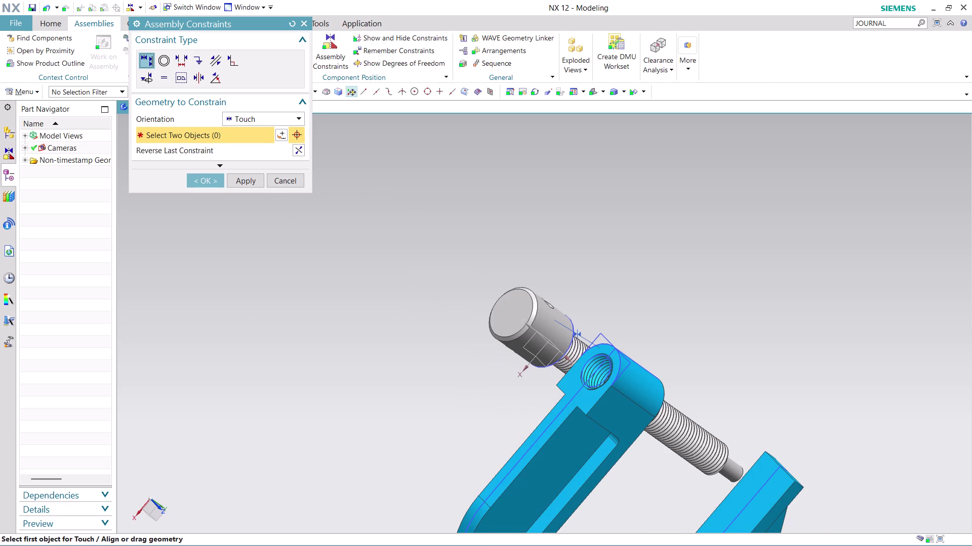
scroll(down, 3)
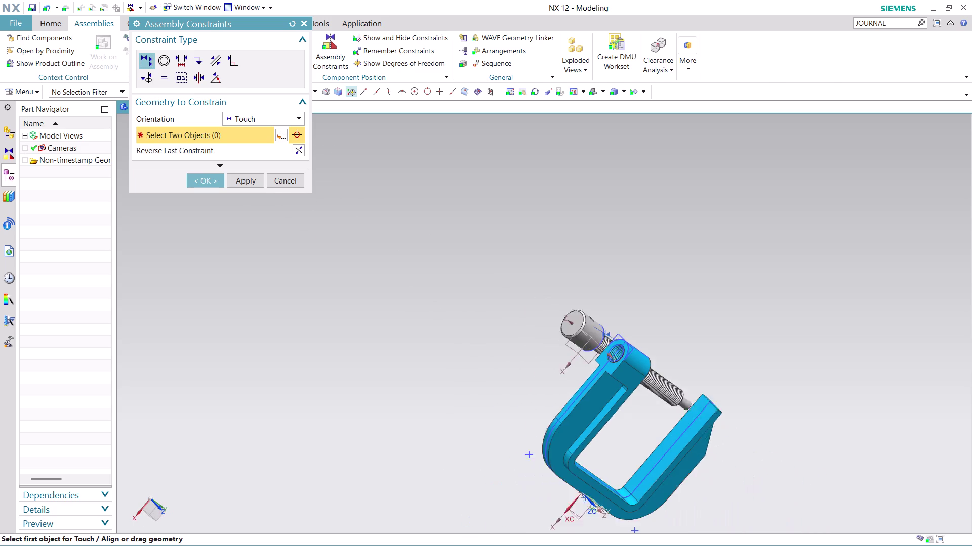
scroll(down, 3)
scroll(up, 3)
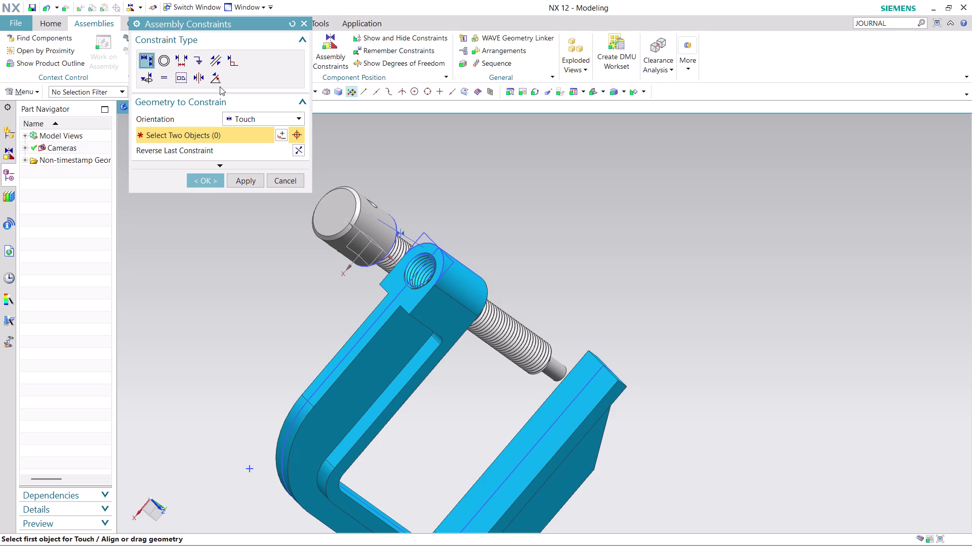
click(163, 61)
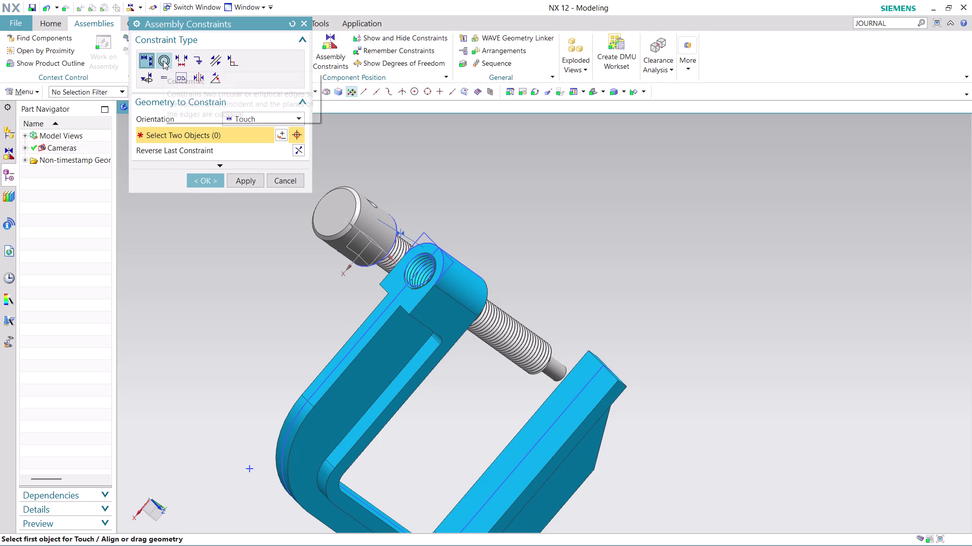
Make the screw's circular edge concentric with the frame's hole edge and click OK.
middle_drag(458, 191, 429, 191)
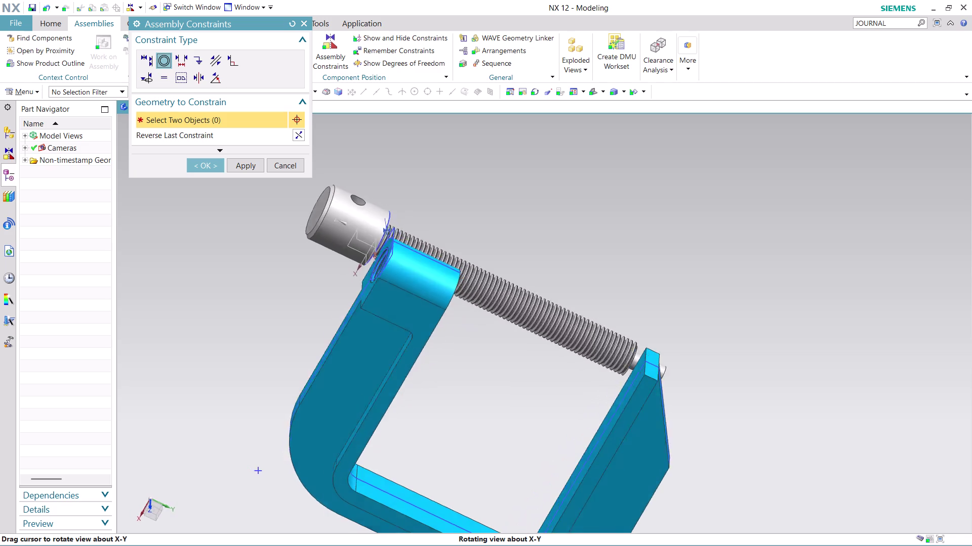
middle_drag(428, 191, 395, 181)
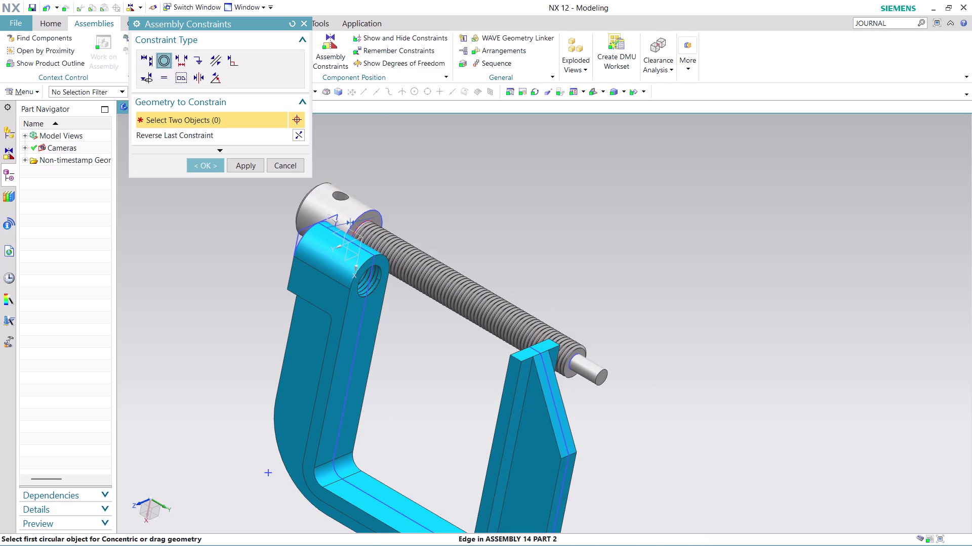
click(362, 226)
scroll(down, 3)
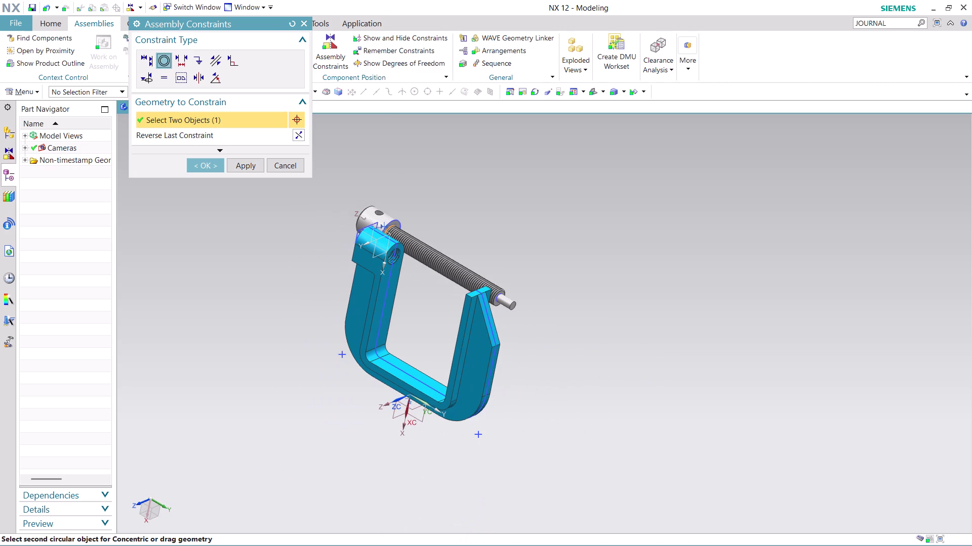
middle_drag(446, 220, 490, 239)
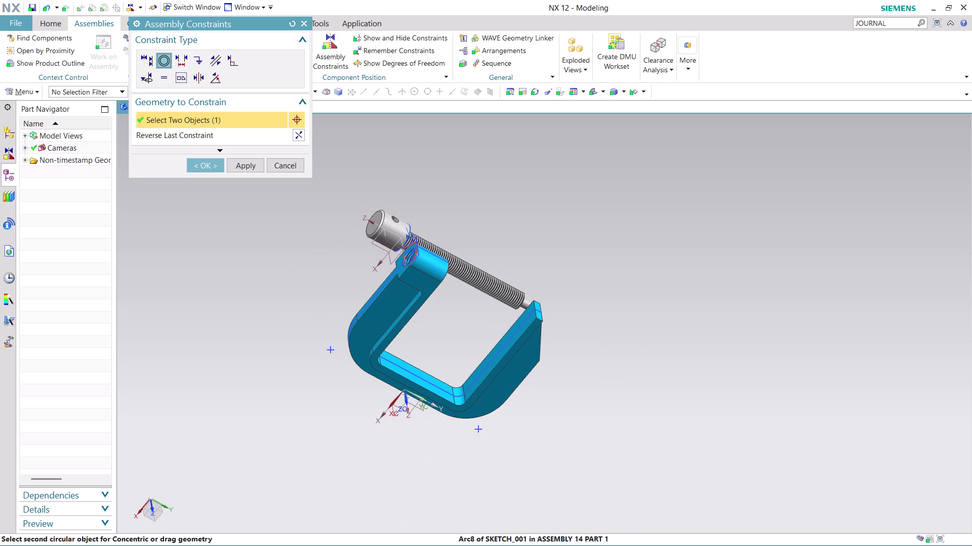
click(411, 259)
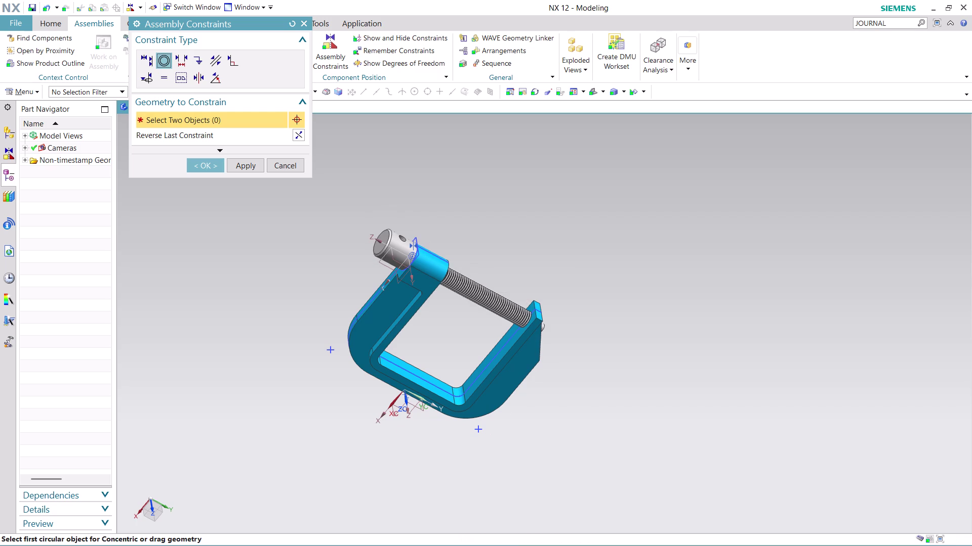
click(202, 162)
middle_drag(414, 238, 415, 238)
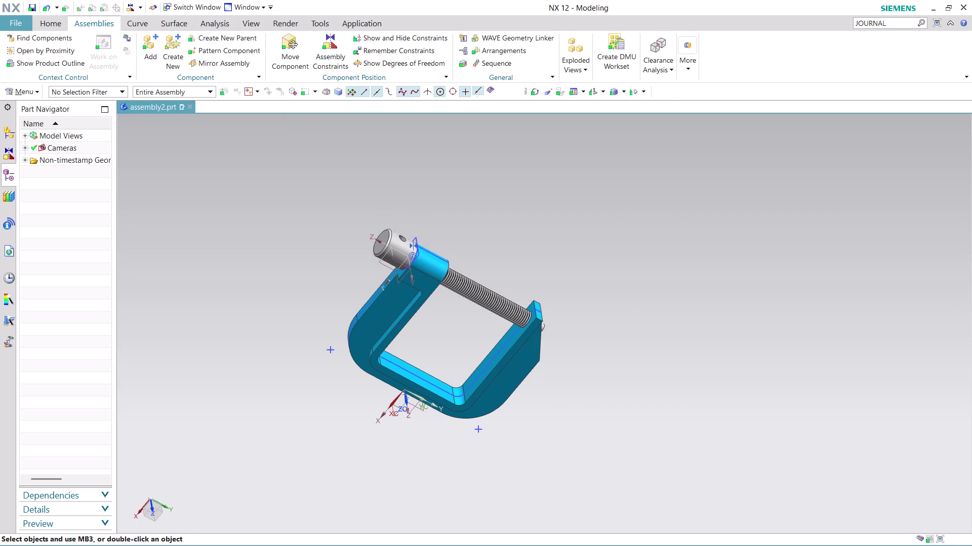
Start a Move Component on the screw, then abandon the move.
middle_drag(415, 238, 377, 245)
scroll(up, 3)
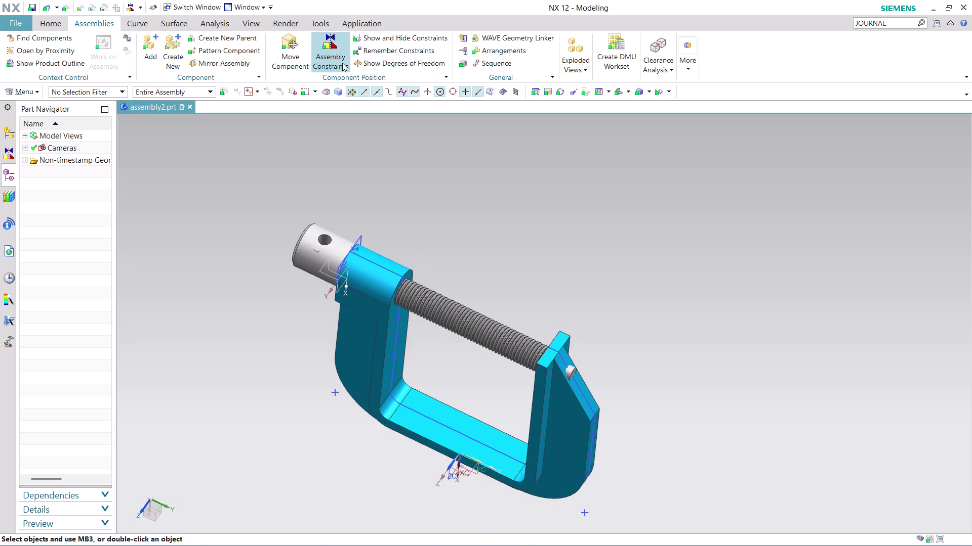
click(298, 52)
click(461, 334)
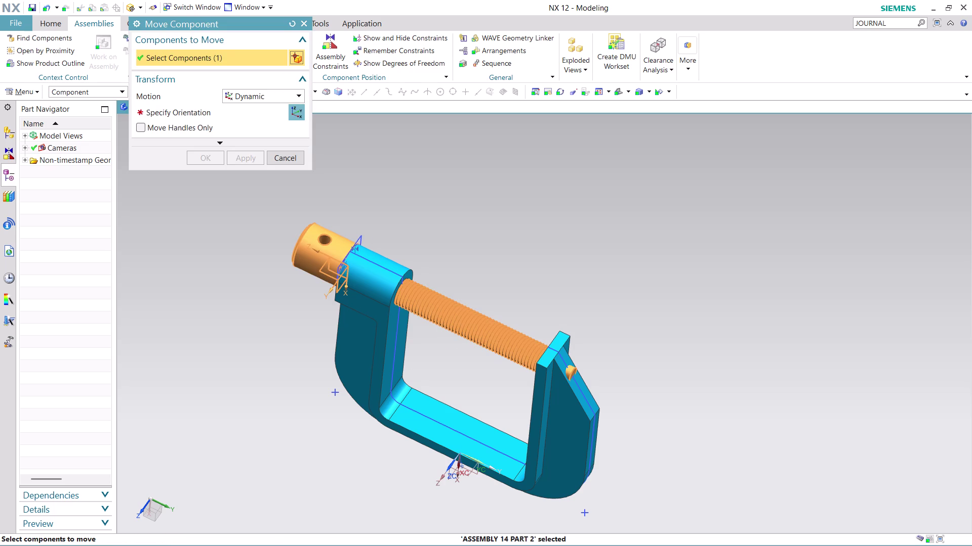
click(298, 107)
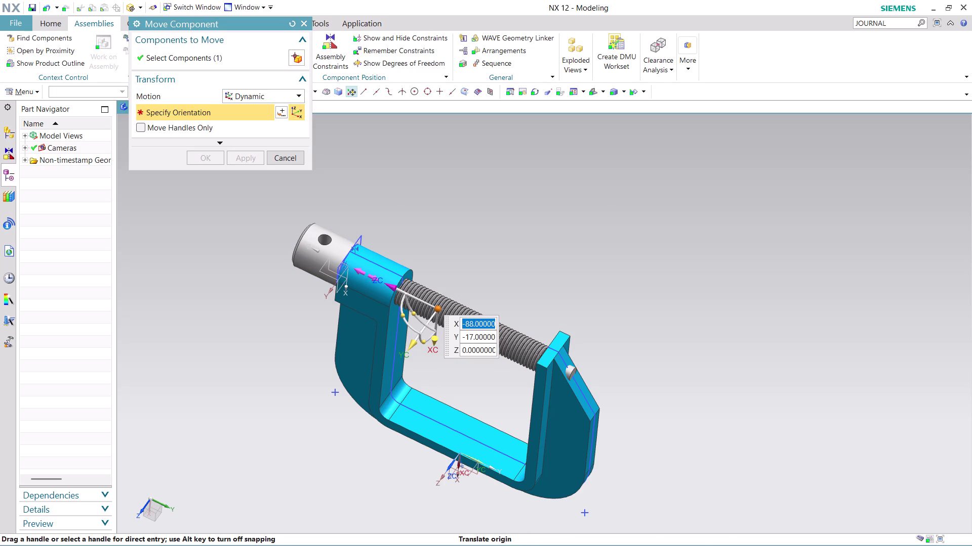
drag(391, 288, 297, 233)
click(288, 164)
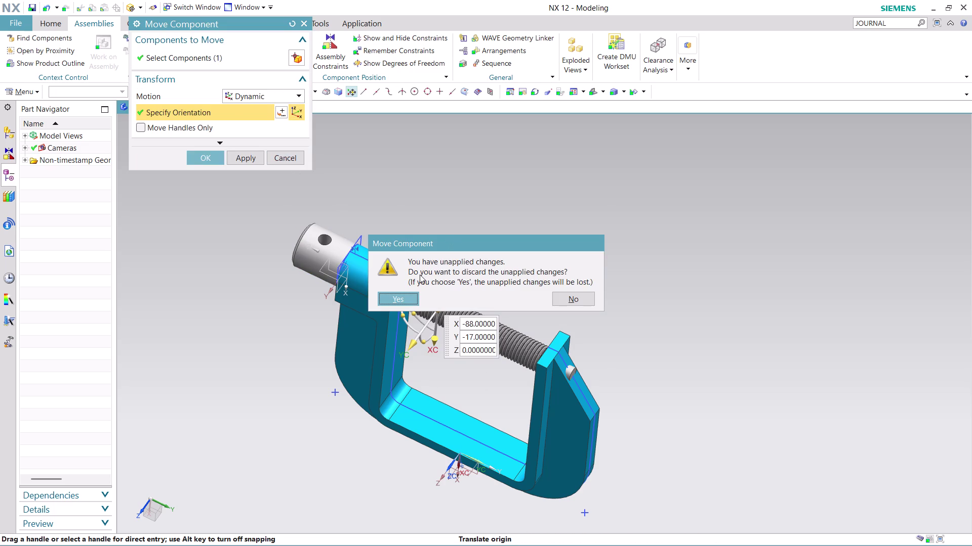
Undo the screw's placement in the frame with two Ctrl+Z presses.
click(579, 296)
key(ctrl+z)
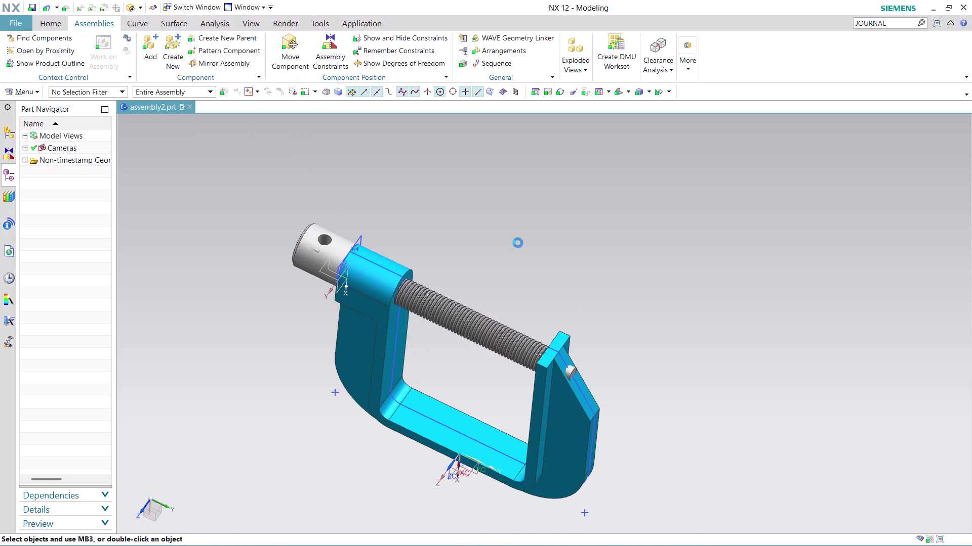
key(ctrl+z)
Orbit and zoom to view the separated screw and frame from above and front.
scroll(down, 3)
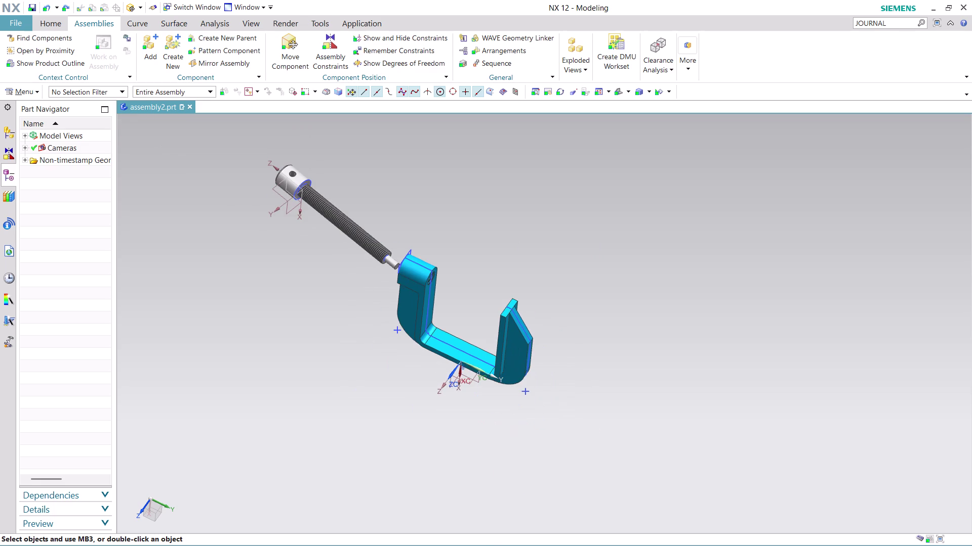
middle_drag(508, 290, 560, 293)
scroll(up, 3)
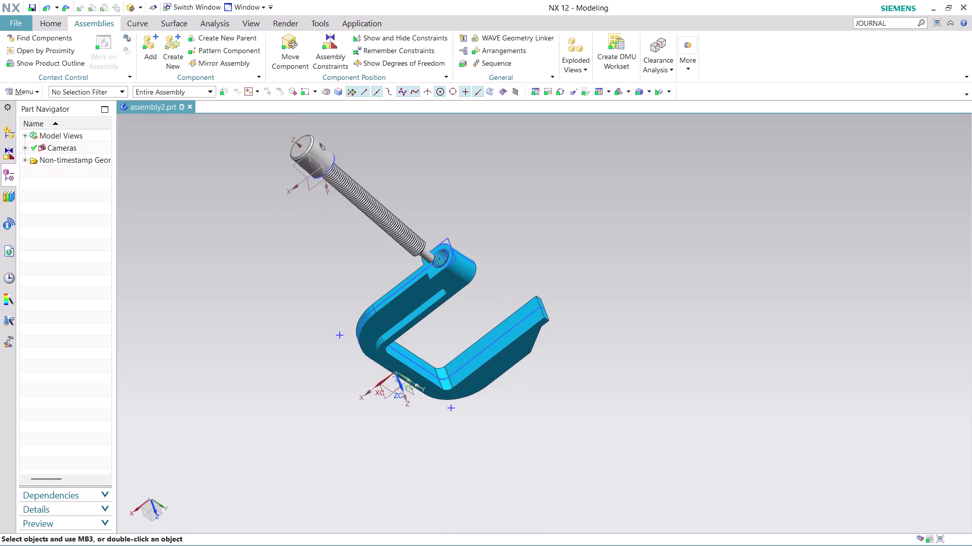
scroll(up, 3)
scroll(down, 3)
middle_drag(395, 190, 378, 205)
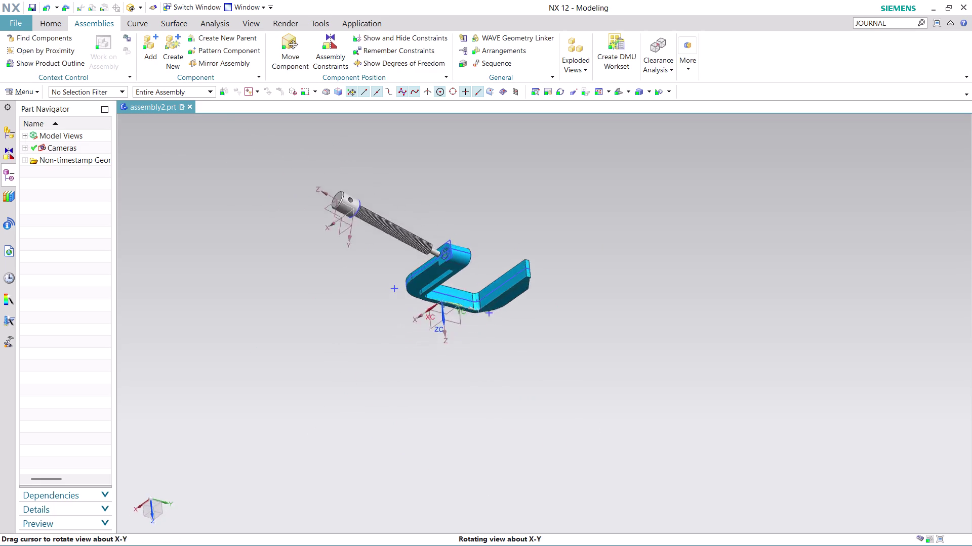
middle_drag(378, 206, 377, 230)
scroll(up, 3)
middle_drag(394, 281, 368, 243)
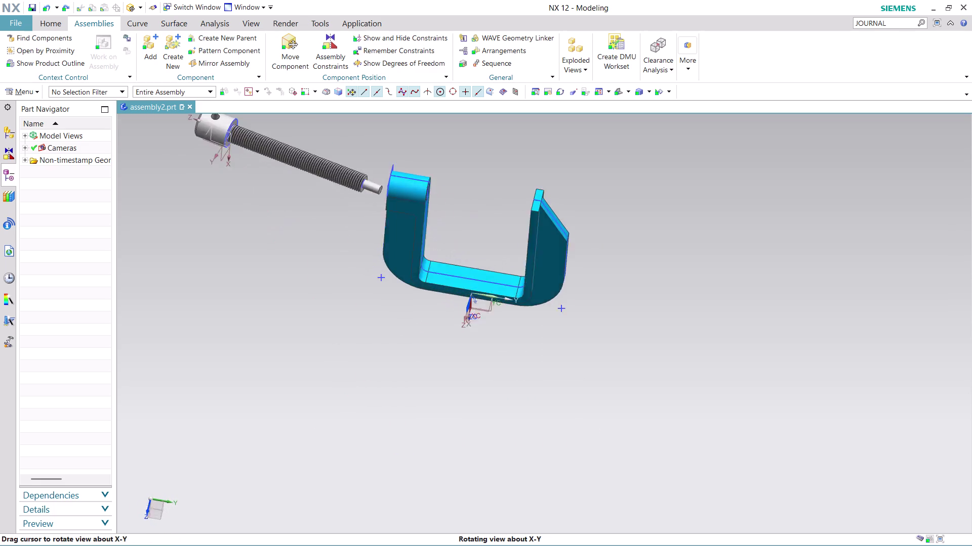
middle_drag(368, 243, 349, 228)
scroll(up, 3)
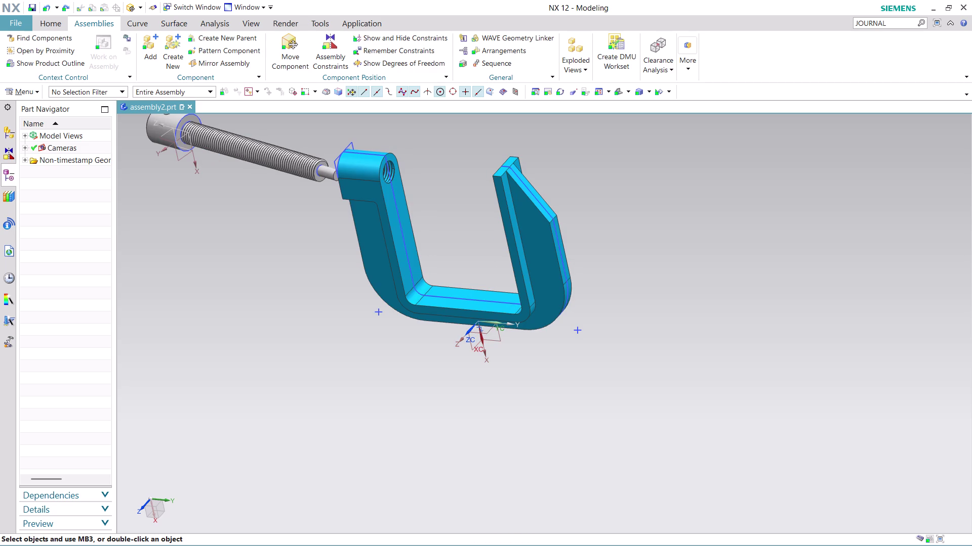
Return to an angled front view and start a new assembly constraint.
middle_drag(419, 155, 452, 201)
scroll(up, 3)
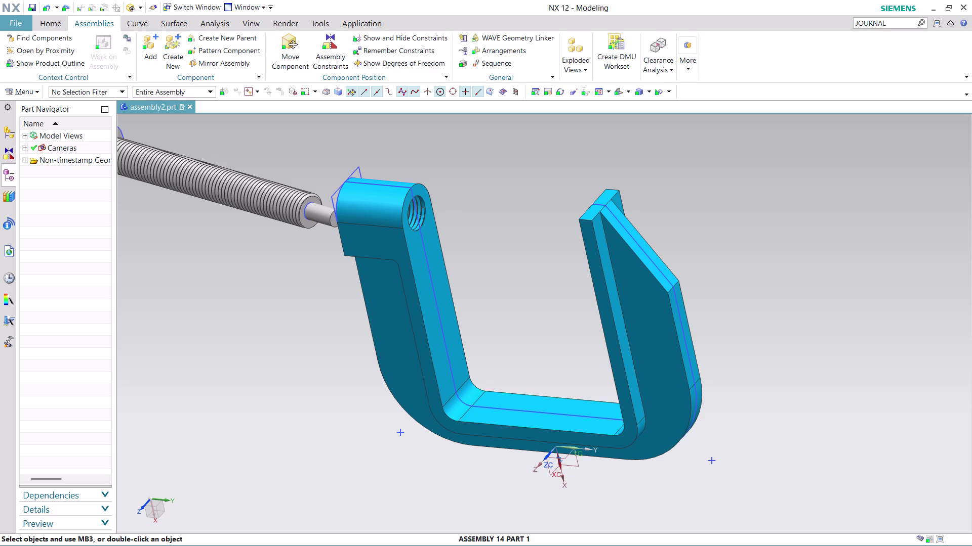
scroll(down, 3)
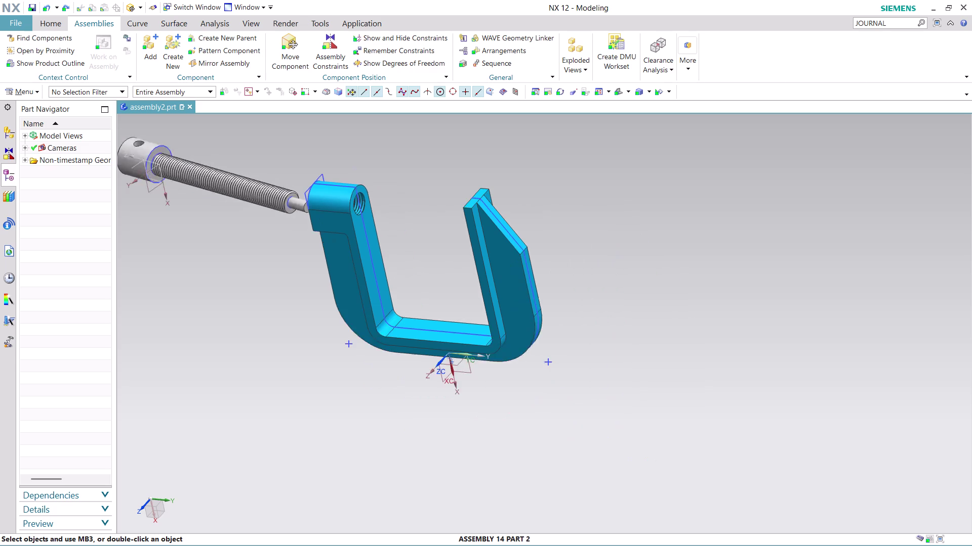
scroll(down, 3)
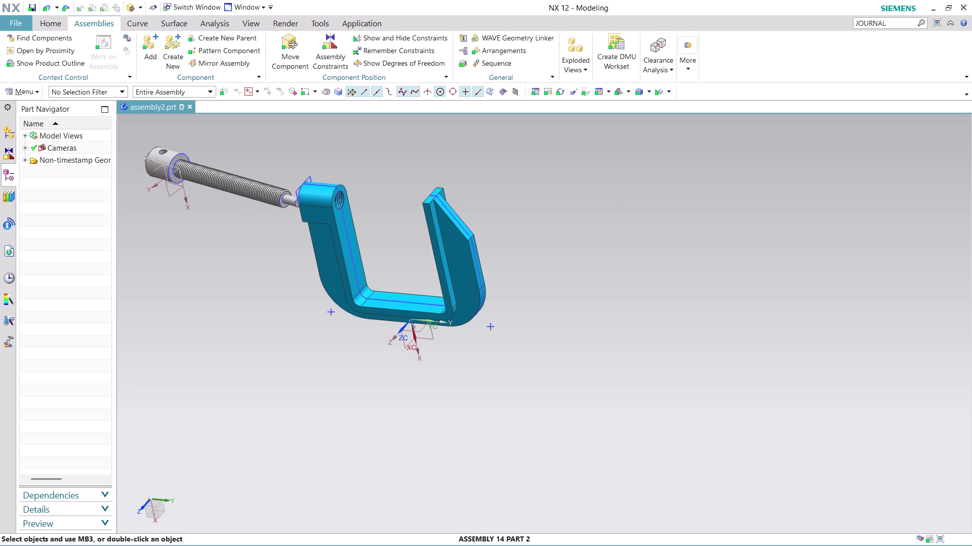
middle_drag(263, 135, 271, 152)
scroll(down, 3)
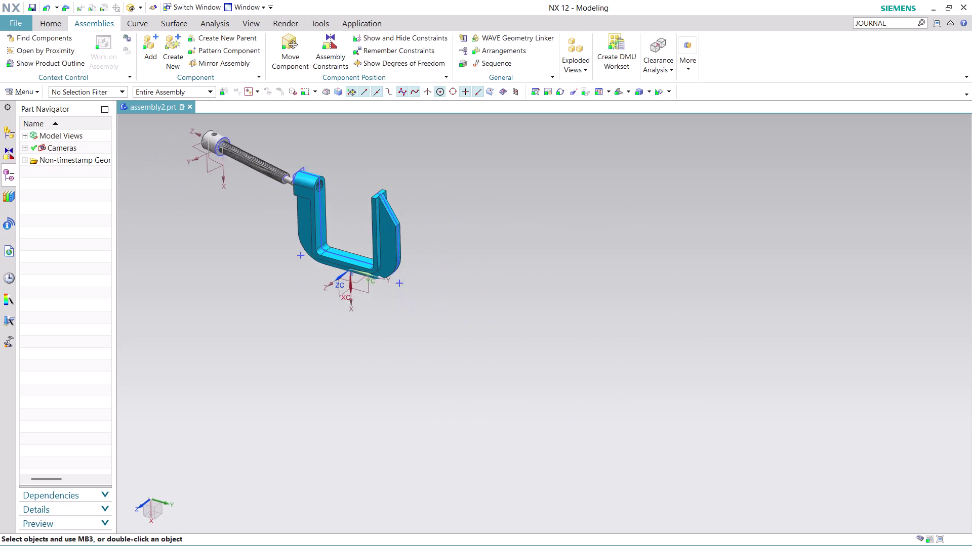
scroll(down, 3)
scroll(up, 3)
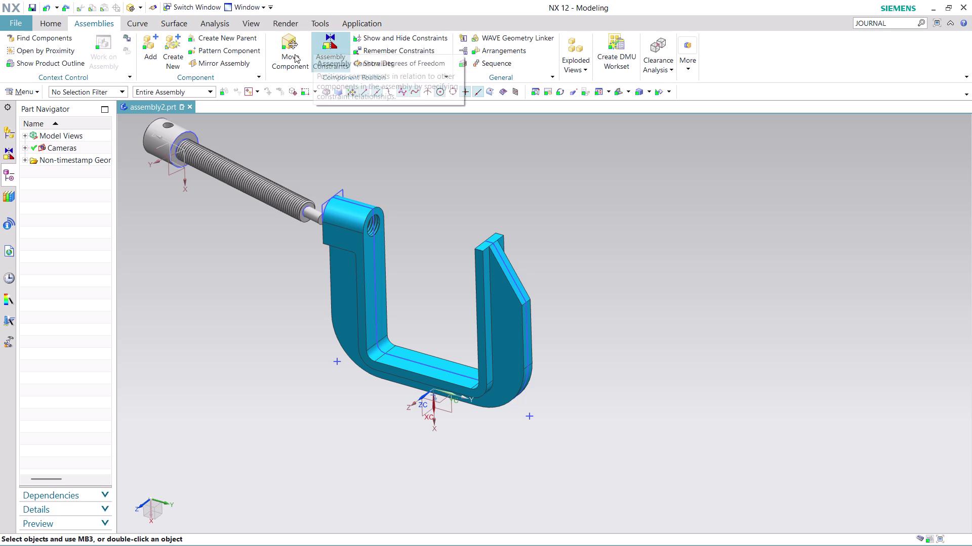
click(331, 46)
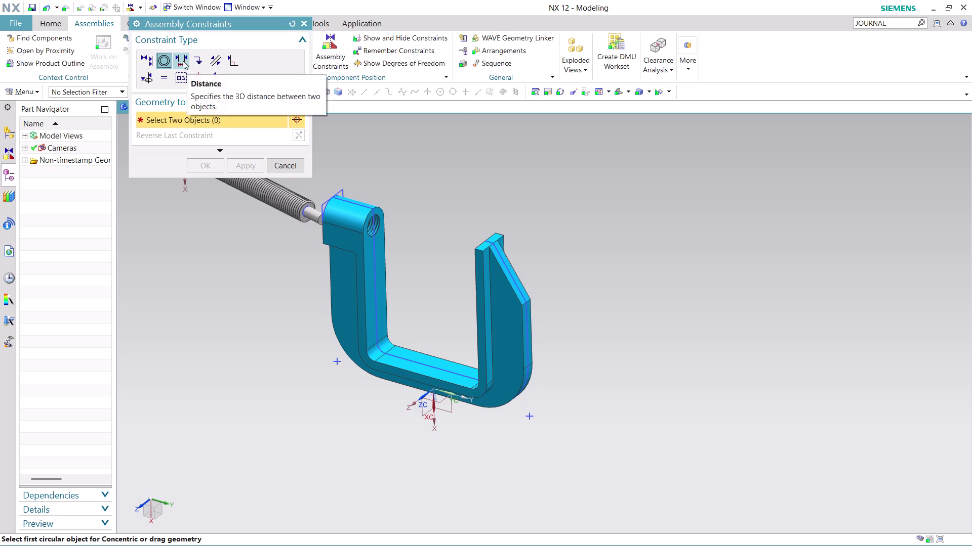
Choose Touch Align with Align orientation, then pick a screw face and the frame's hole.
click(140, 60)
click(287, 114)
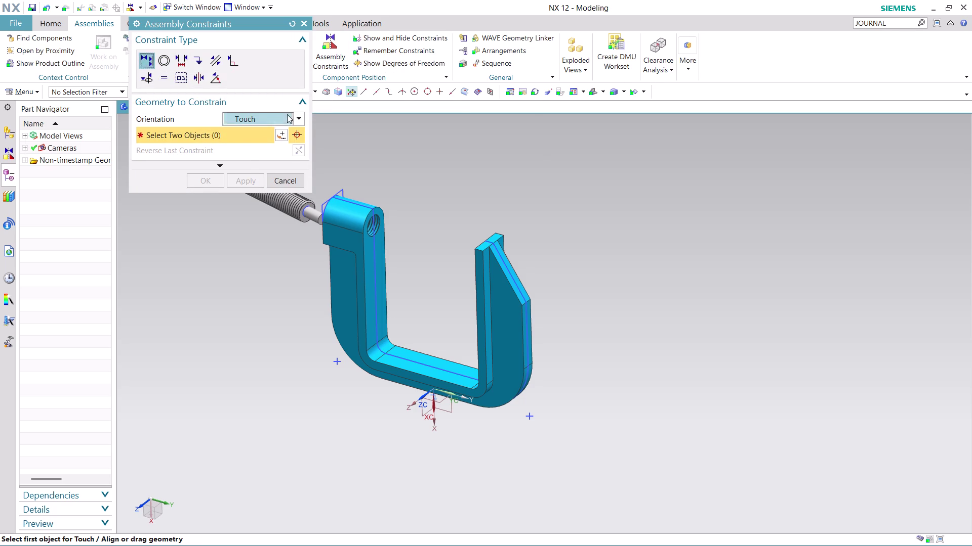
click(259, 151)
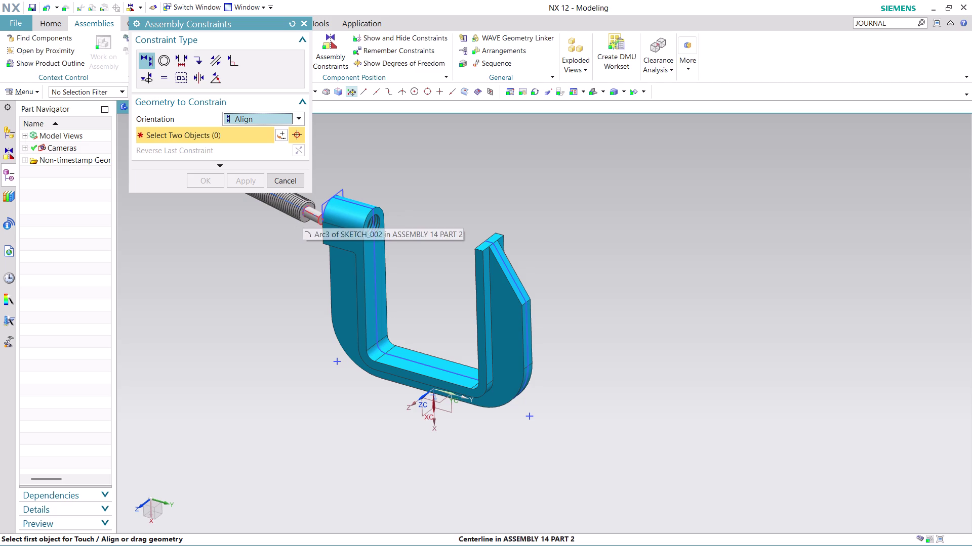
scroll(down, 3)
scroll(down, 3)
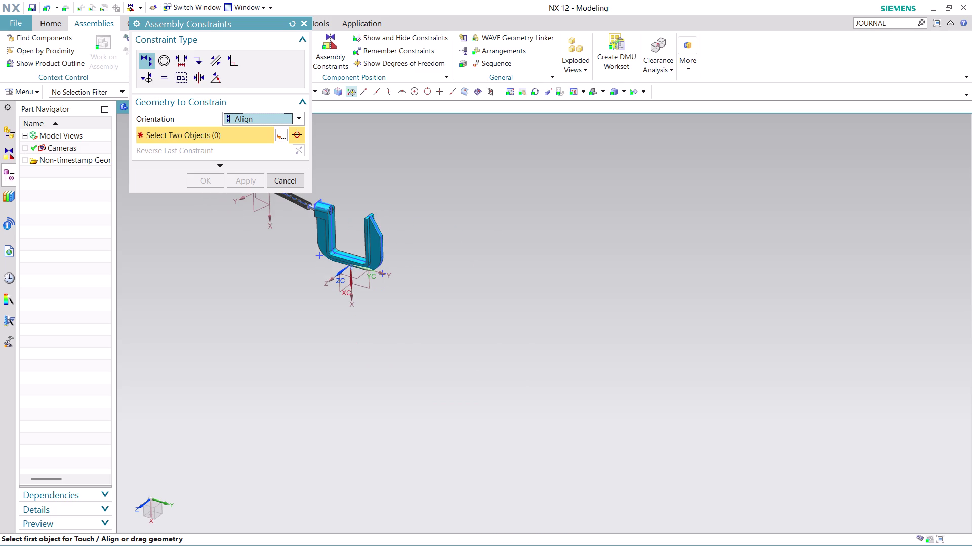
middle_drag(366, 163, 418, 234)
scroll(up, 3)
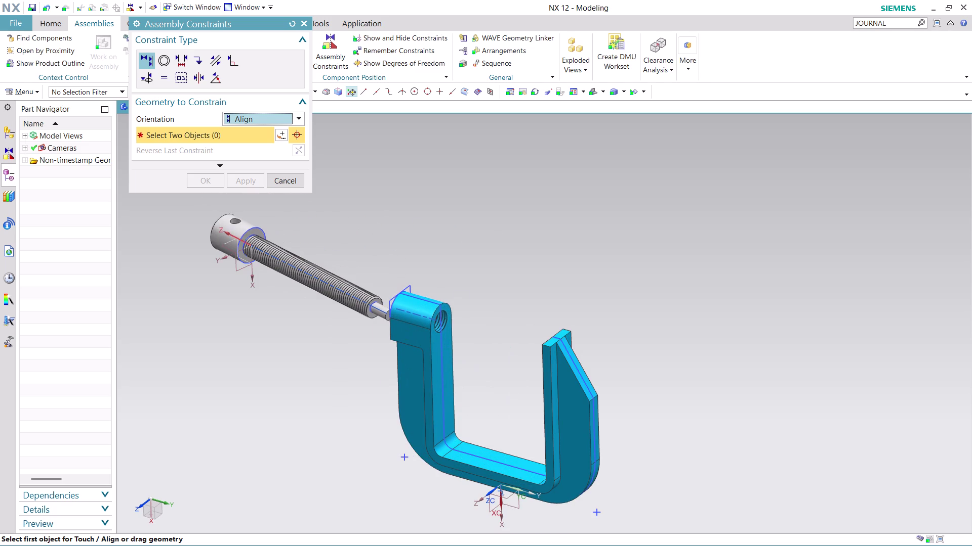
click(256, 233)
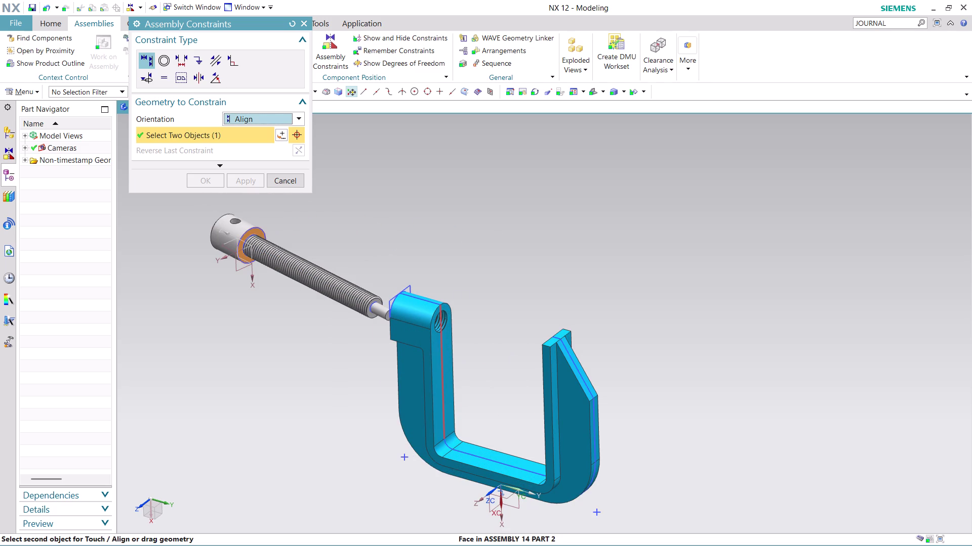
click(437, 340)
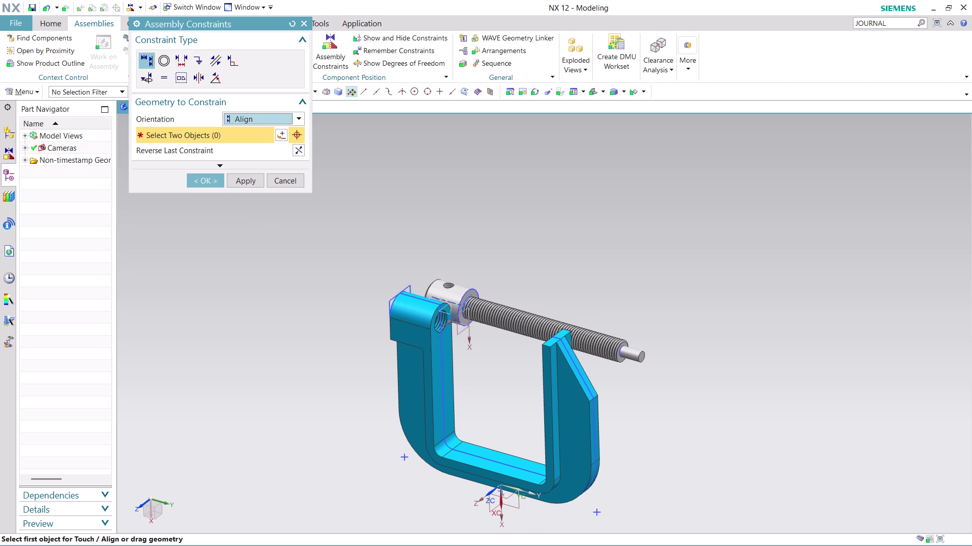
Undo the misplaced alignment and repick the screw's threaded face and frame's threaded hole.
key(ctrl+z)
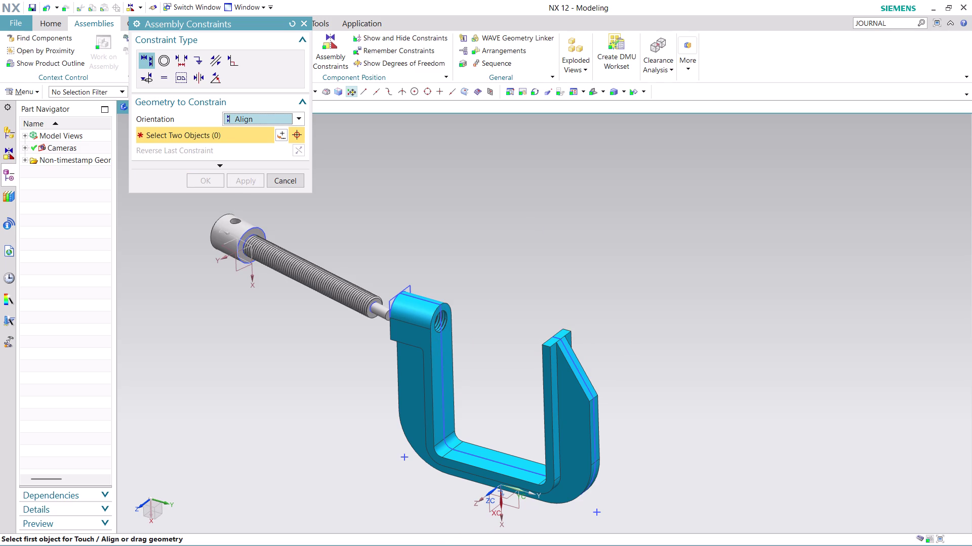
click(279, 252)
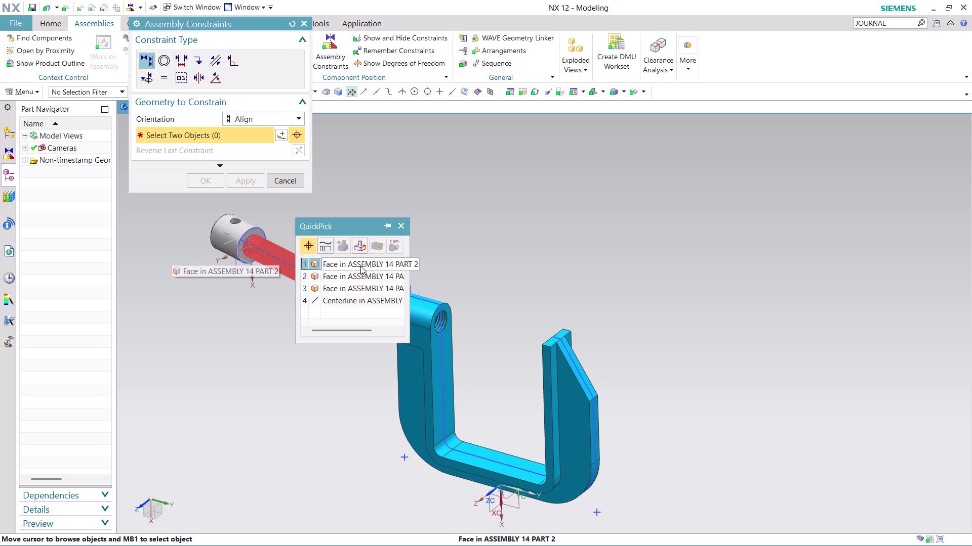
click(360, 266)
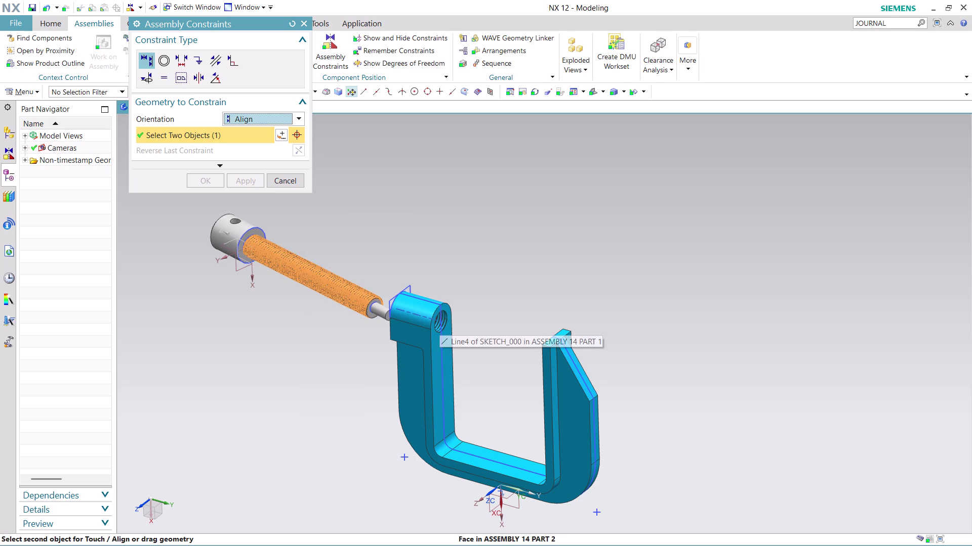
scroll(up, 3)
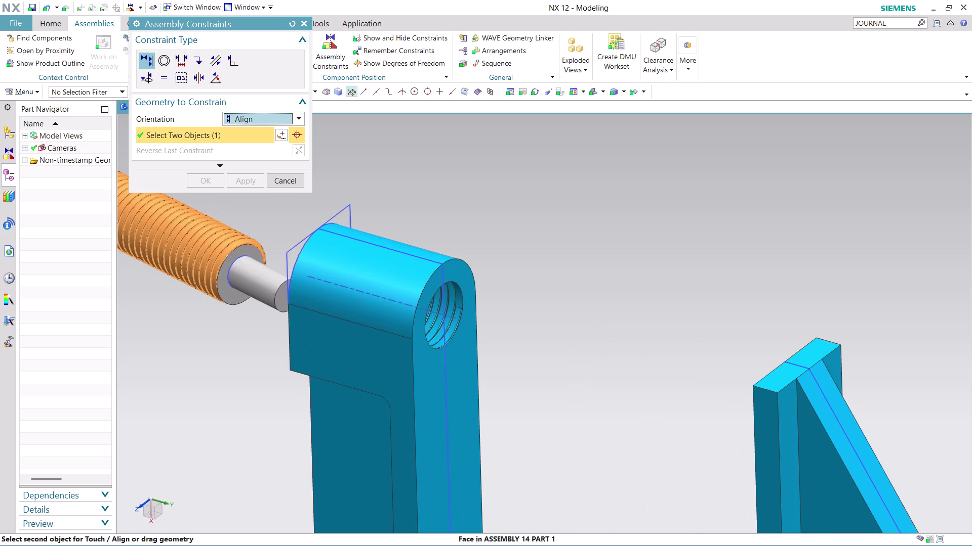
click(435, 319)
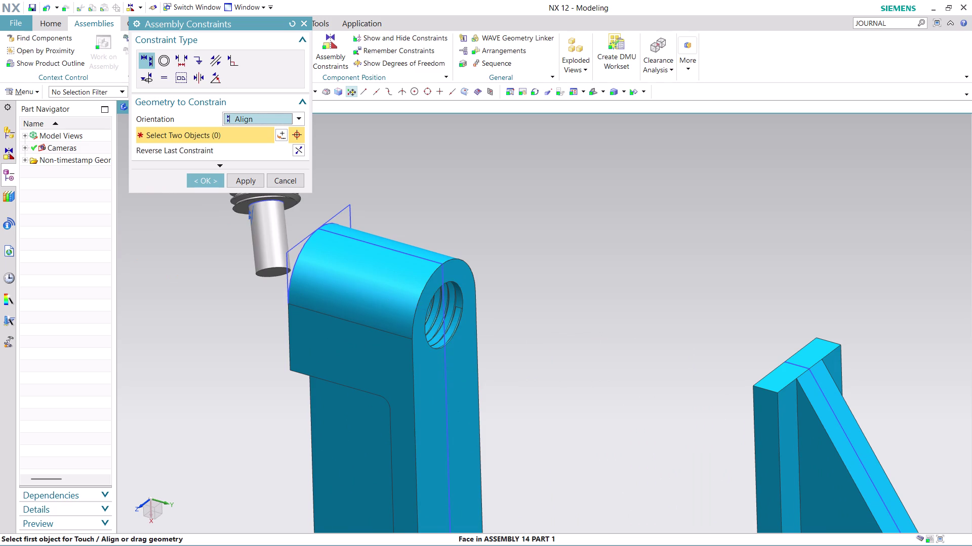
Undo the alignment, try a Touch orientation between screw and hole, then undo it.
scroll(down, 3)
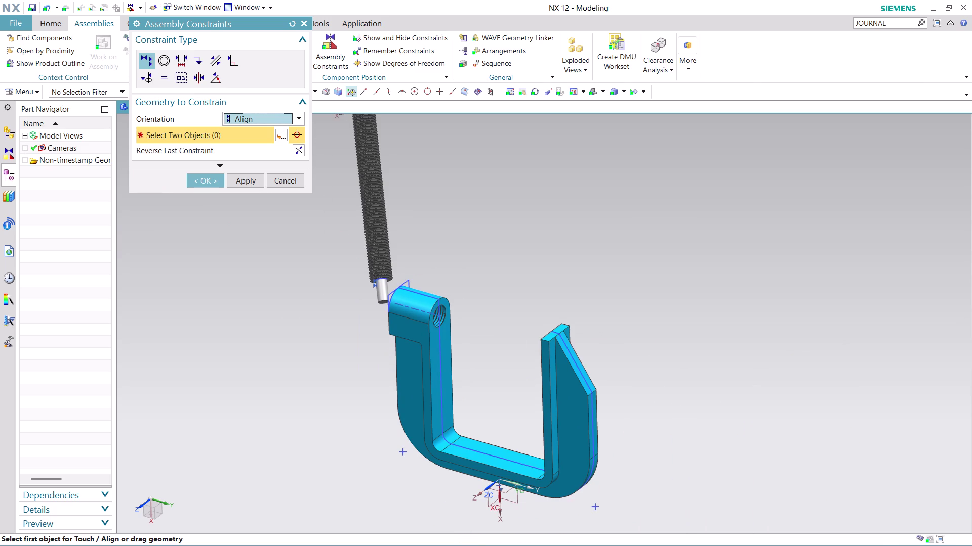
key(ctrl+z)
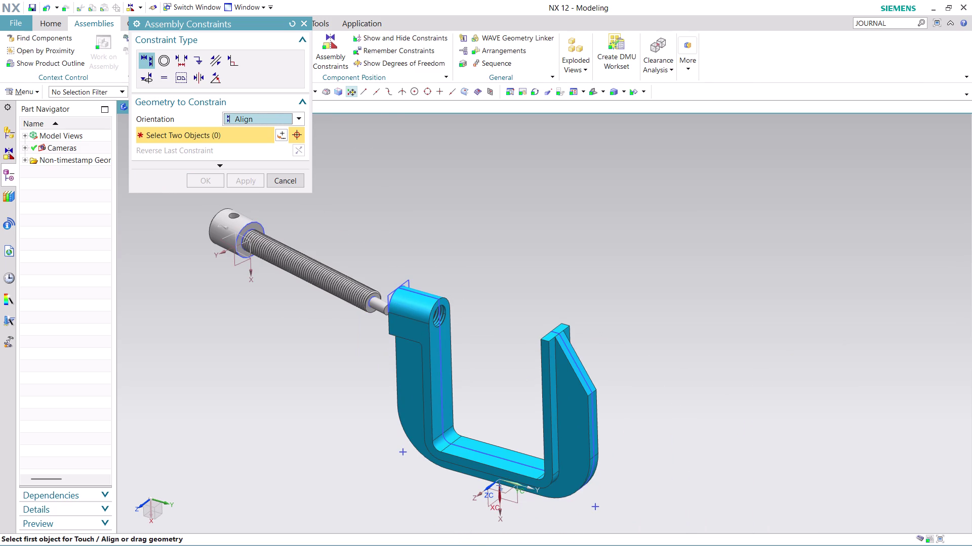
click(295, 116)
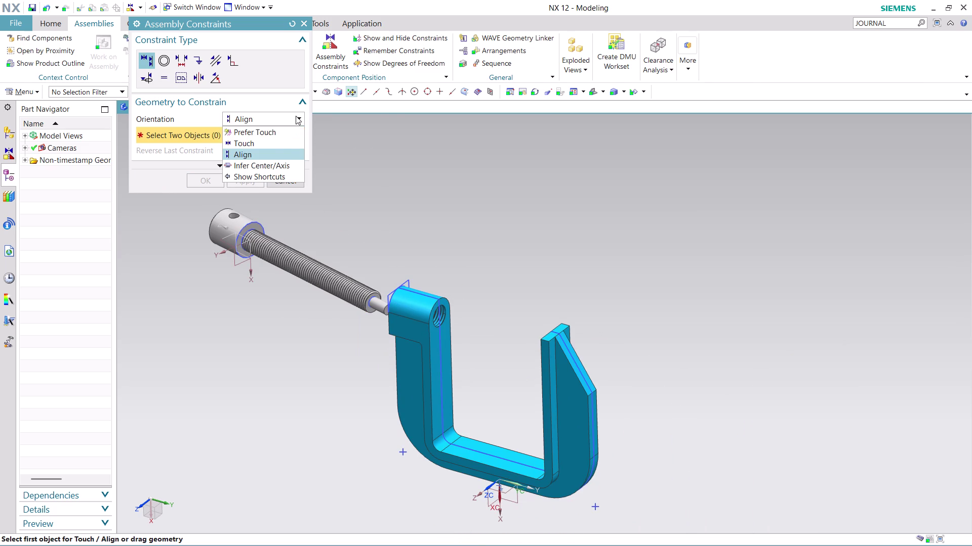
click(278, 146)
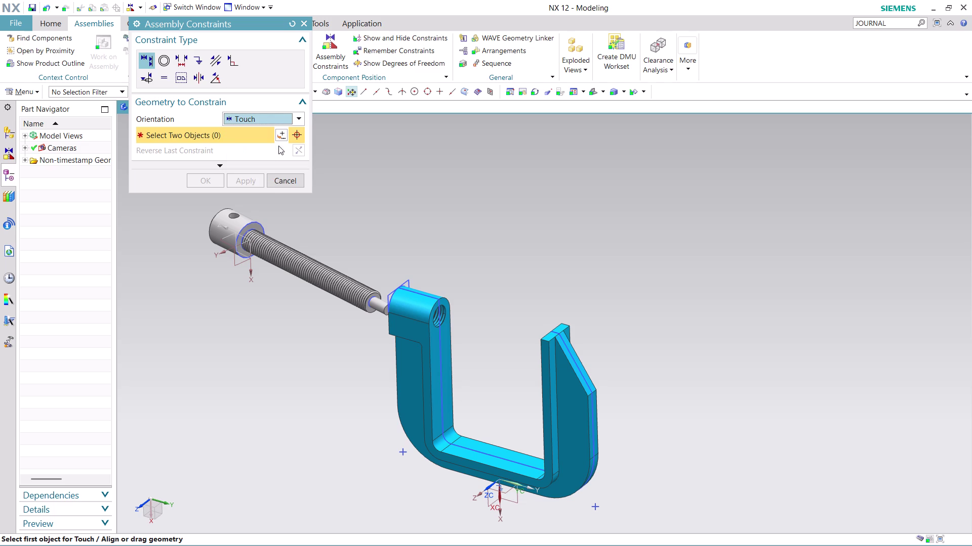
click(306, 270)
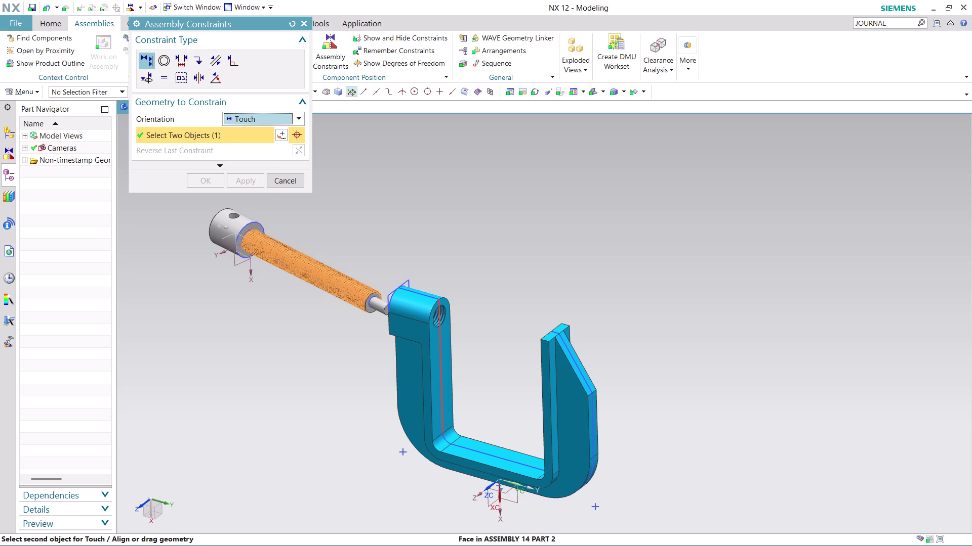
scroll(up, 3)
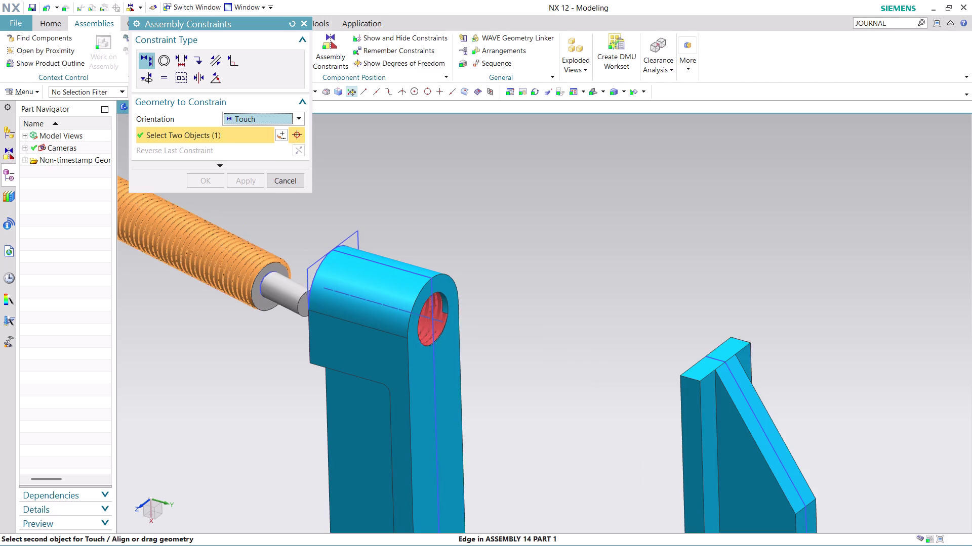
click(438, 307)
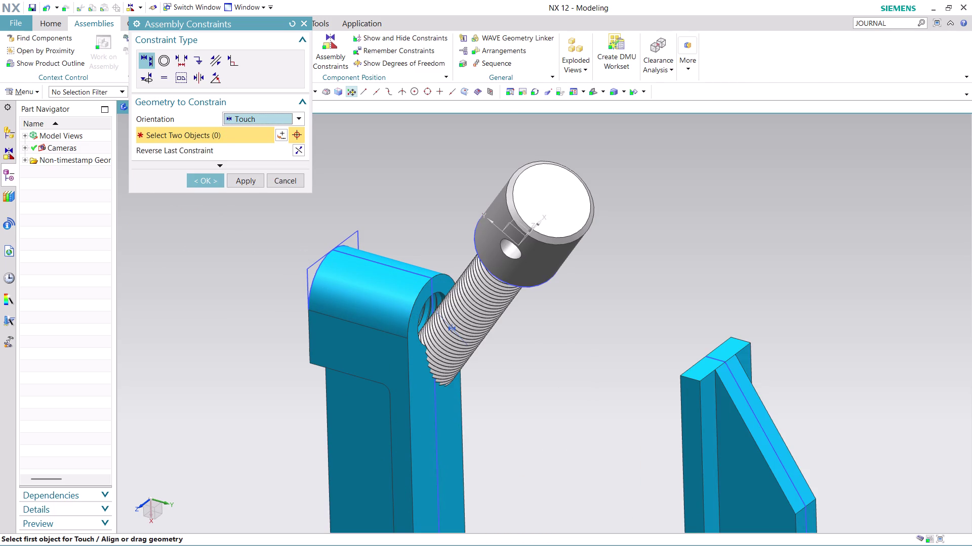
key(ctrl+z)
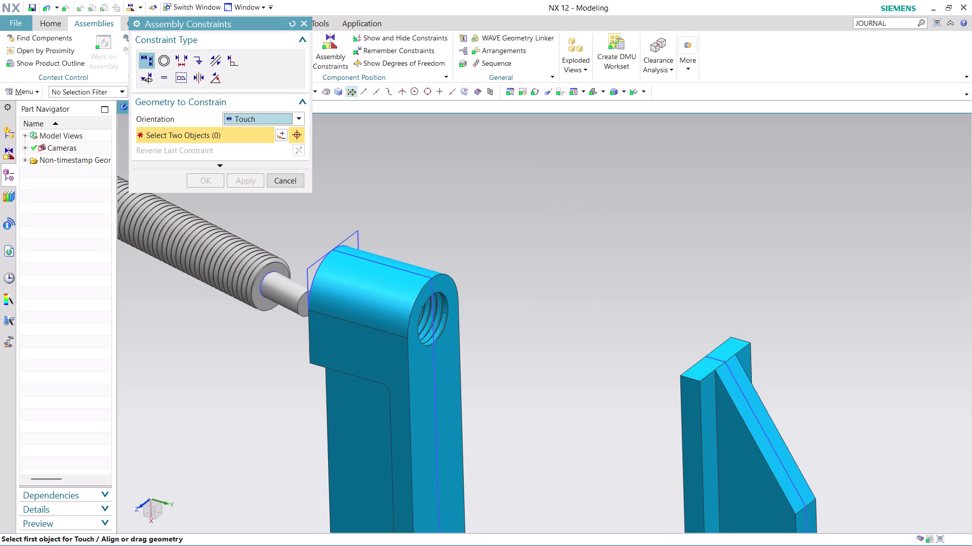
Orbit to look down on the whole clamp and bring up the orientation choices.
scroll(down, 3)
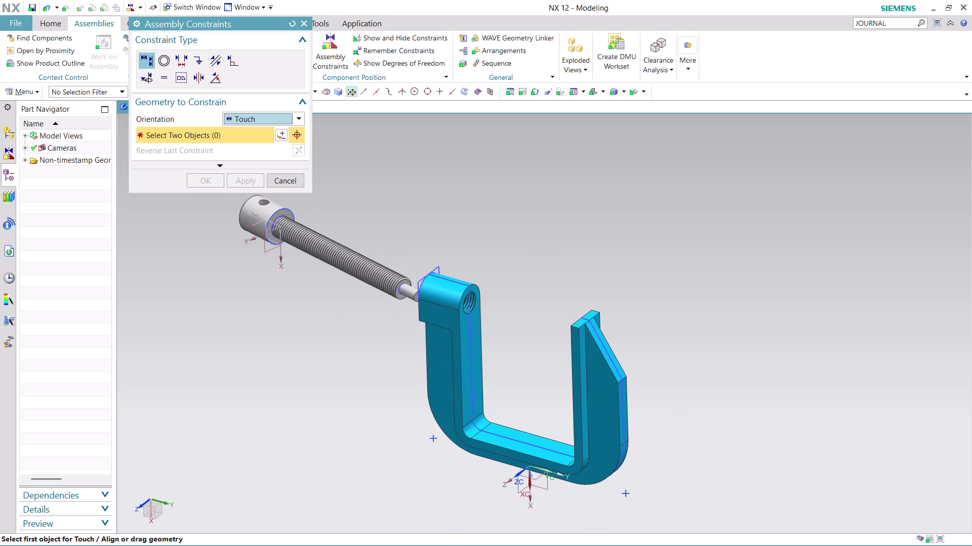
middle_drag(300, 324, 337, 360)
middle_drag(337, 360, 343, 370)
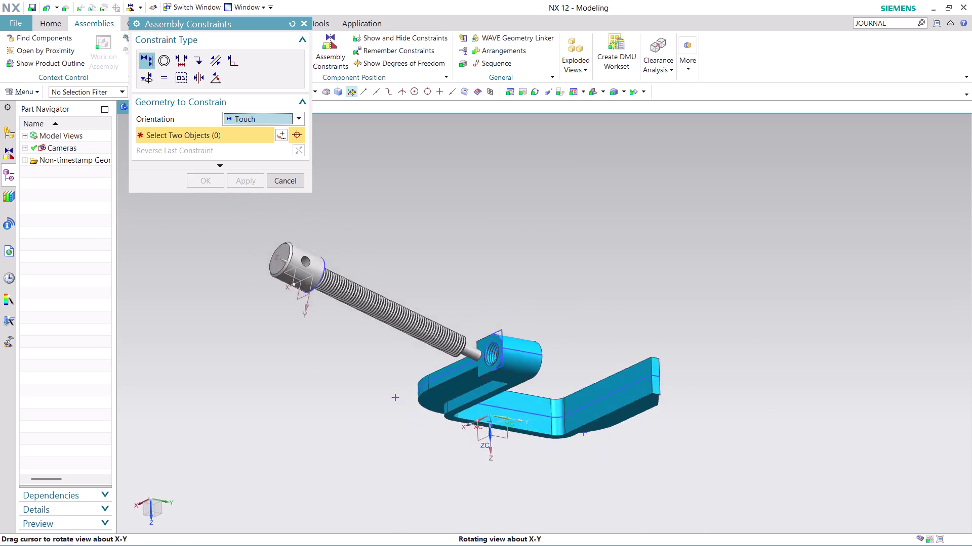
middle_drag(343, 370, 364, 374)
middle_drag(381, 372, 402, 366)
middle_drag(402, 368, 404, 378)
middle_drag(402, 379, 373, 319)
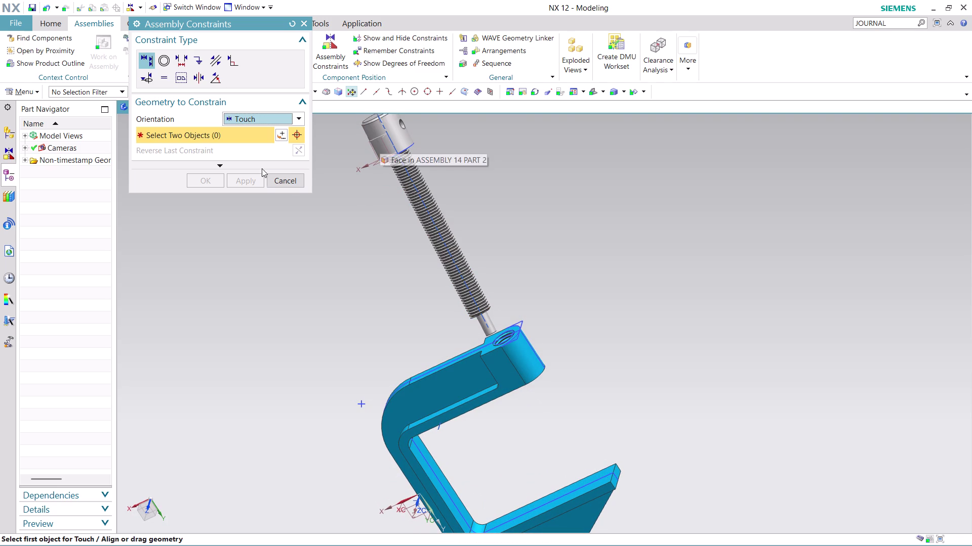
click(299, 117)
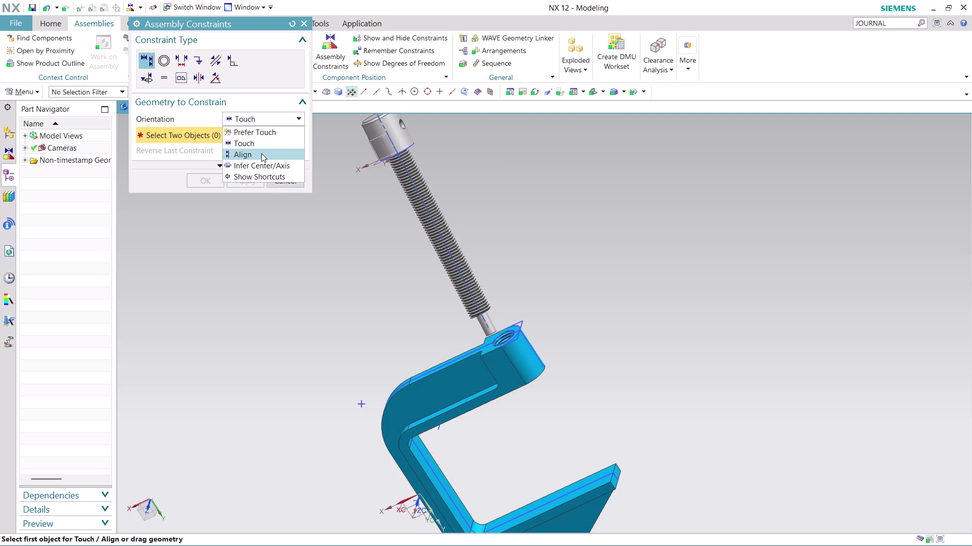
Set the constraint orientation to Align and pick the screw and the frame's threaded hole.
click(261, 153)
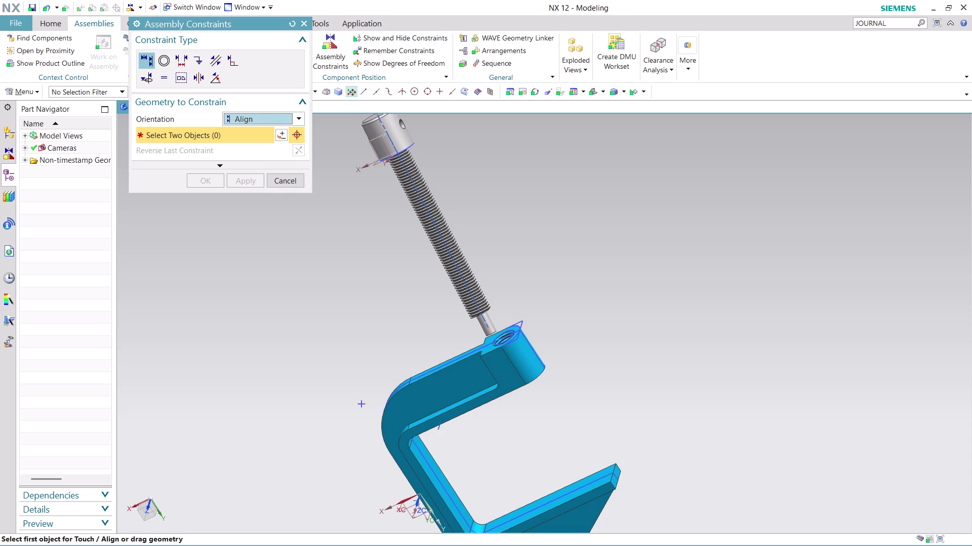
scroll(down, 3)
scroll(up, 3)
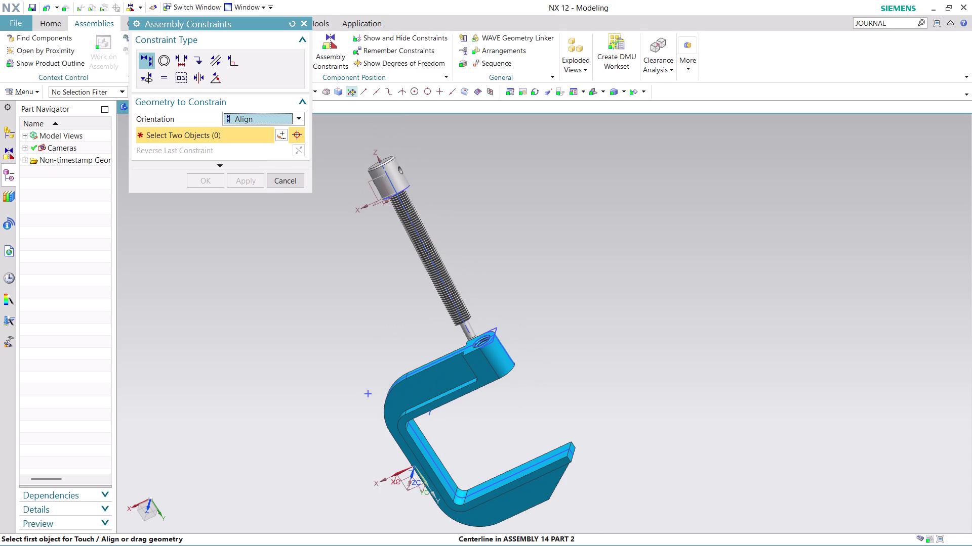
scroll(up, 3)
click(372, 186)
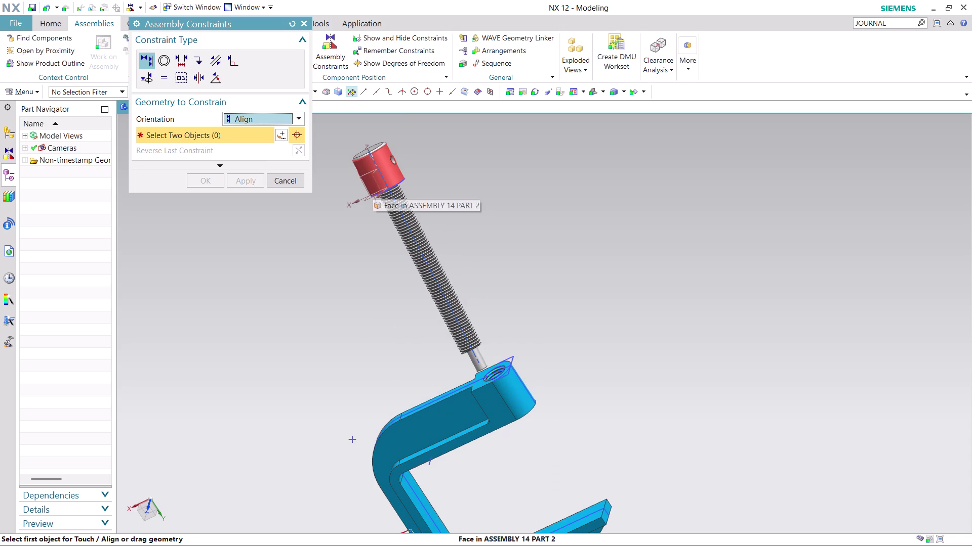
click(497, 404)
click(564, 416)
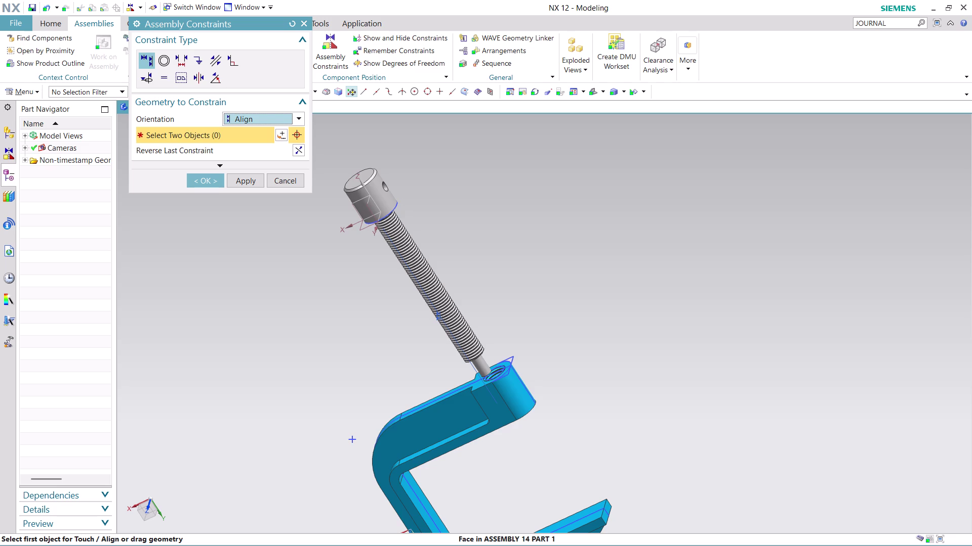
Pick the screw-head face from the overlapping candidates and accept the Align constraint.
scroll(down, 3)
scroll(up, 3)
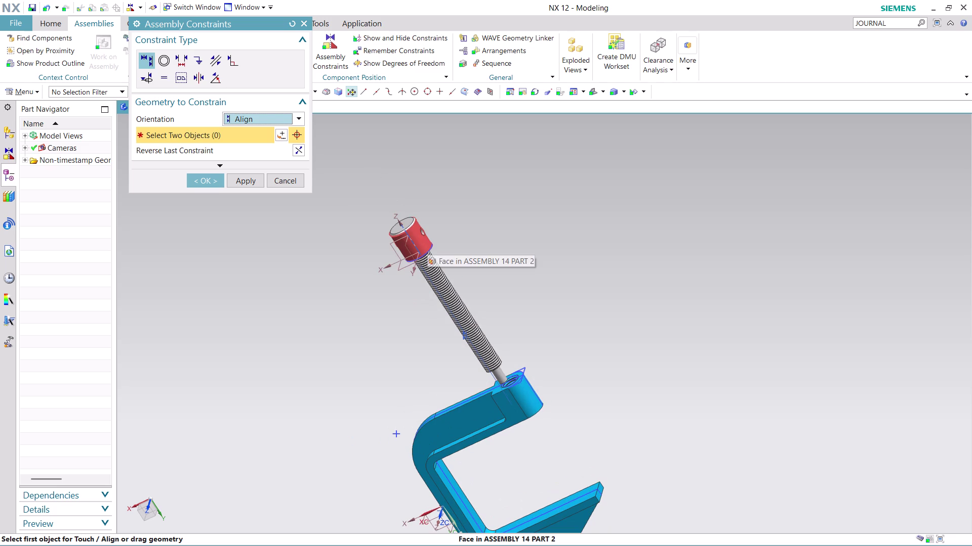
click(427, 242)
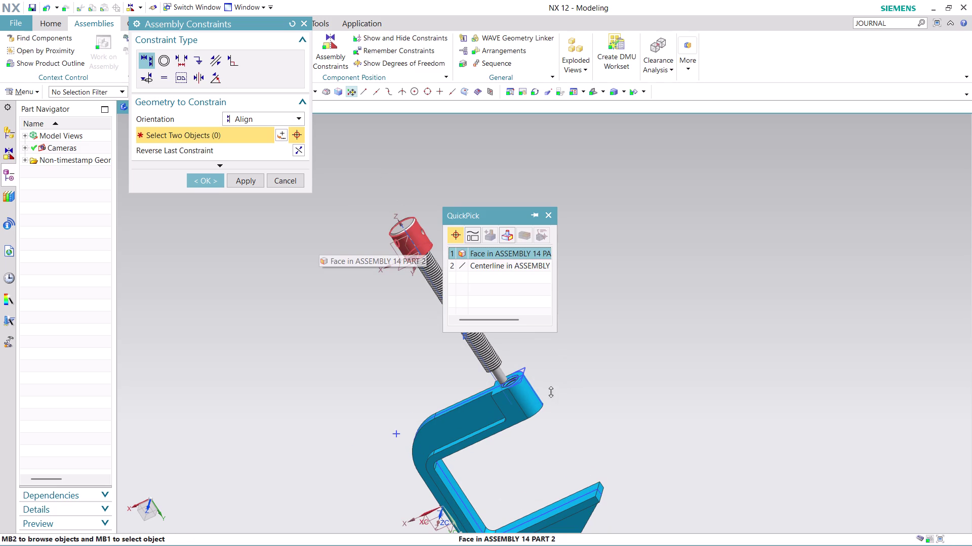
click(498, 250)
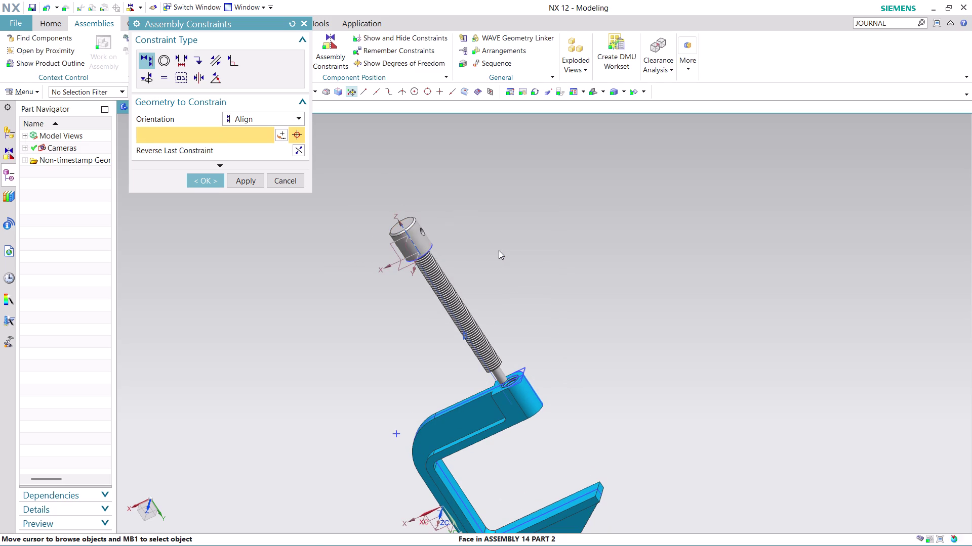
click(528, 395)
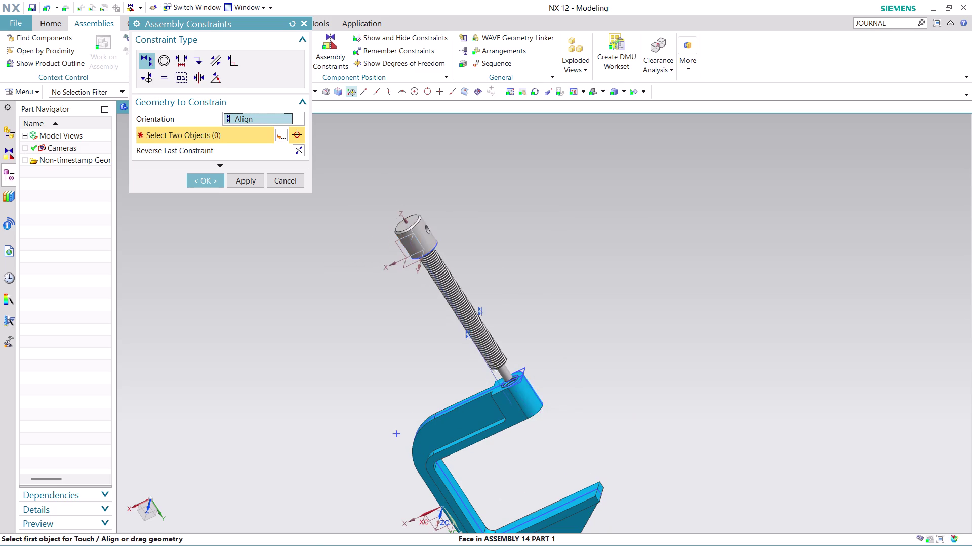
middle_drag(574, 376, 512, 297)
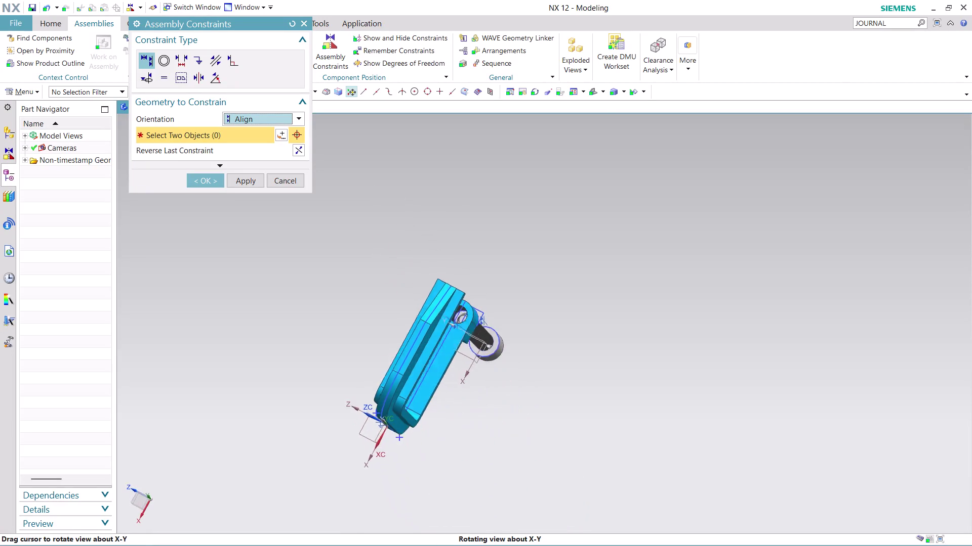
middle_drag(511, 297, 379, 229)
middle_drag(375, 228, 352, 218)
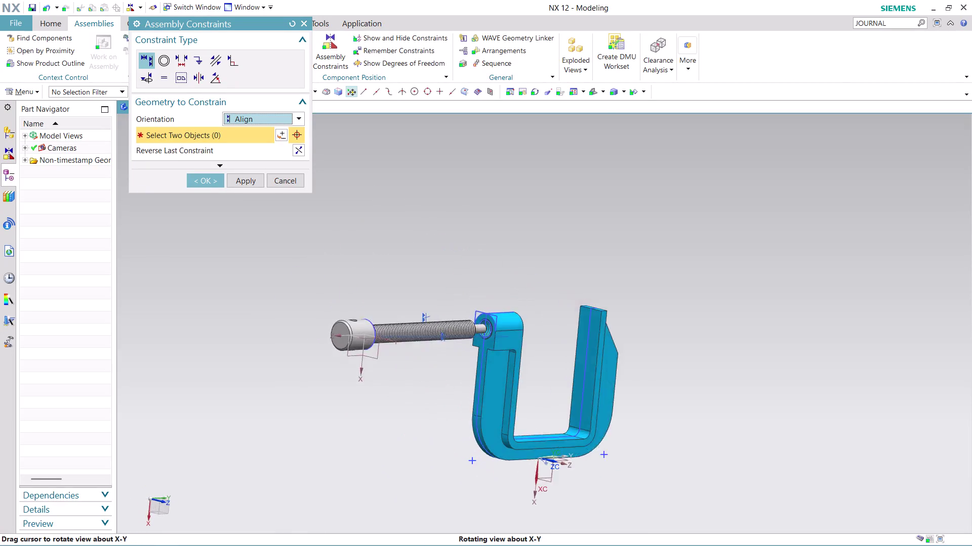
middle_drag(353, 218, 334, 214)
scroll(up, 3)
scroll(up, 3)
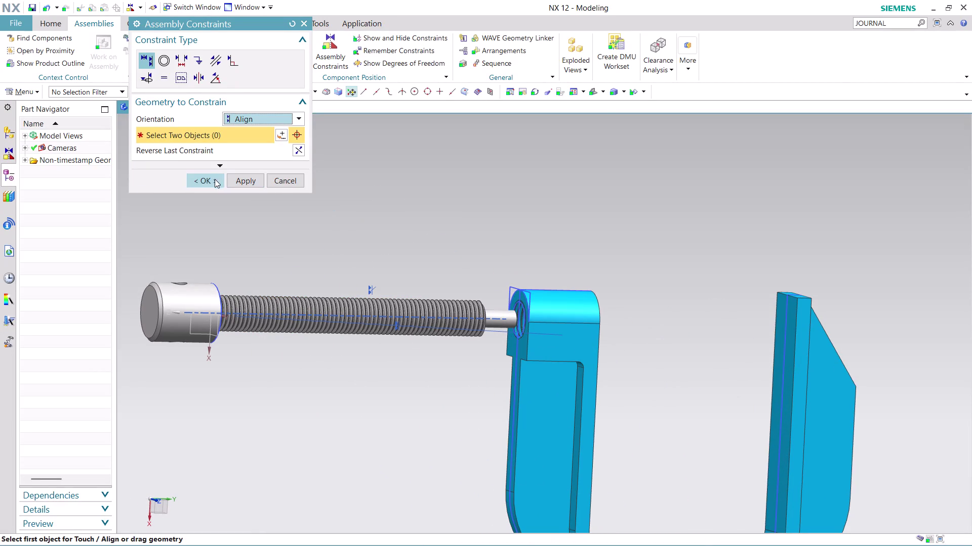
click(201, 174)
Close the constraints and slide the screw along its axis through the frame's hole.
click(297, 58)
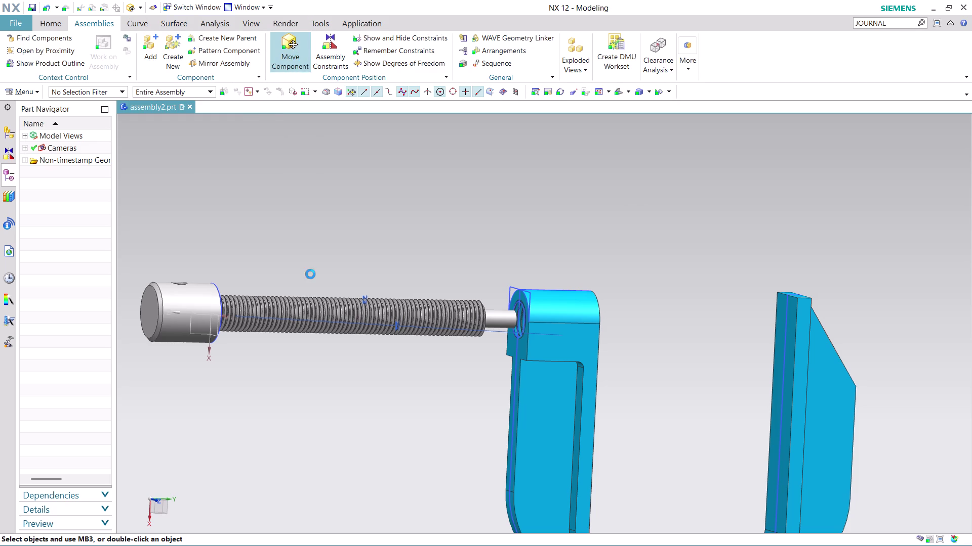
click(311, 319)
click(292, 111)
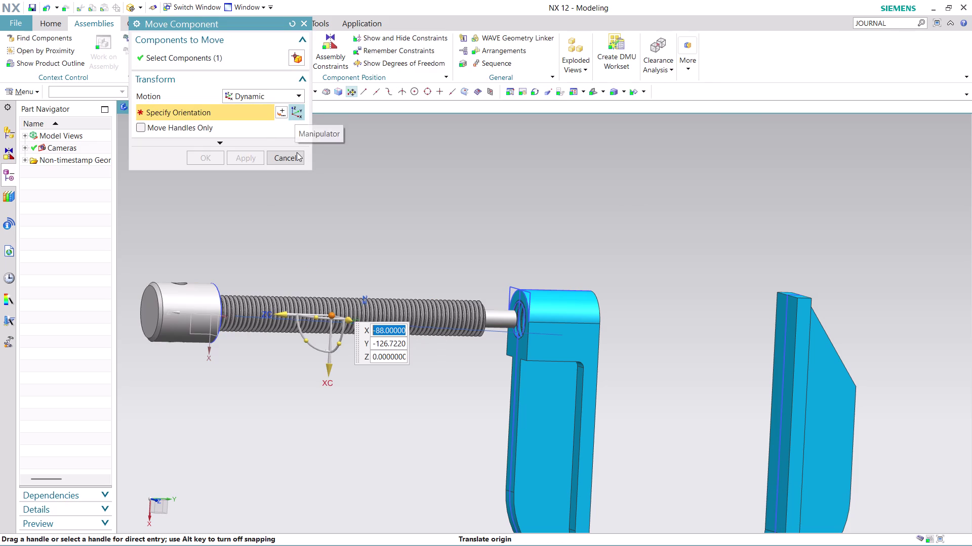
drag(282, 316, 389, 327)
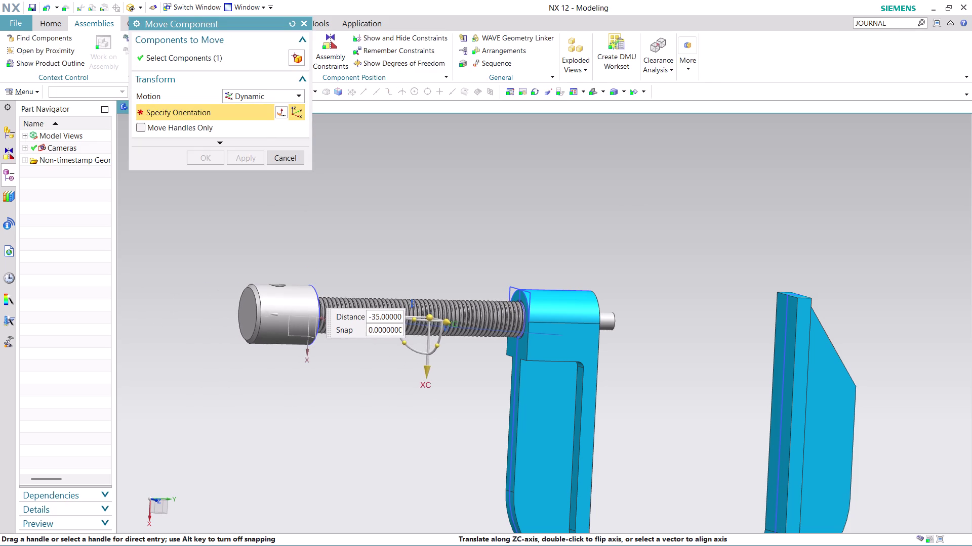
drag(389, 326, 426, 334)
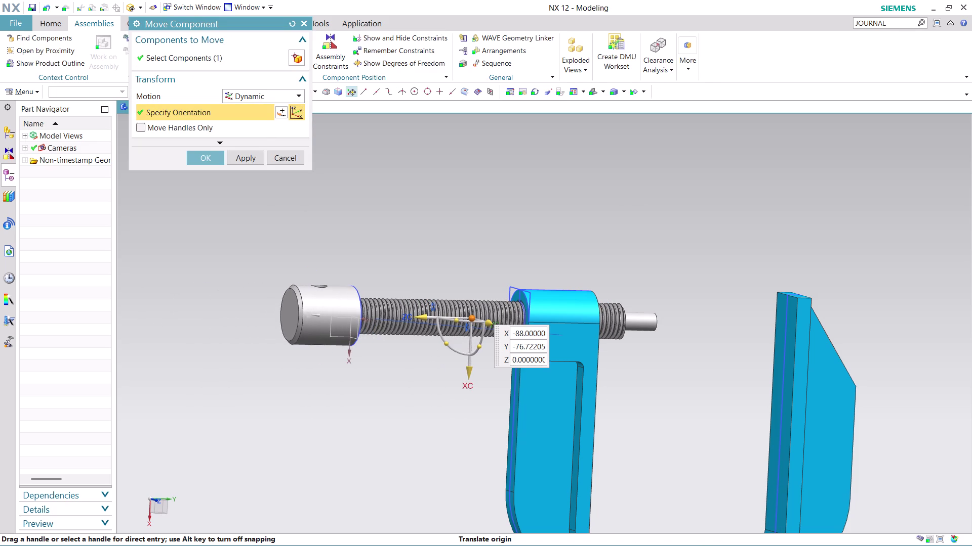
Orbit to check the screw's far end in the hole, then finish the move.
middle_drag(627, 272, 666, 298)
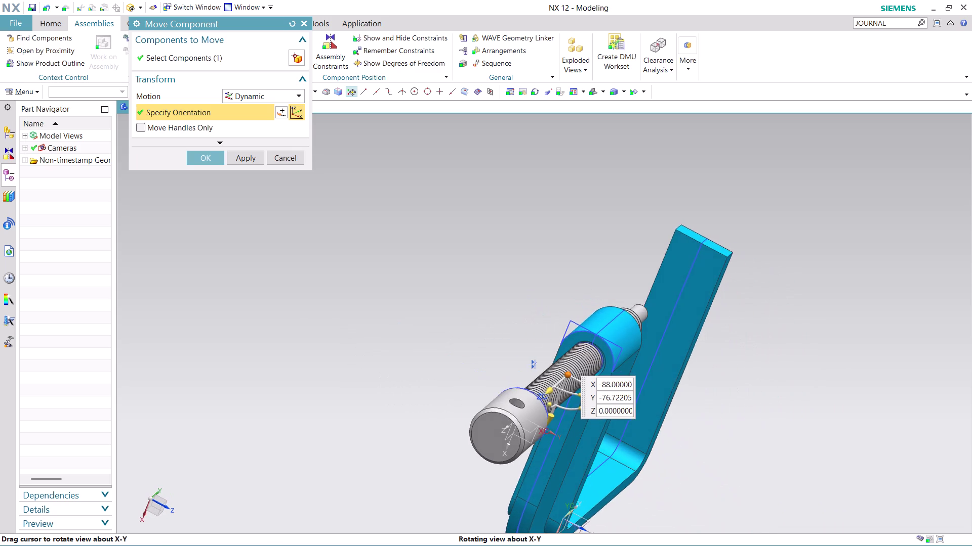
middle_drag(665, 298, 662, 294)
middle_drag(659, 292, 648, 271)
middle_drag(644, 265, 634, 249)
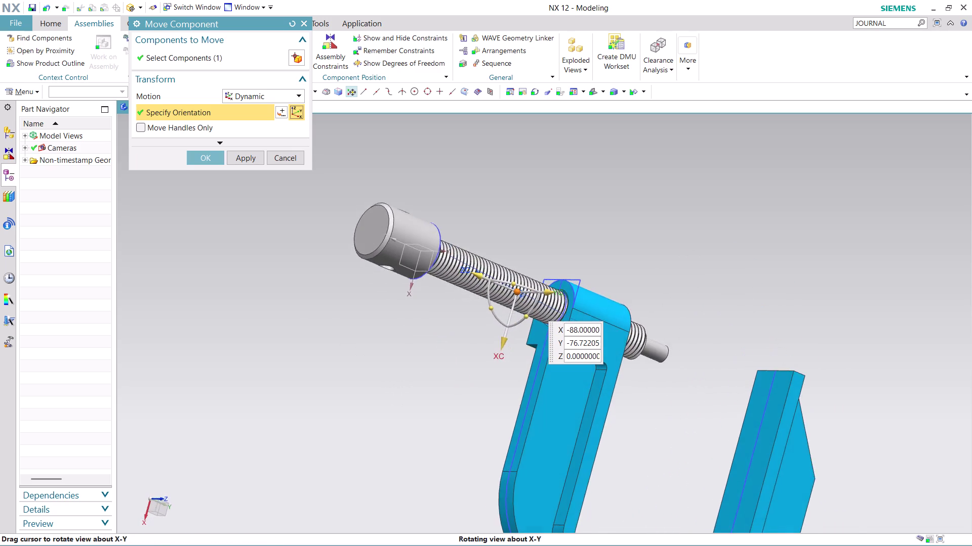
middle_drag(634, 249, 633, 248)
middle_drag(632, 248, 566, 237)
middle_drag(561, 235, 542, 228)
middle_drag(537, 226, 443, 225)
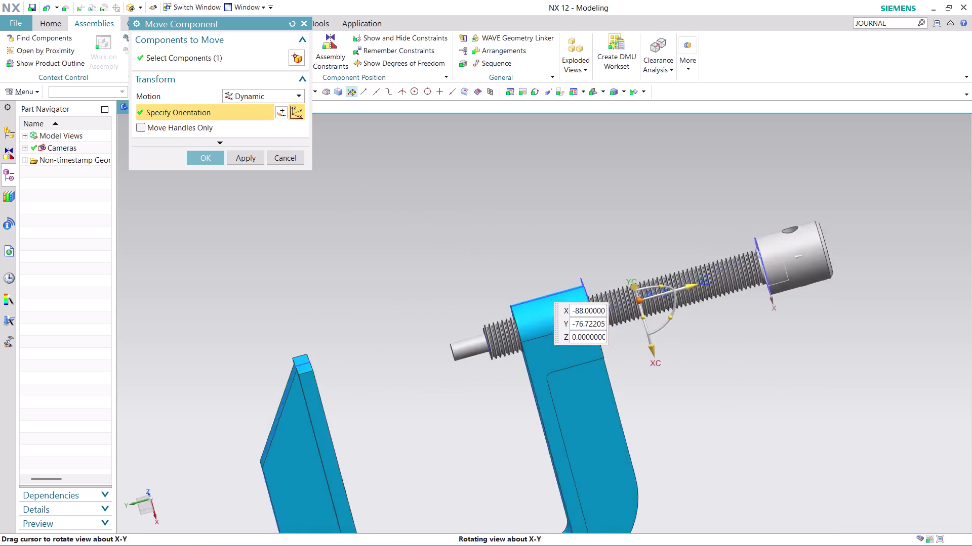
middle_drag(444, 225, 325, 267)
middle_click(324, 269)
scroll(down, 3)
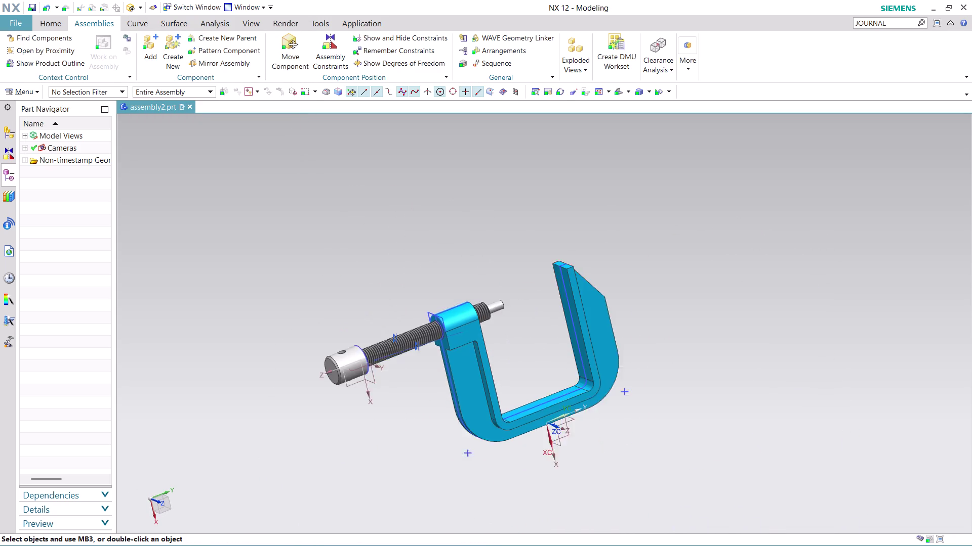
Move the screw again, sliding and rotating it about its axis into the frame's boss.
scroll(down, 3)
scroll(up, 3)
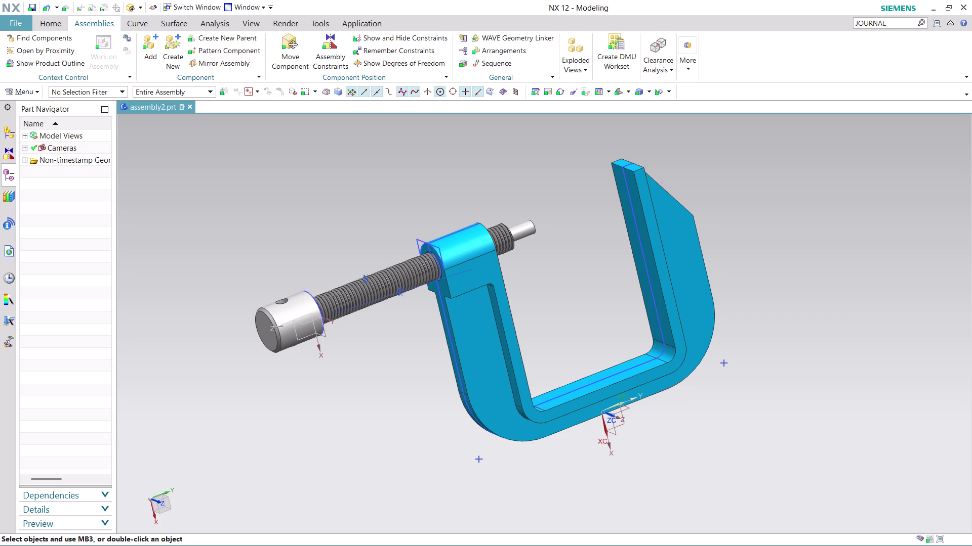
click(296, 44)
click(371, 293)
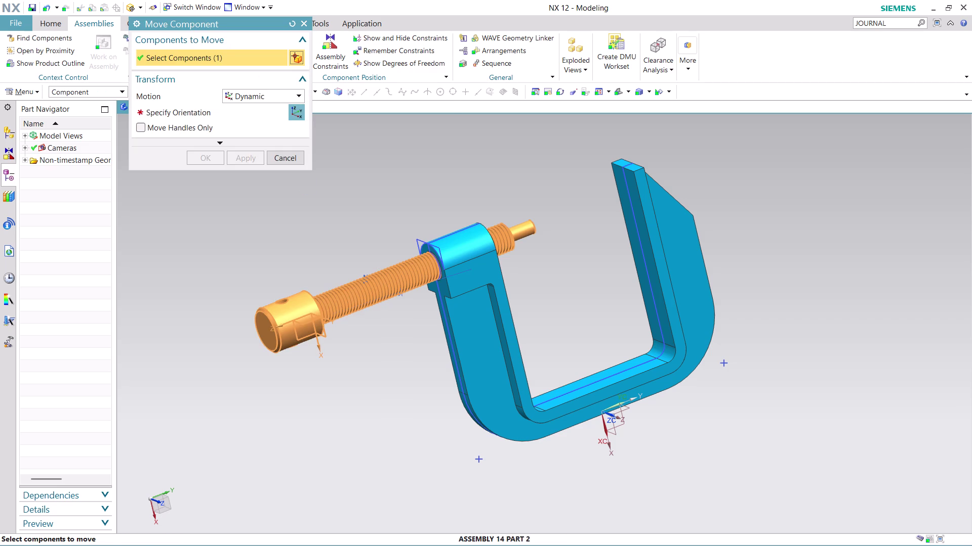
click(296, 112)
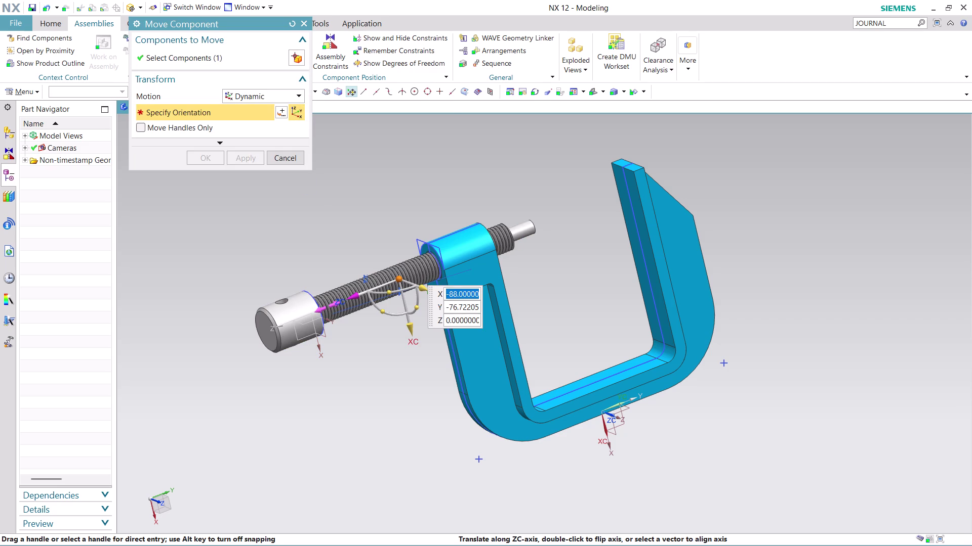
drag(347, 296, 406, 285)
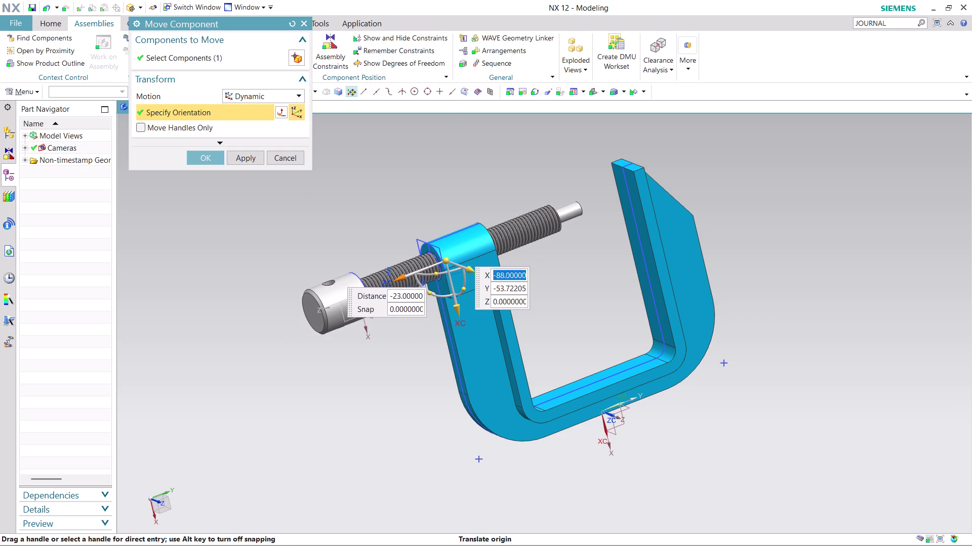
drag(464, 283, 459, 314)
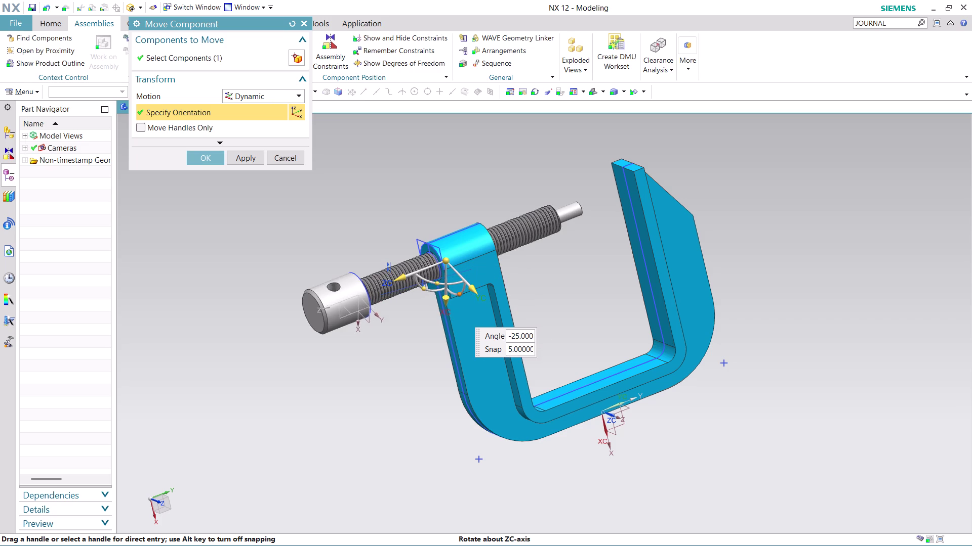
drag(460, 314, 385, 333)
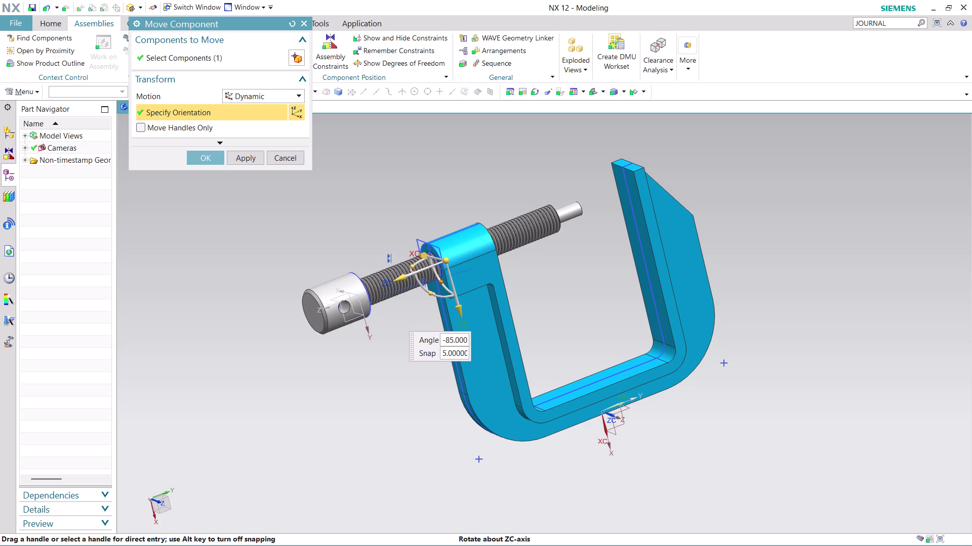
drag(386, 333, 384, 331)
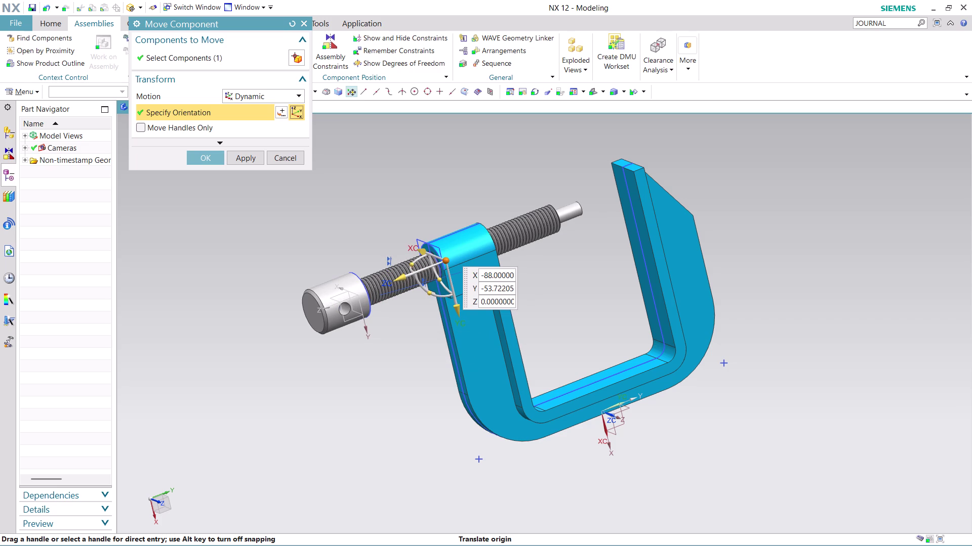
drag(396, 283, 384, 286)
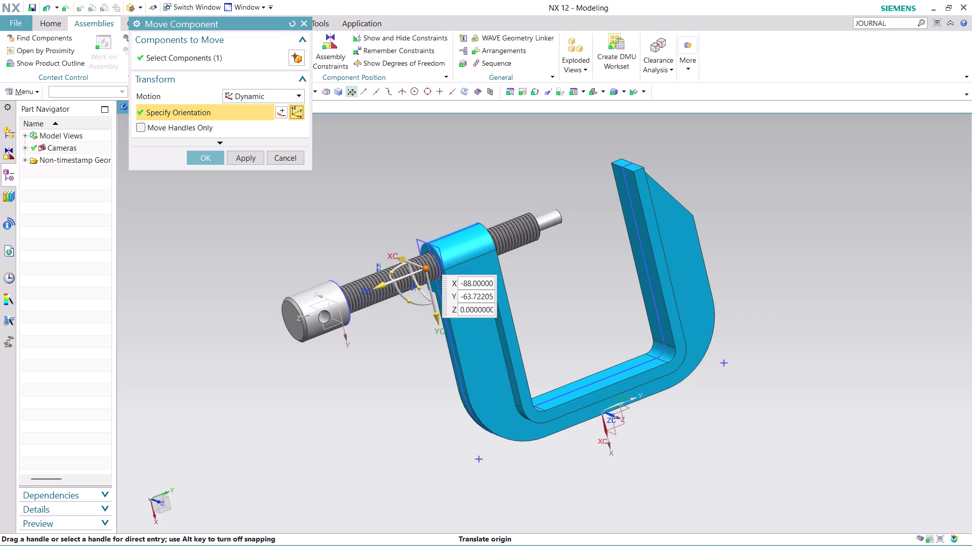
click(209, 158)
middle_drag(730, 203, 715, 203)
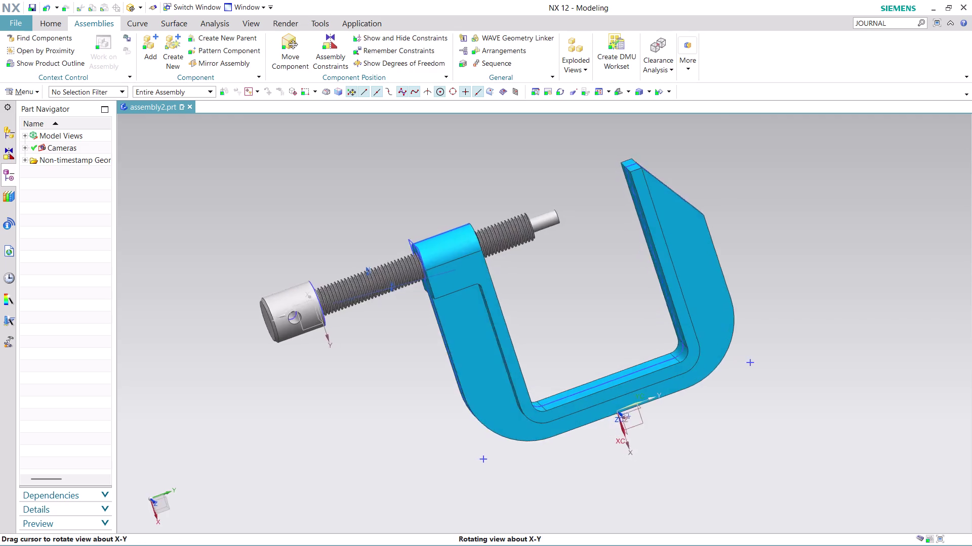
Add the ASSEMBLY 14 PART 4 end cap from the Part Name list.
middle_drag(715, 203, 713, 226)
scroll(up, 3)
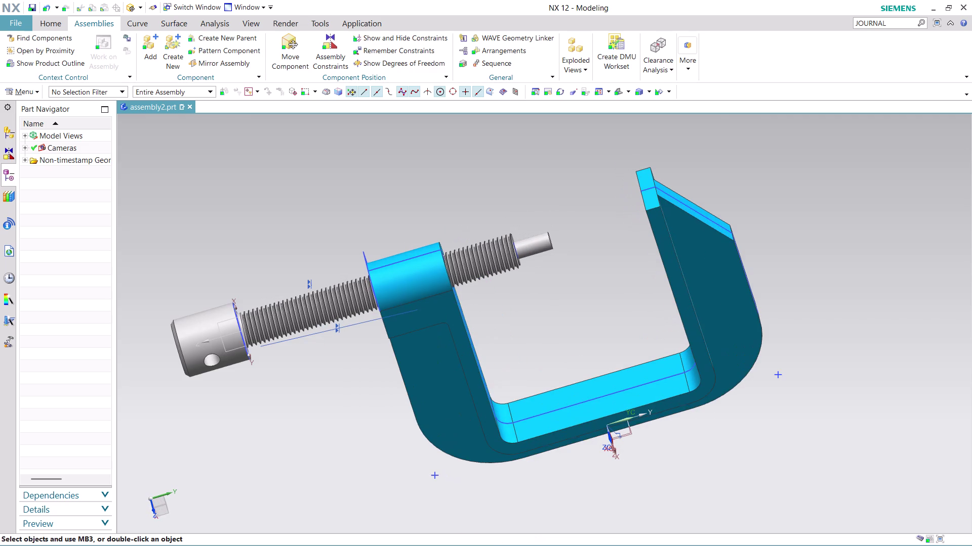
click(155, 49)
click(298, 77)
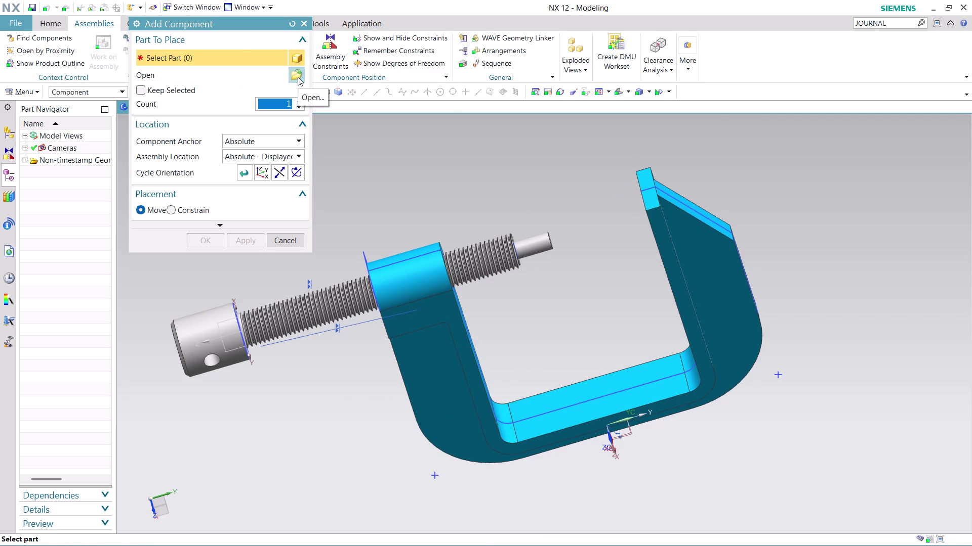
scroll(down, 3)
scroll(down, 3)
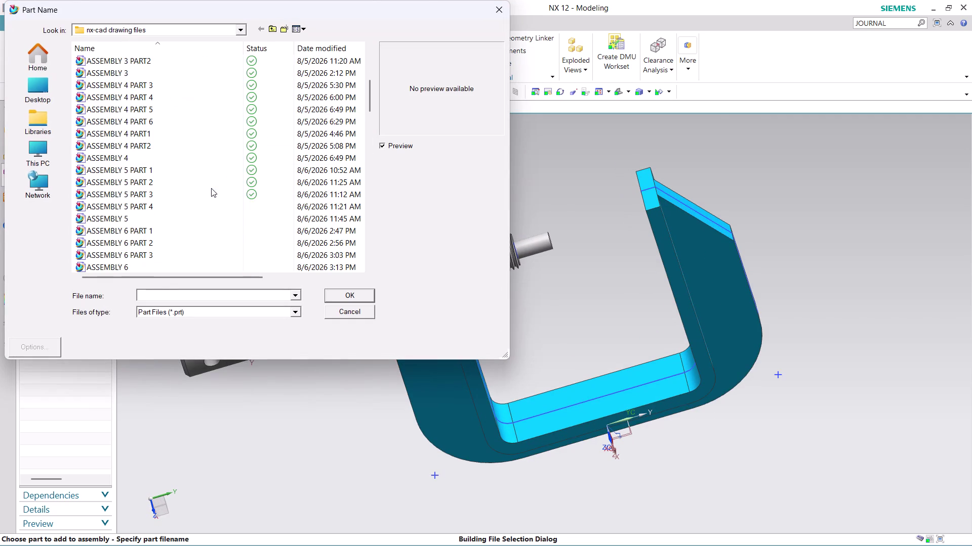
scroll(down, 3)
scroll(down, 3)
scroll(down, 3)
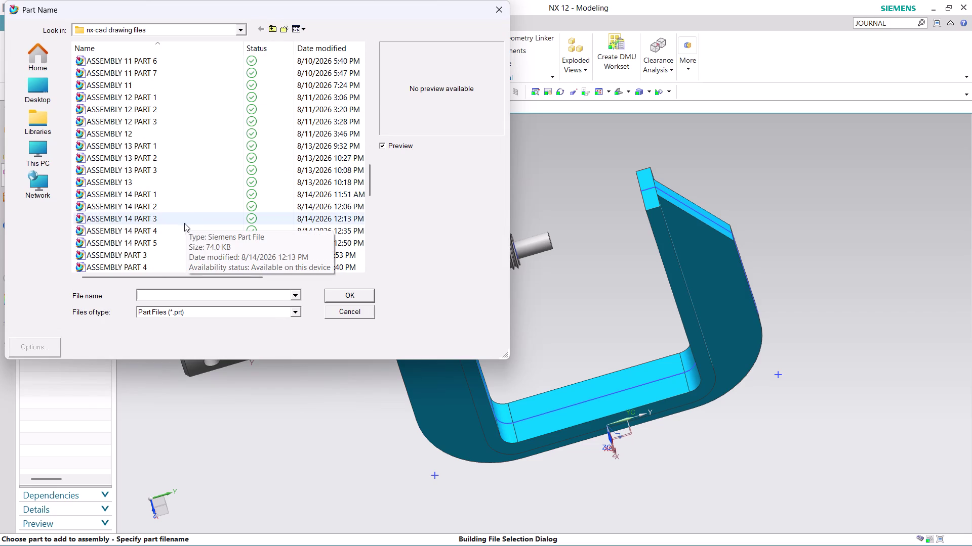
click(169, 236)
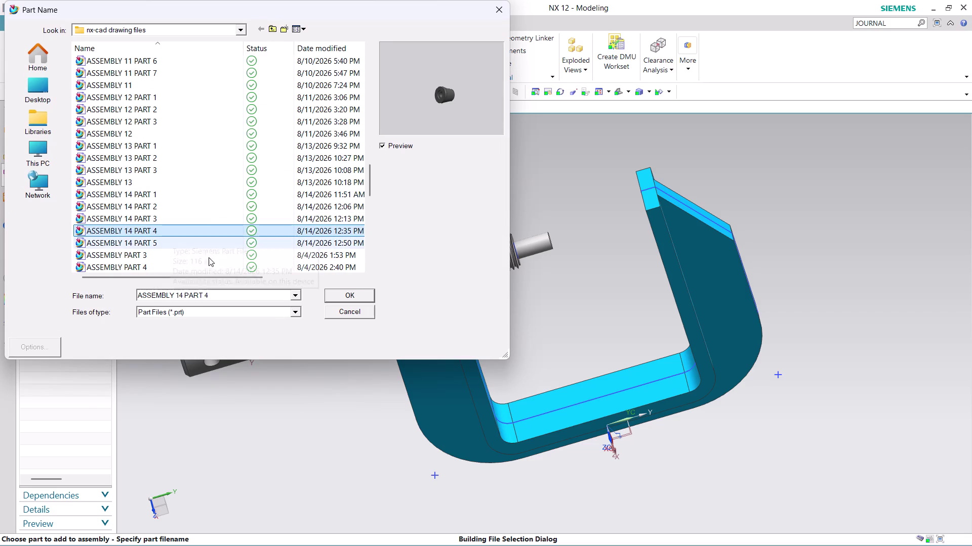
click(353, 296)
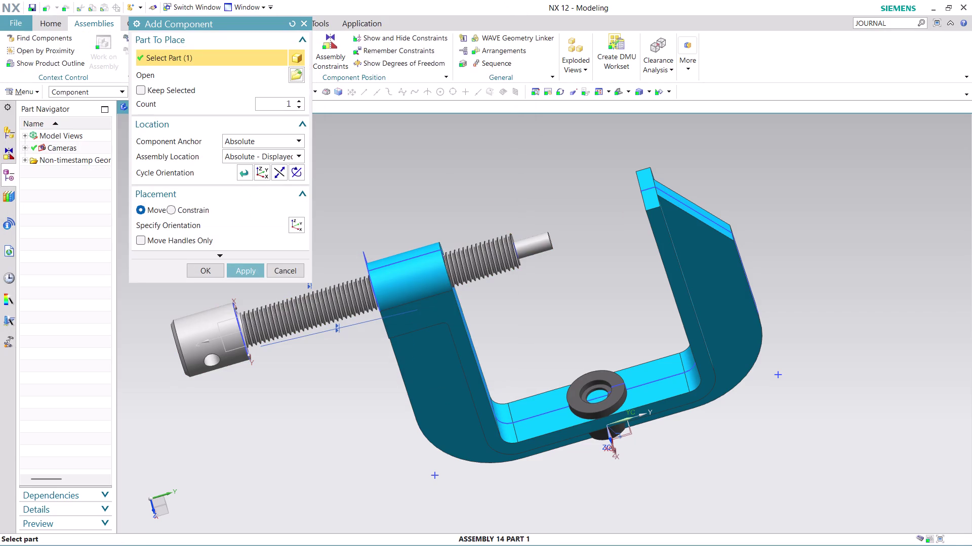
Set Assembly Location to Absolute - Work Part, then lift and rotate the end cap.
click(275, 157)
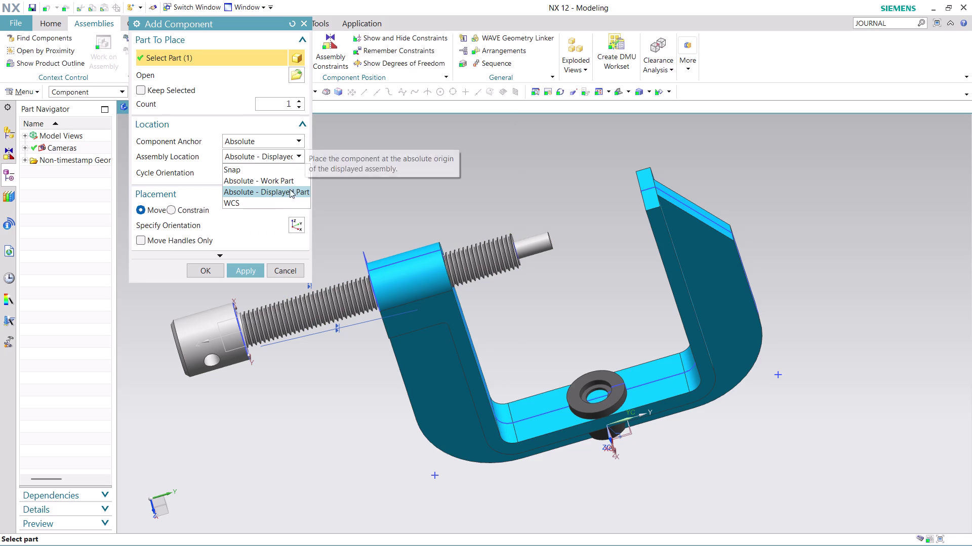
click(291, 179)
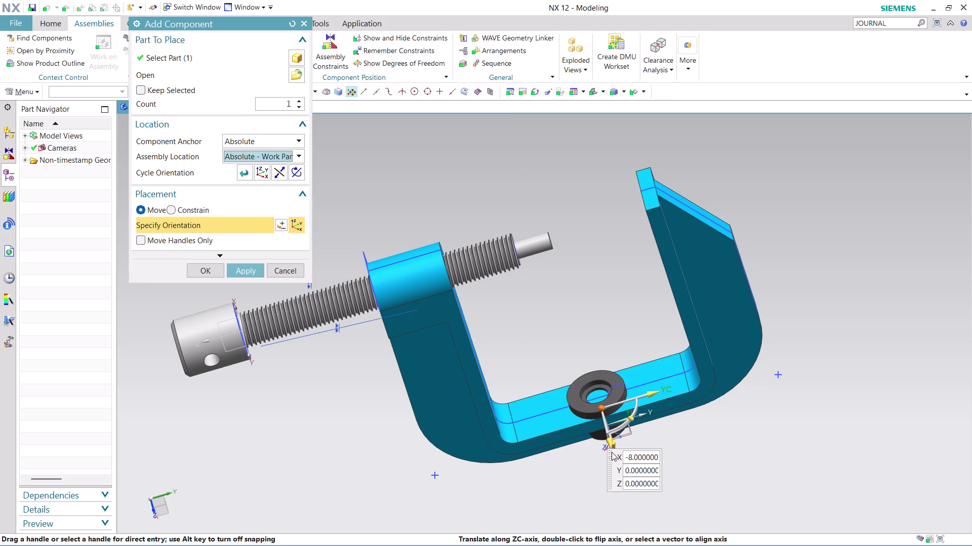
drag(619, 445, 611, 294)
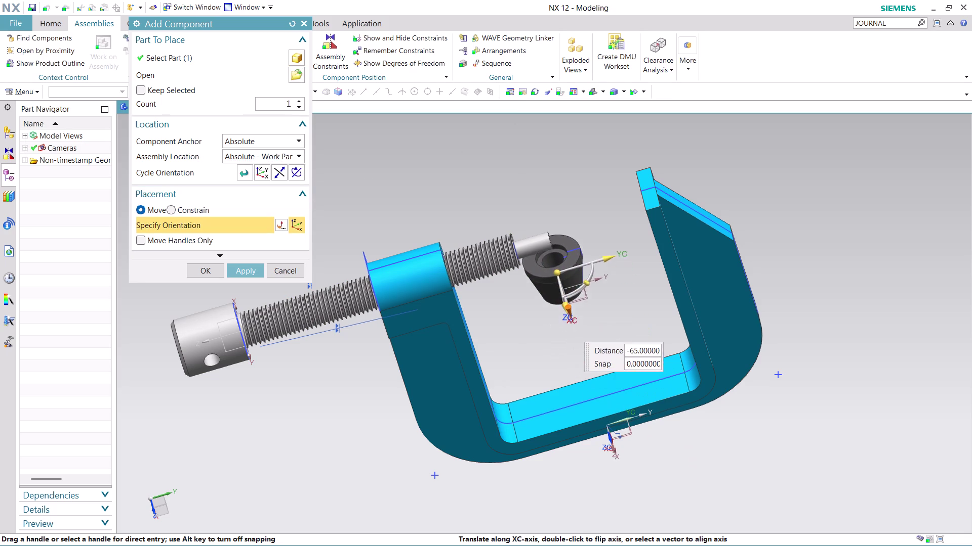
drag(611, 294, 602, 190)
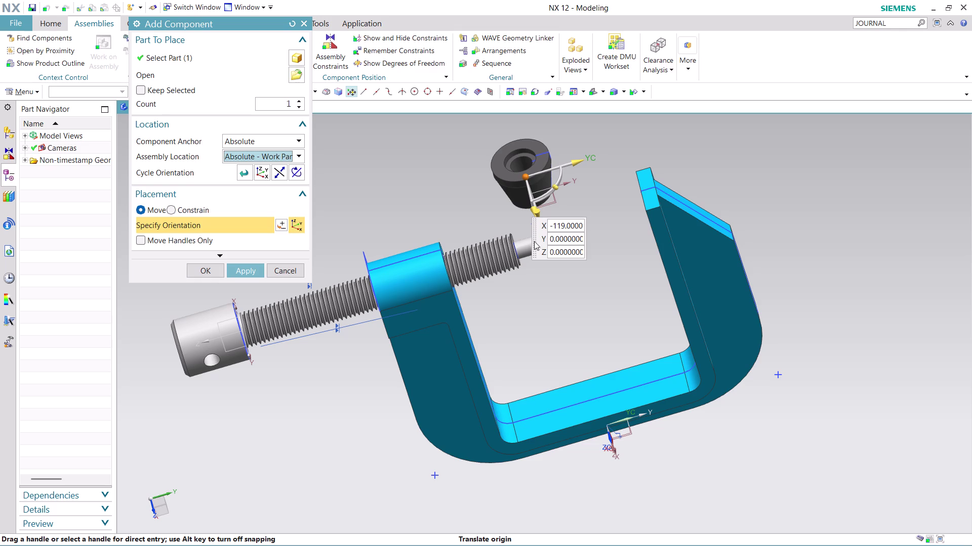
middle_drag(574, 210, 561, 204)
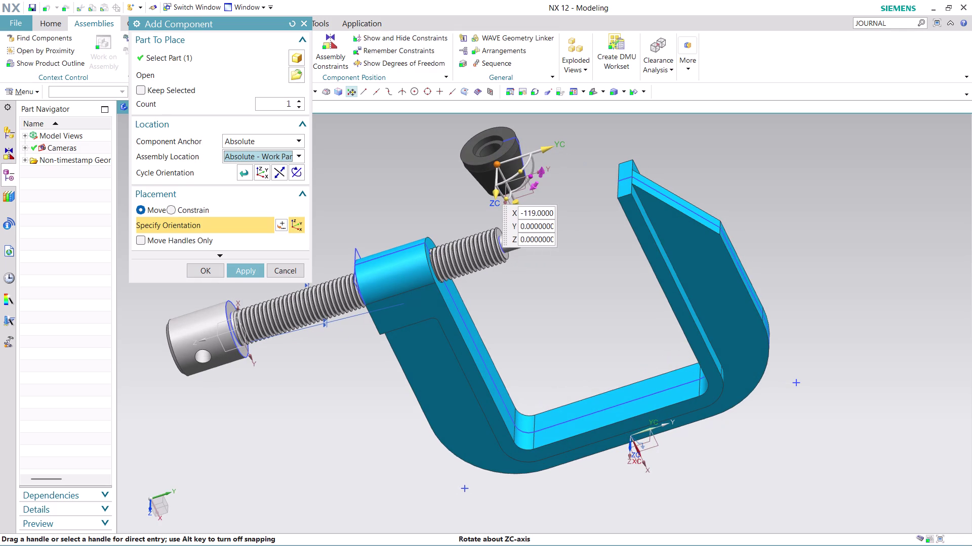
drag(533, 180, 509, 143)
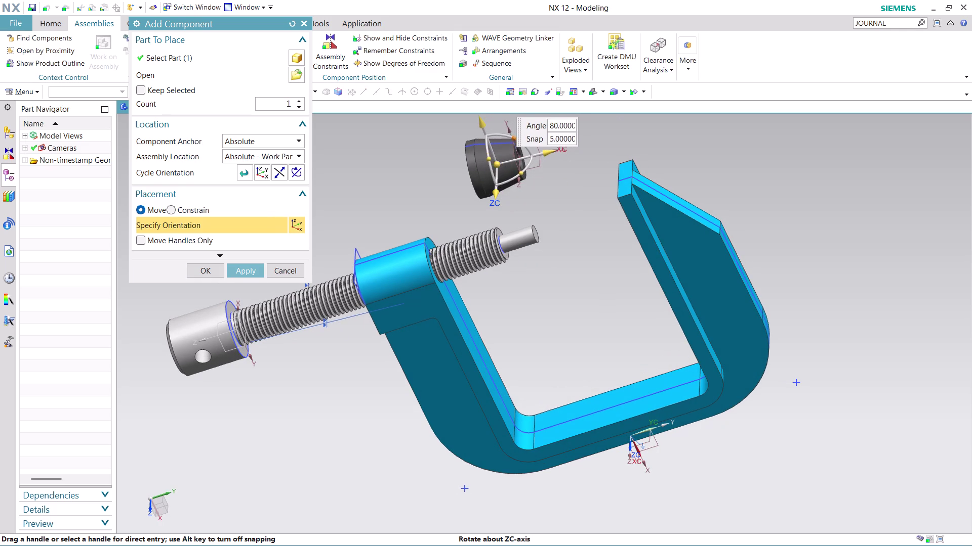
drag(509, 143, 506, 142)
drag(542, 152, 614, 141)
Nudge the end cap onto the screw tip inside the jaw and confirm placement.
scroll(down, 3)
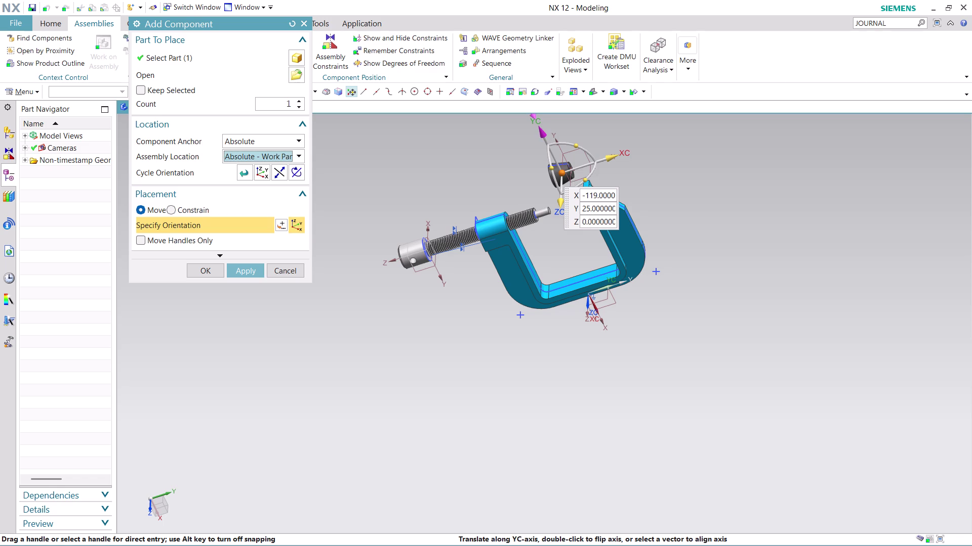
drag(545, 129, 558, 158)
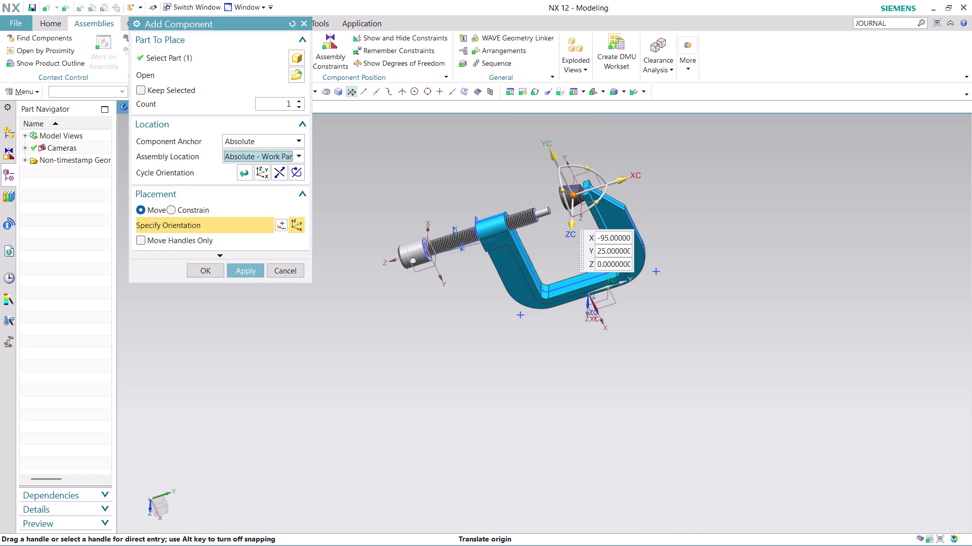
middle_drag(391, 351, 442, 347)
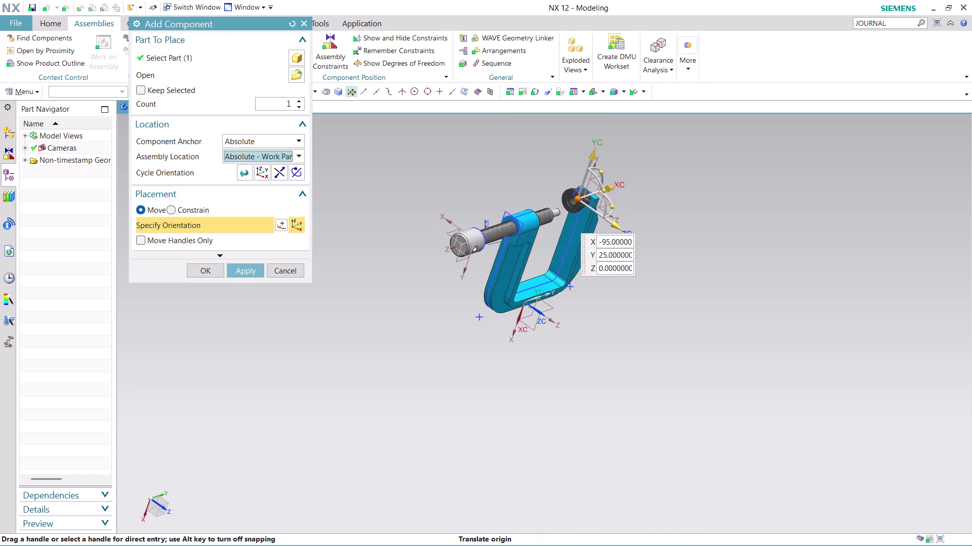
scroll(up, 3)
drag(538, 185, 540, 186)
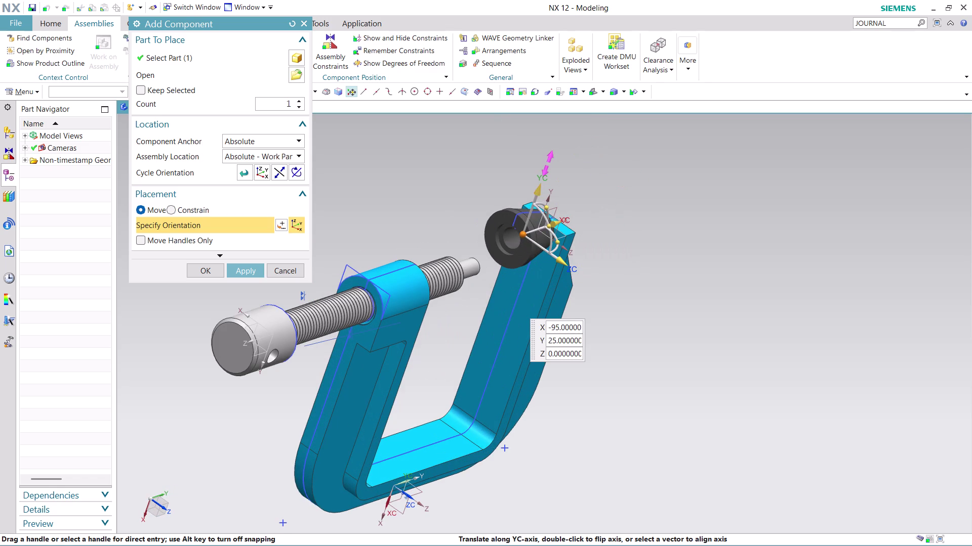
drag(540, 186, 534, 217)
drag(550, 243, 534, 246)
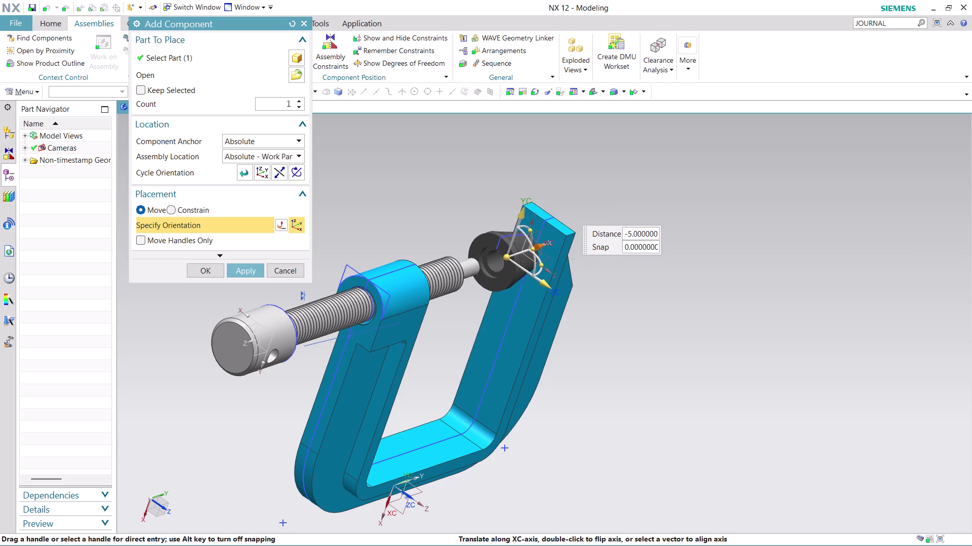
drag(534, 246, 526, 248)
click(211, 270)
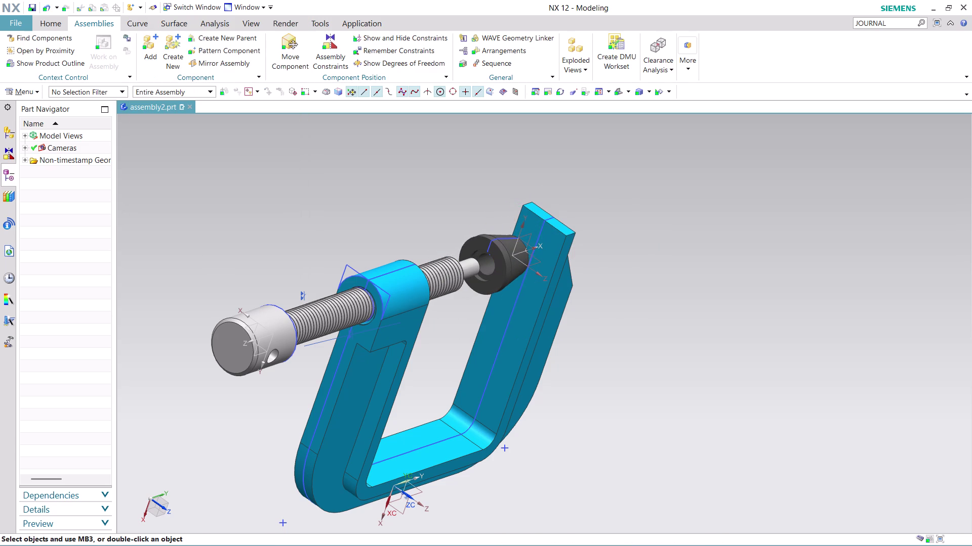
Inspect the cap from several angles and start a Touch constraint.
middle_drag(705, 290, 728, 276)
scroll(up, 3)
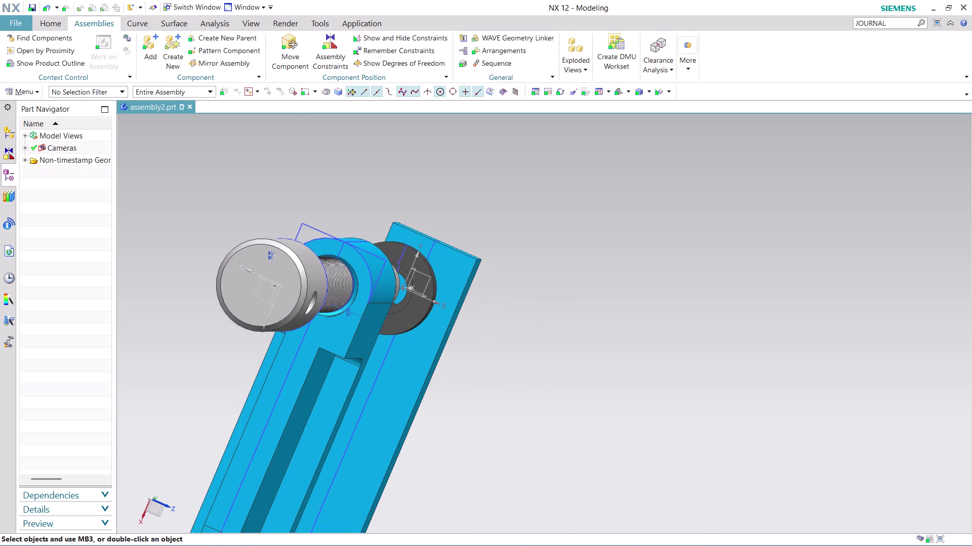
middle_drag(538, 268, 468, 271)
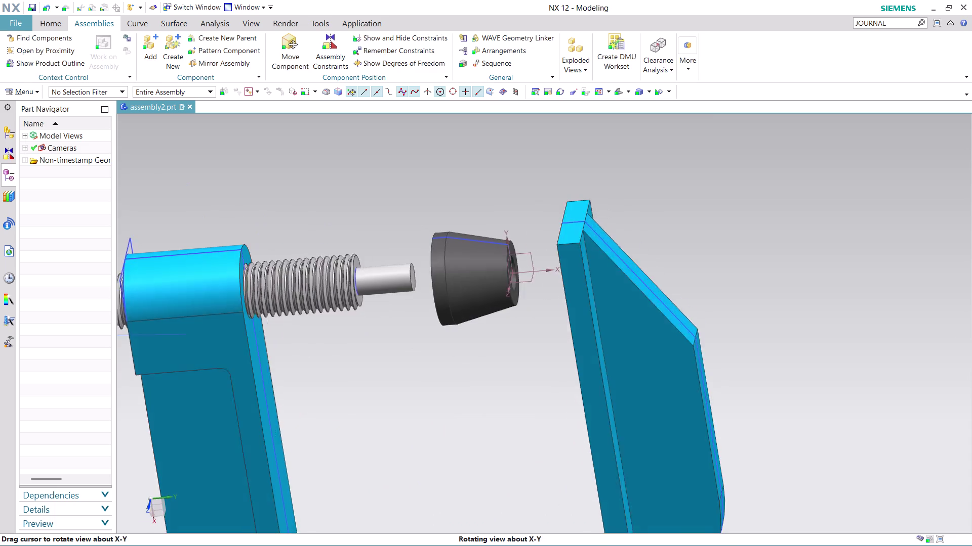
middle_drag(468, 271, 461, 268)
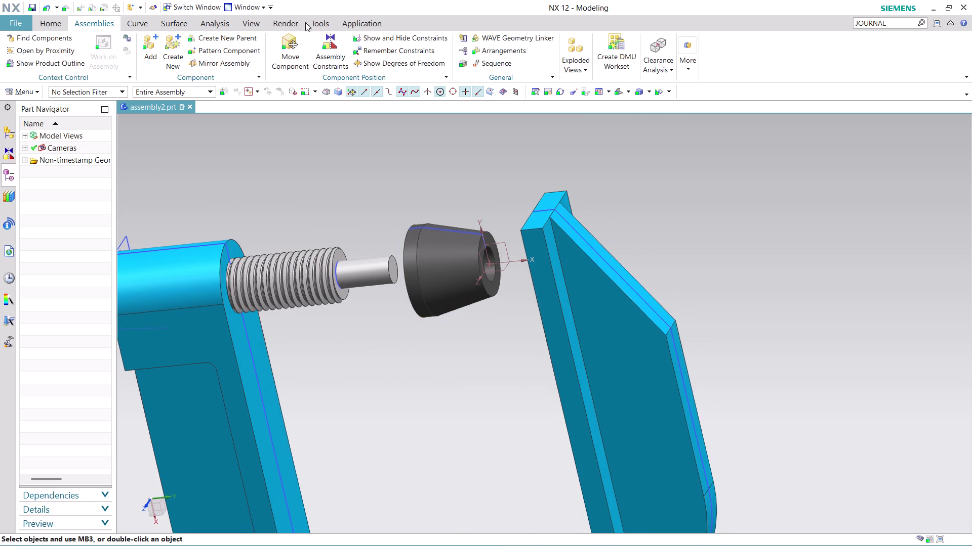
click(320, 43)
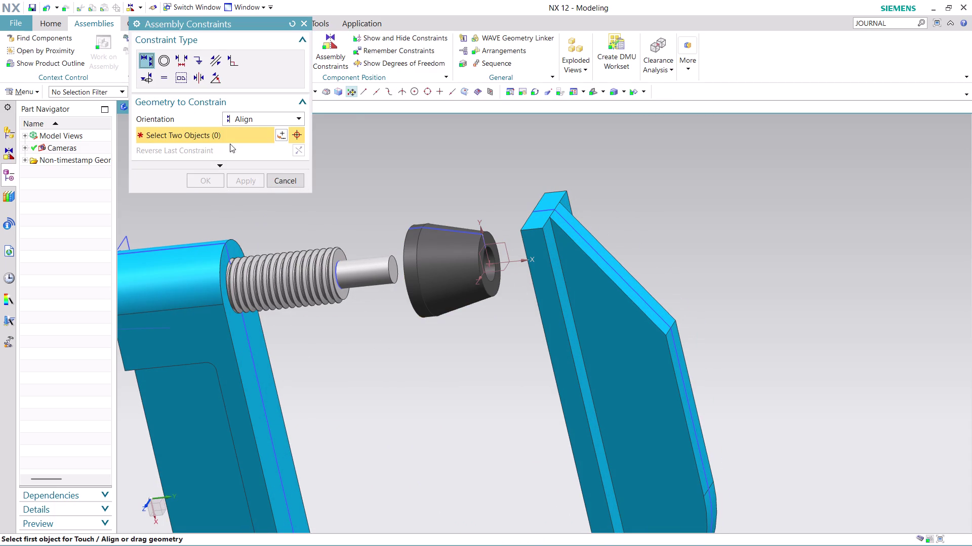
click(281, 117)
click(262, 138)
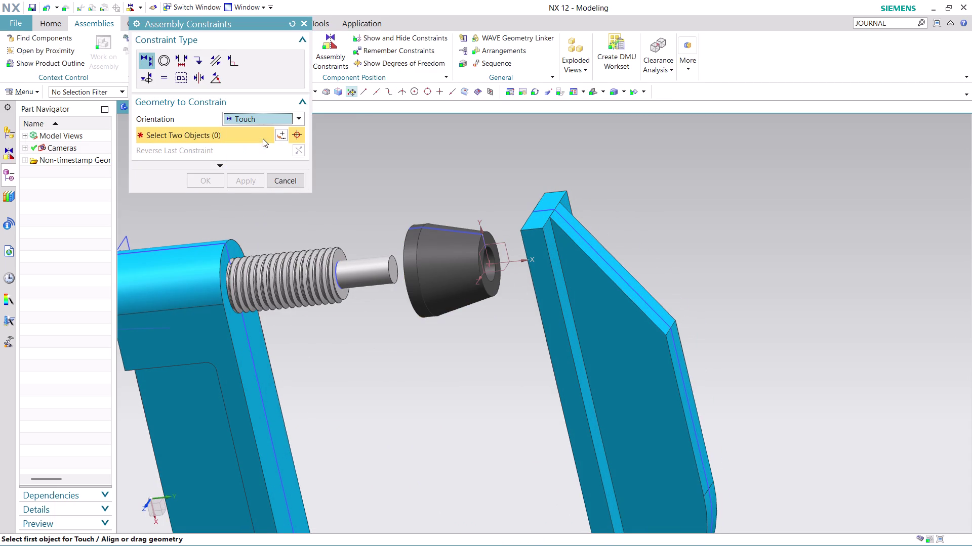
Touch the screw tip's end face to the end cap face and confirm the constraints.
click(338, 259)
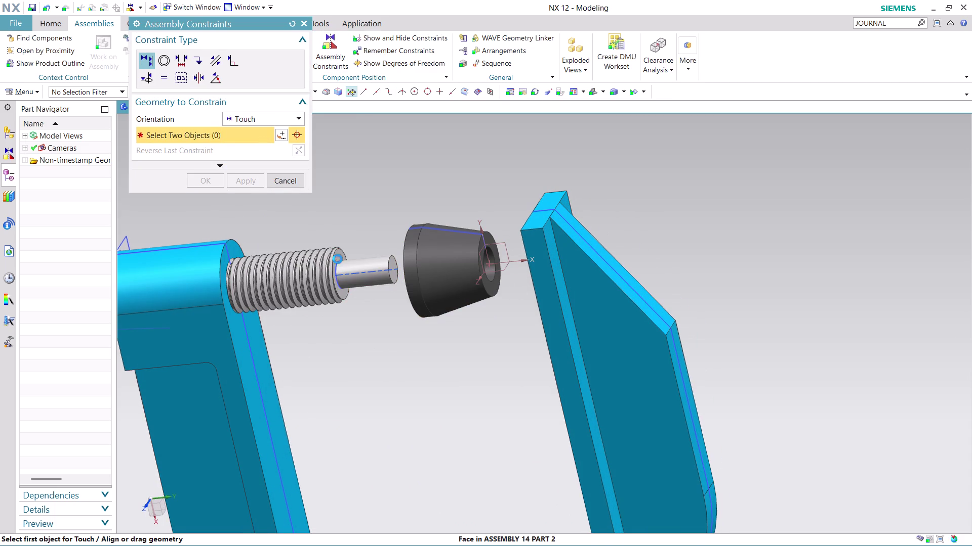
scroll(down, 3)
middle_drag(366, 201, 419, 211)
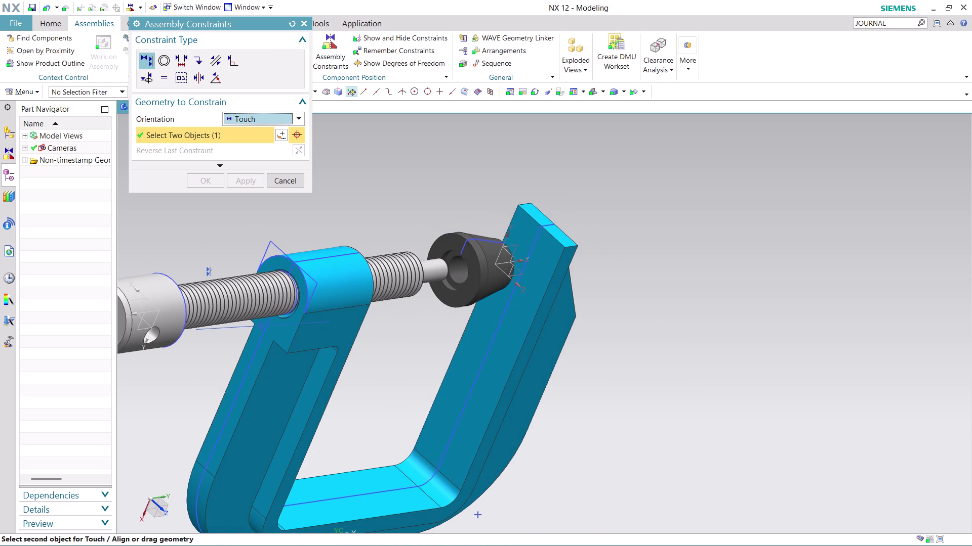
click(452, 255)
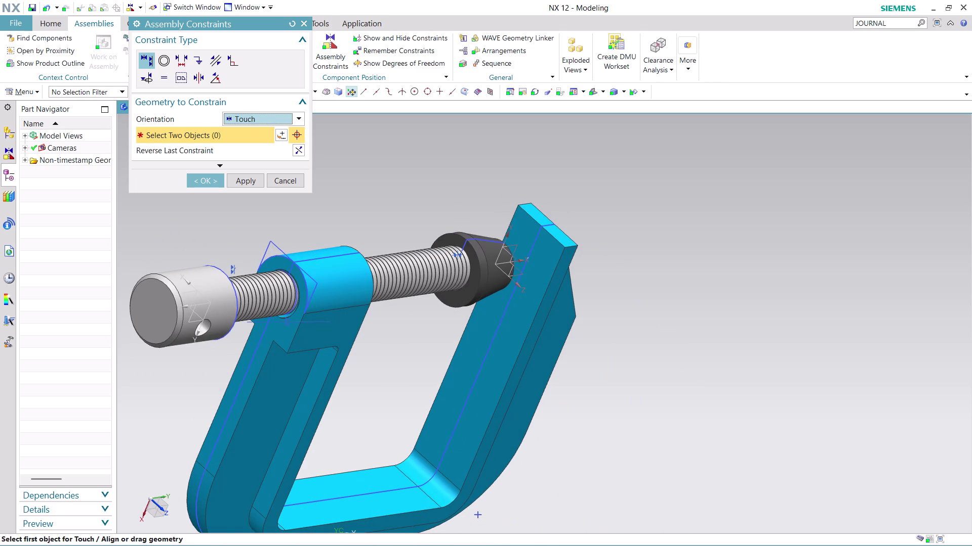
middle_drag(497, 199, 451, 181)
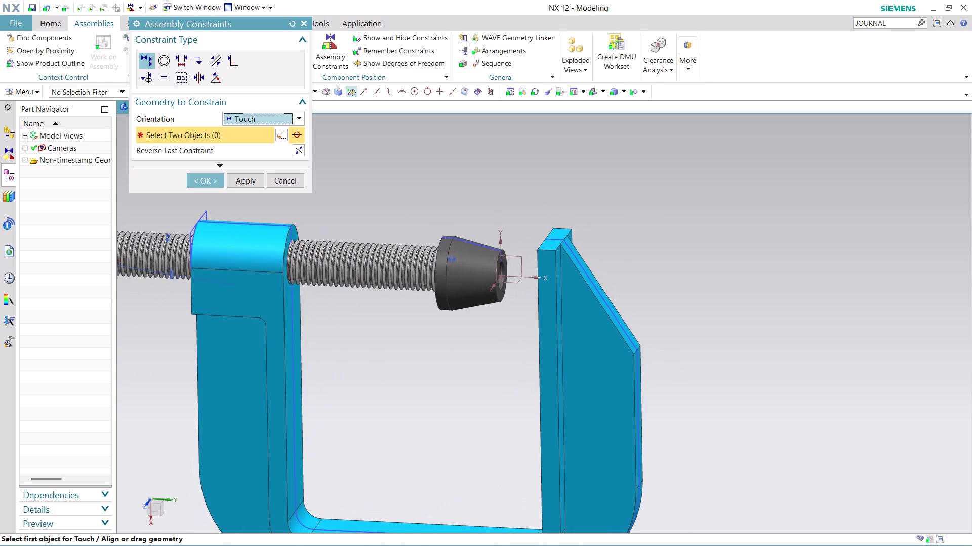
scroll(down, 3)
middle_drag(375, 173, 422, 205)
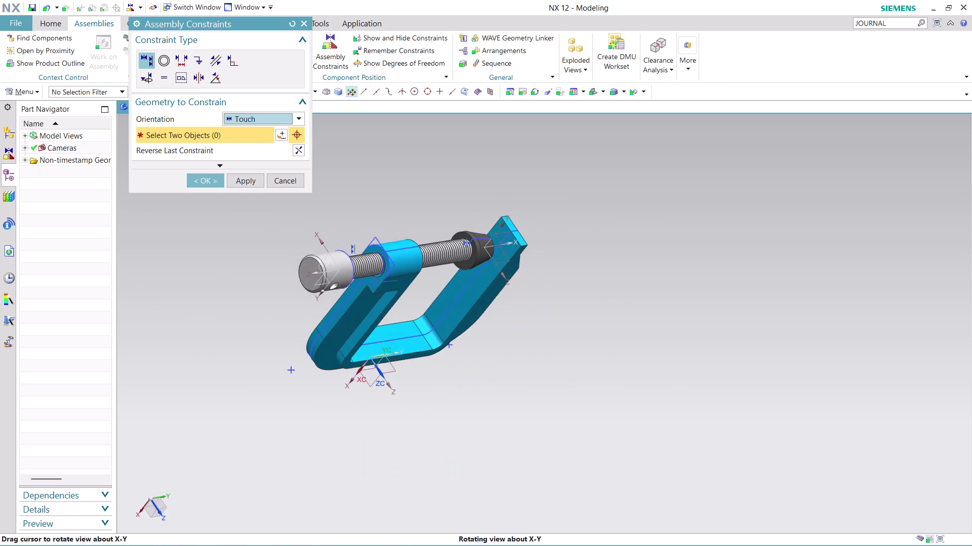
middle_drag(423, 204, 428, 208)
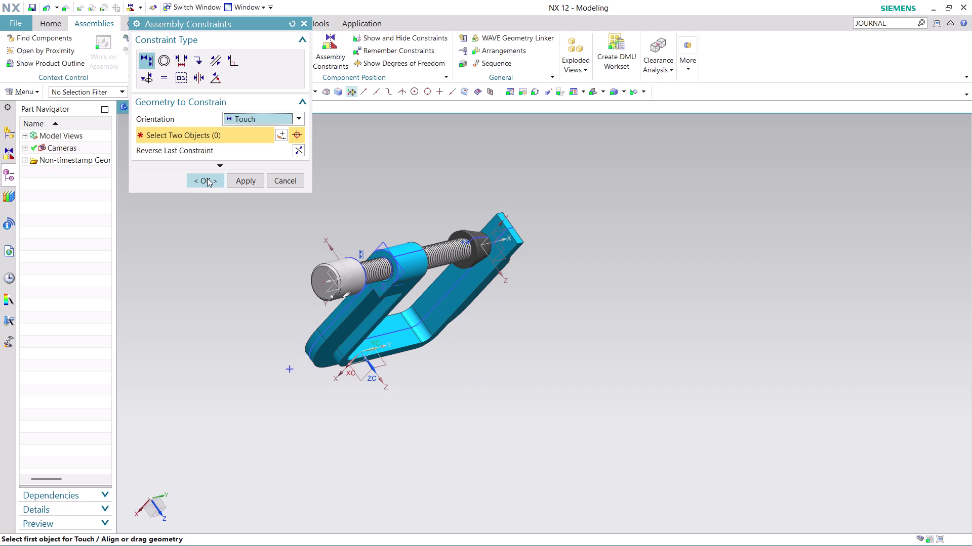
click(207, 178)
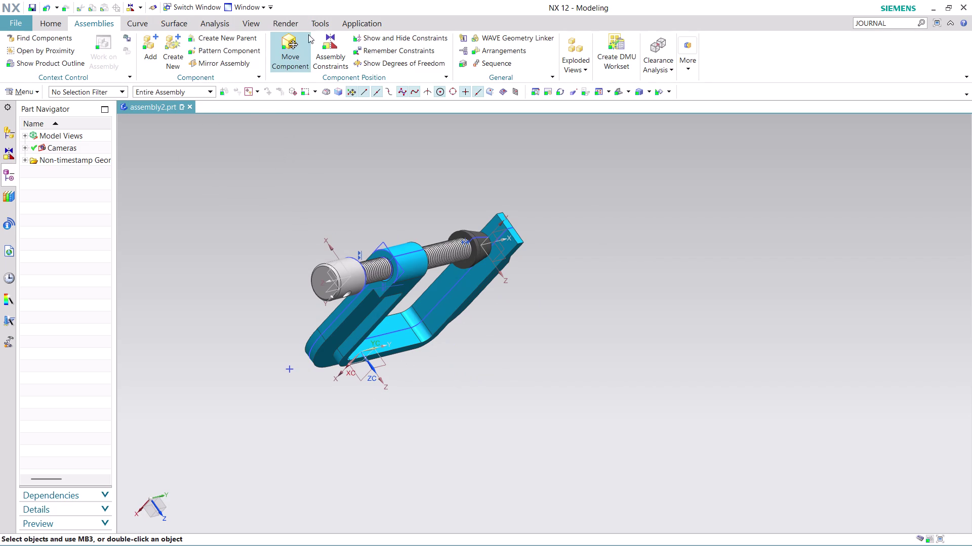
Rotate the screw and end cap, then slide them 18 units along ZC.
click(296, 45)
click(438, 256)
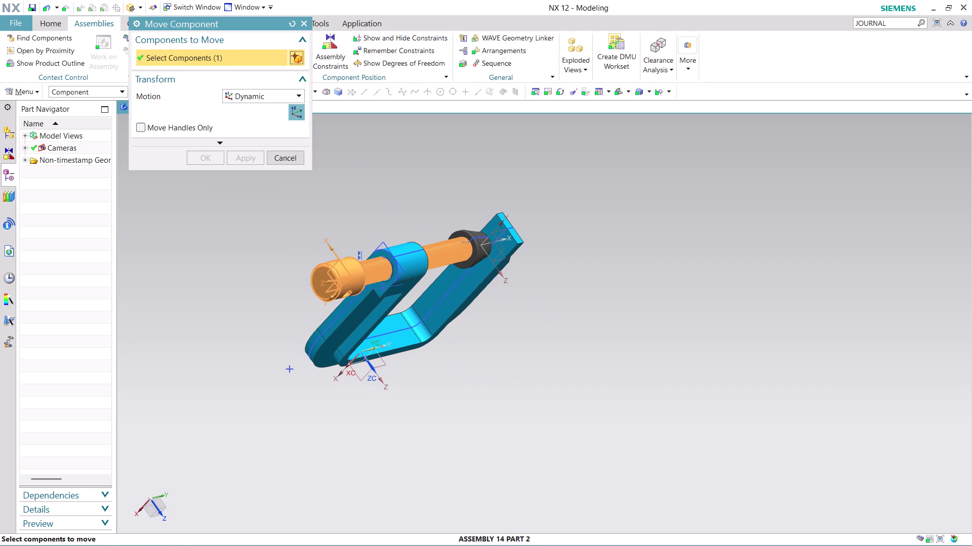
click(297, 109)
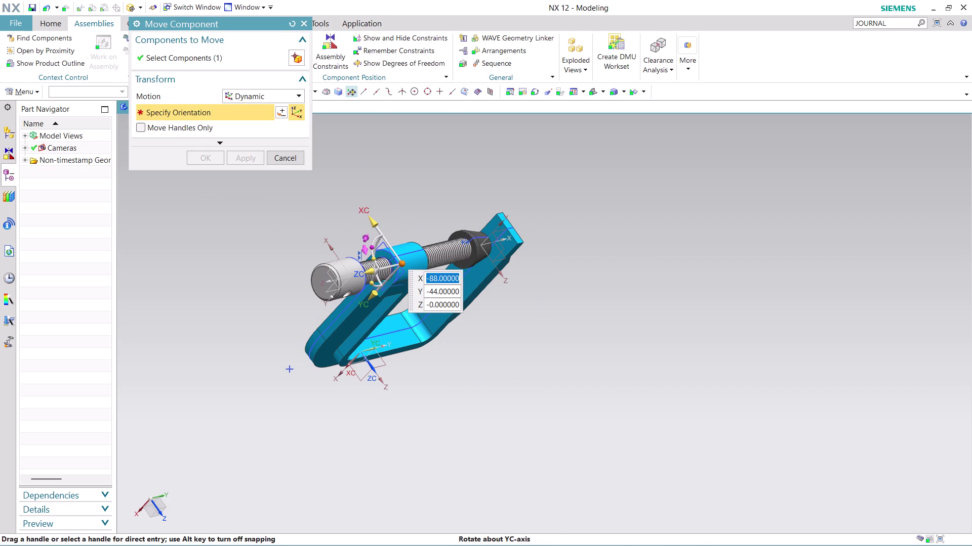
drag(365, 273, 350, 276)
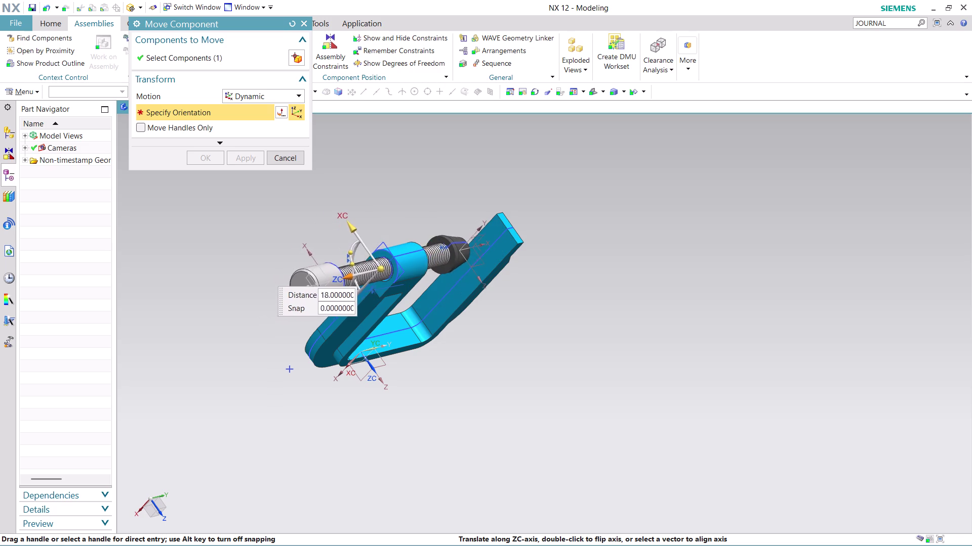
drag(350, 276, 345, 269)
click(212, 163)
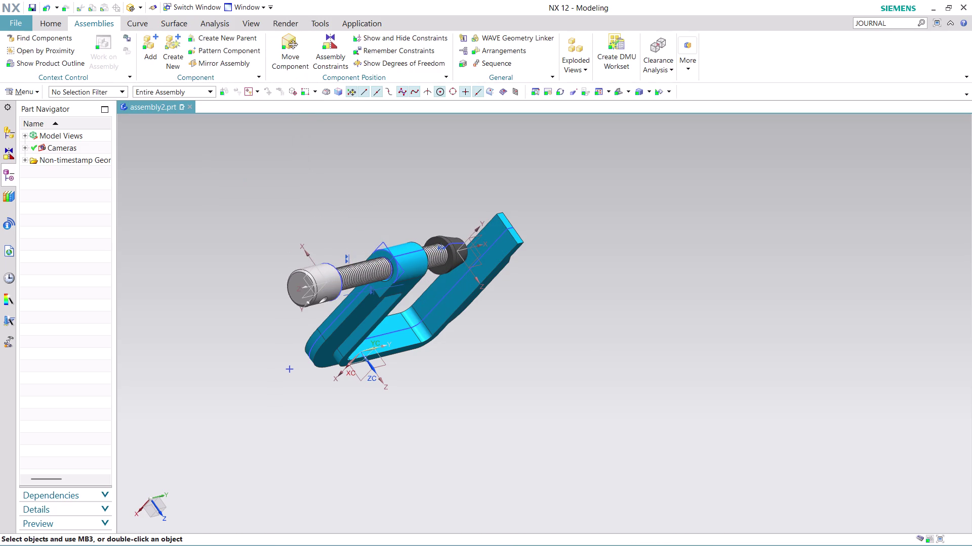
View the whole clamp and open Add Component for the next part.
middle_drag(509, 360, 491, 330)
scroll(down, 3)
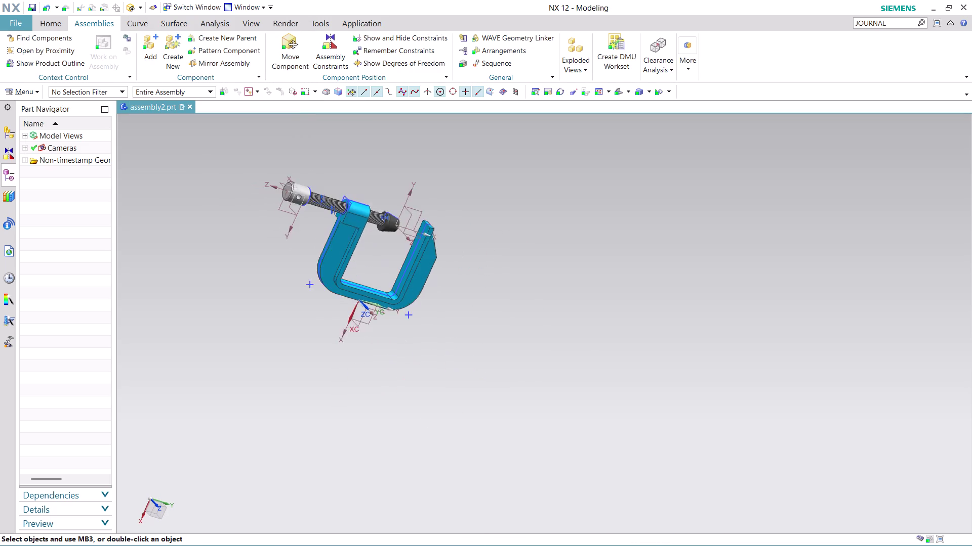
scroll(down, 3)
scroll(up, 3)
scroll(up, 3)
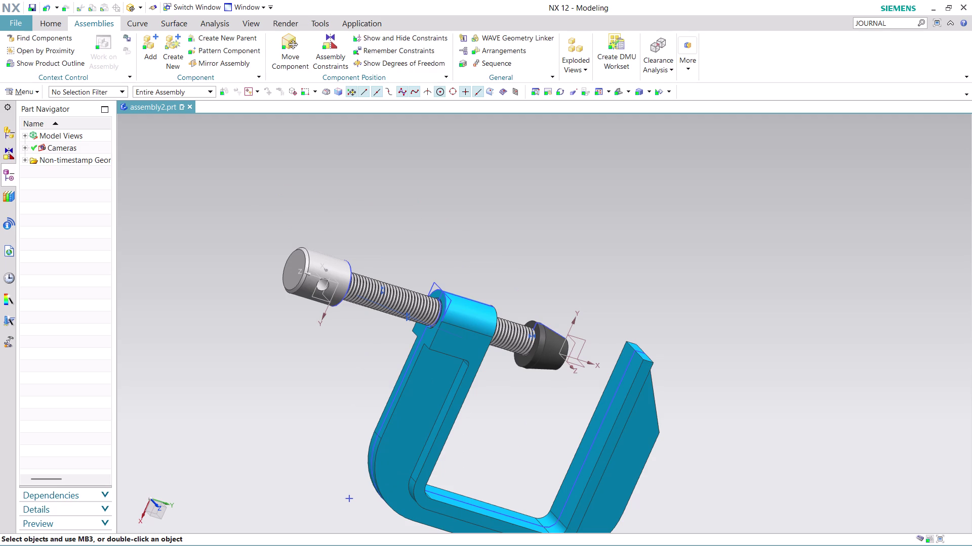
click(152, 50)
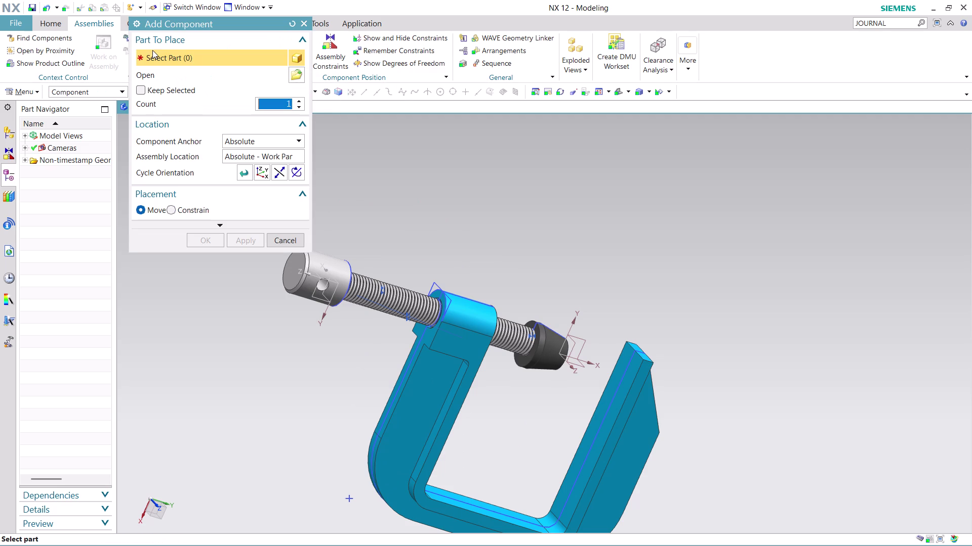
Choose ASSEMBLY 14 PART 3 as the part to add.
click(300, 74)
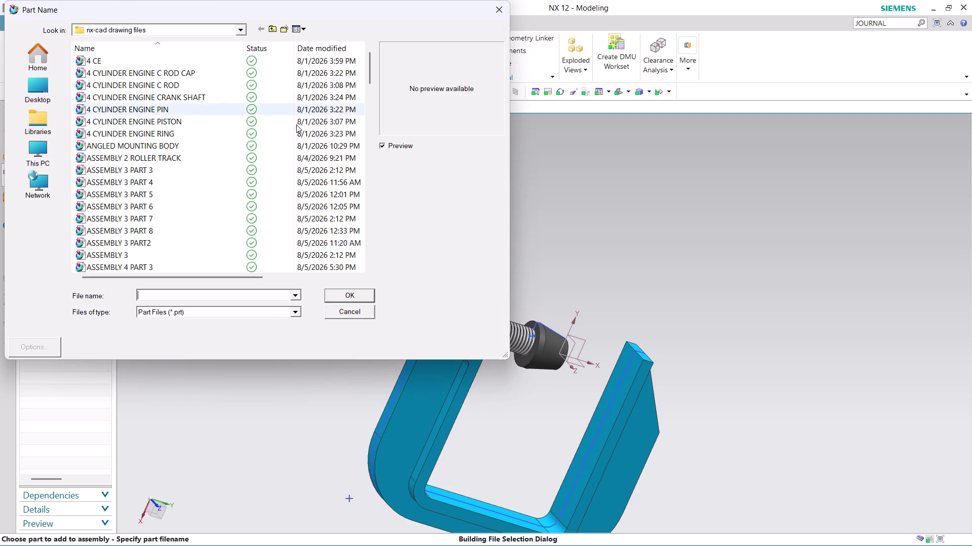
scroll(down, 3)
scroll(down, 3)
scroll(down, 3)
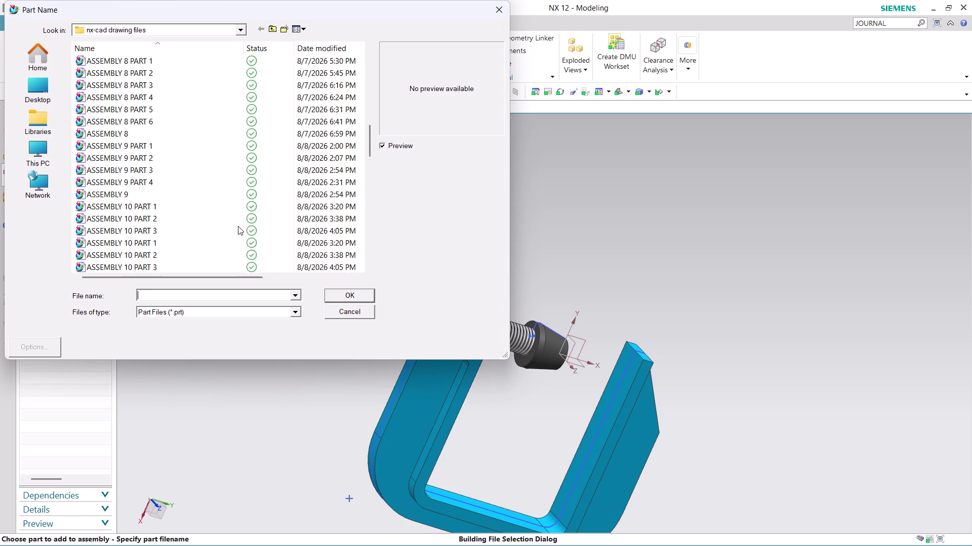
scroll(down, 3)
scroll(down, 3)
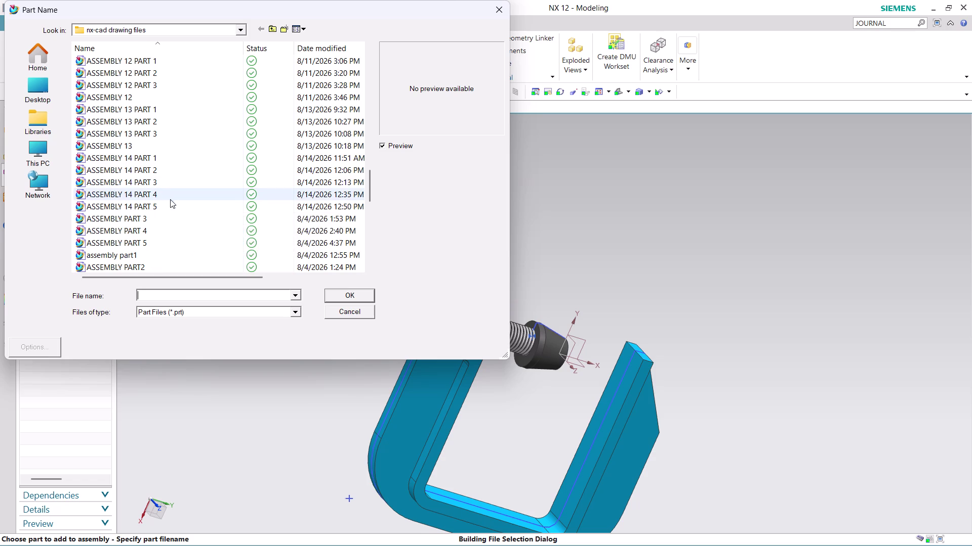
click(177, 170)
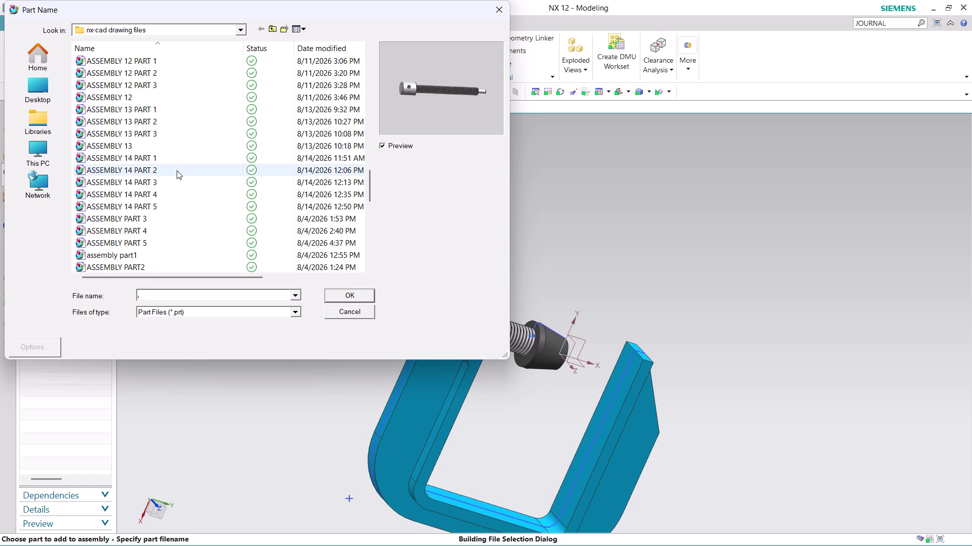
click(174, 187)
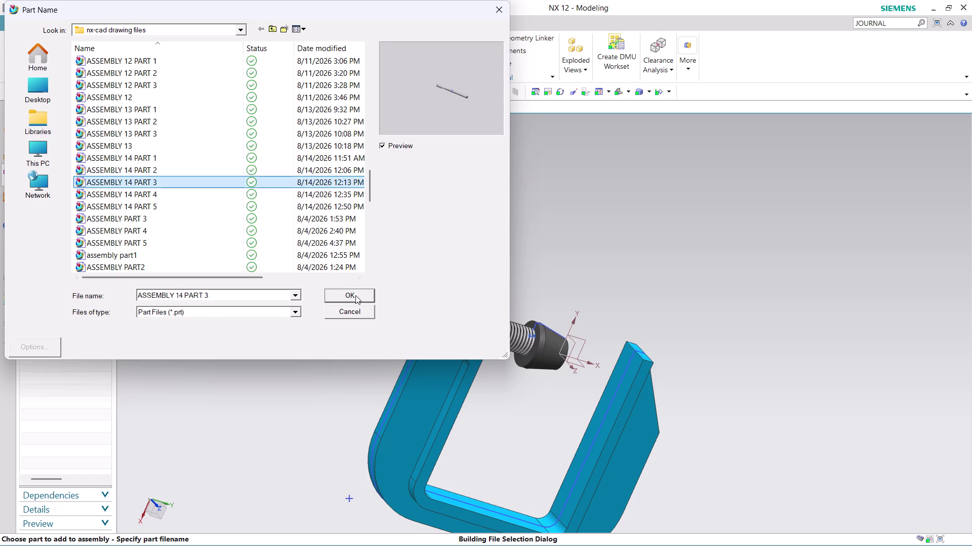
click(355, 289)
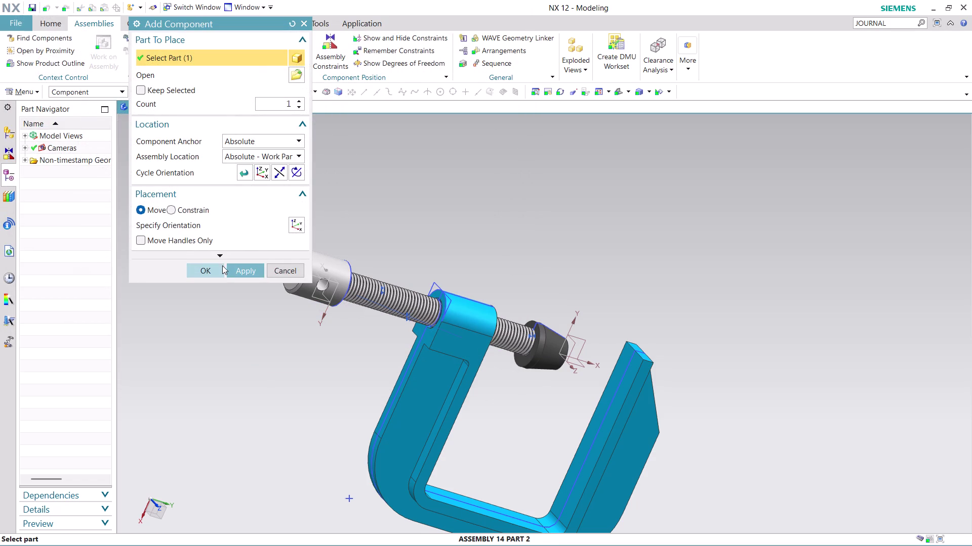
Set location to Absolute - Displayed Part and place the rod beside the screw's end cap.
click(283, 152)
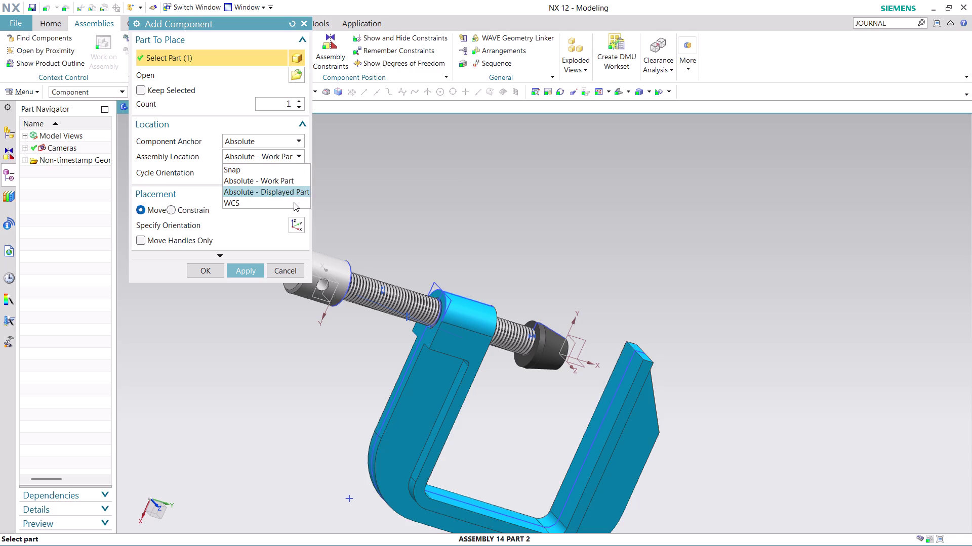
click(293, 192)
scroll(down, 3)
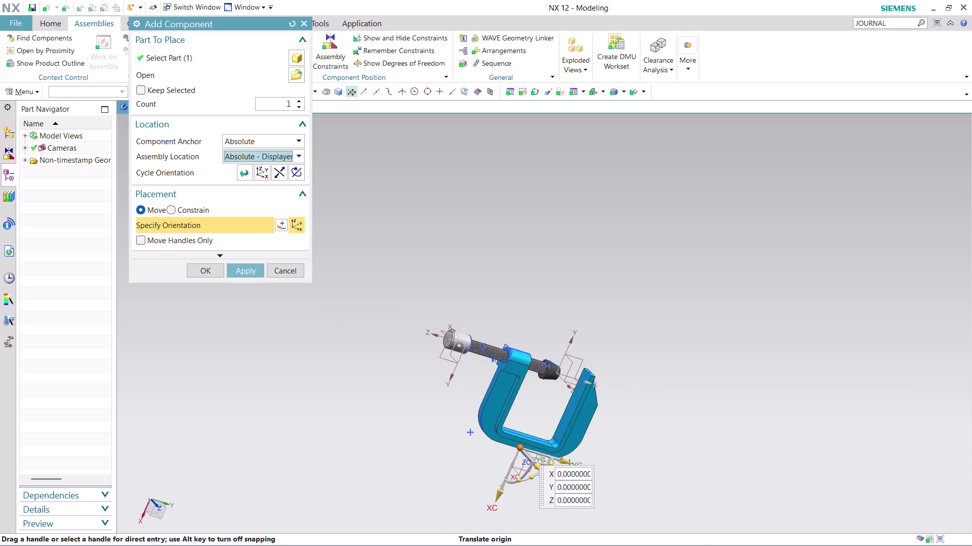
drag(497, 494, 569, 350)
drag(628, 320, 604, 314)
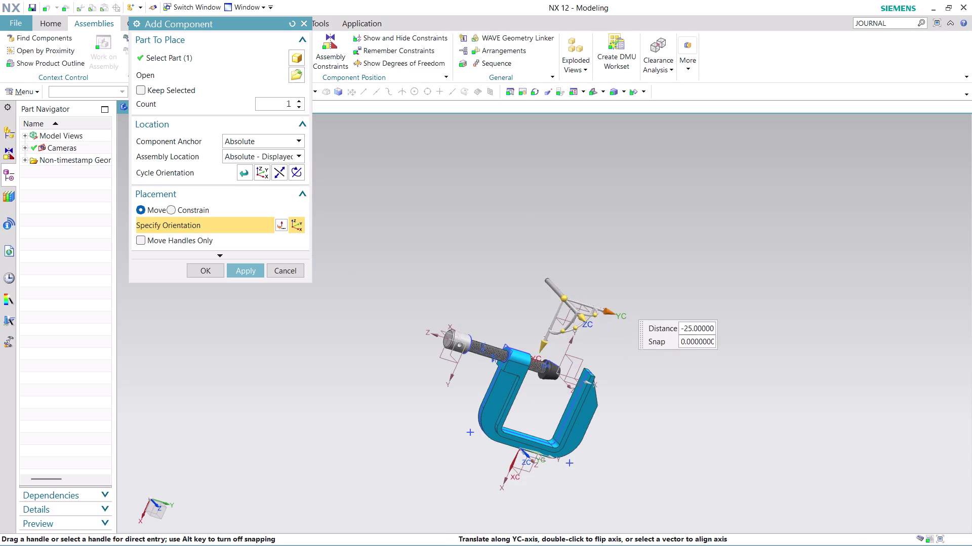
drag(604, 314, 457, 315)
drag(408, 305, 386, 350)
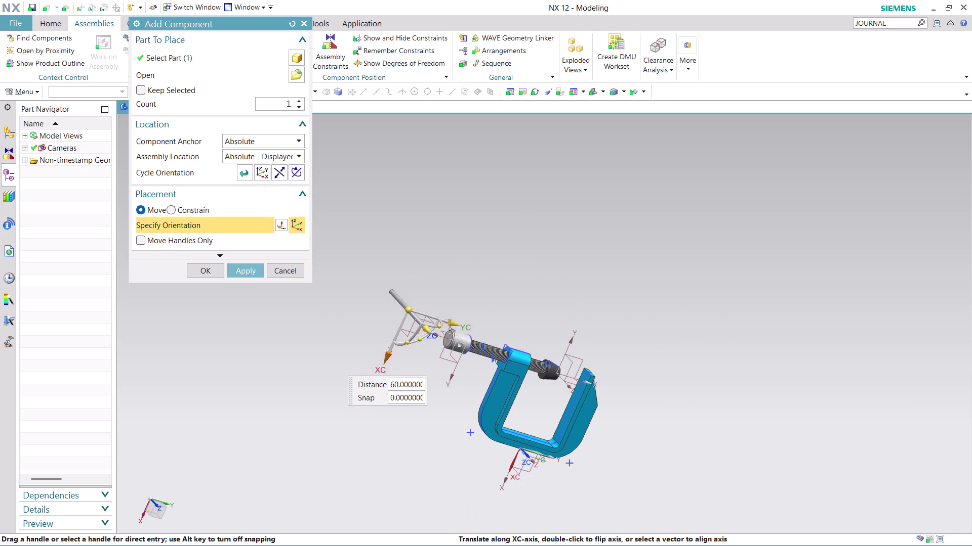
drag(386, 351, 381, 370)
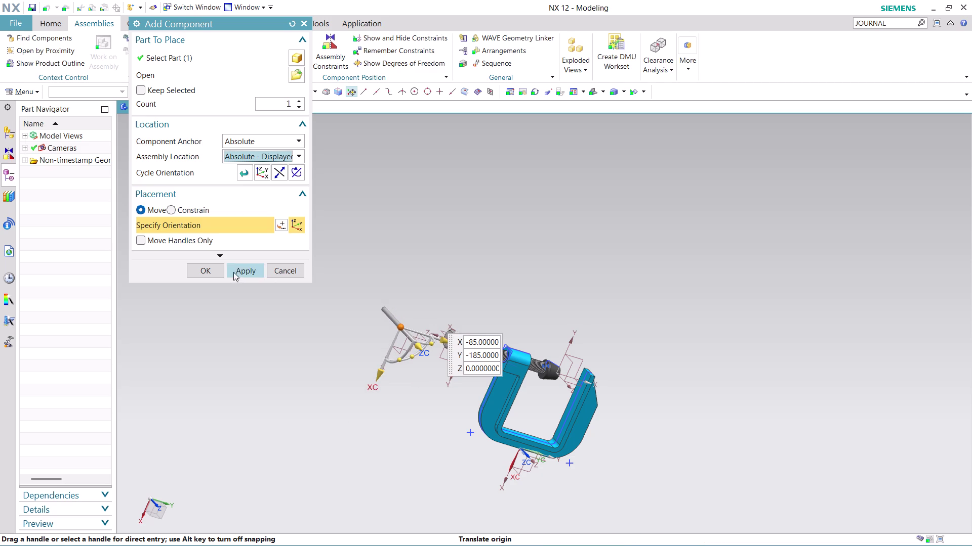
click(208, 267)
View the rod and screw together and open Assembly Constraints.
scroll(up, 3)
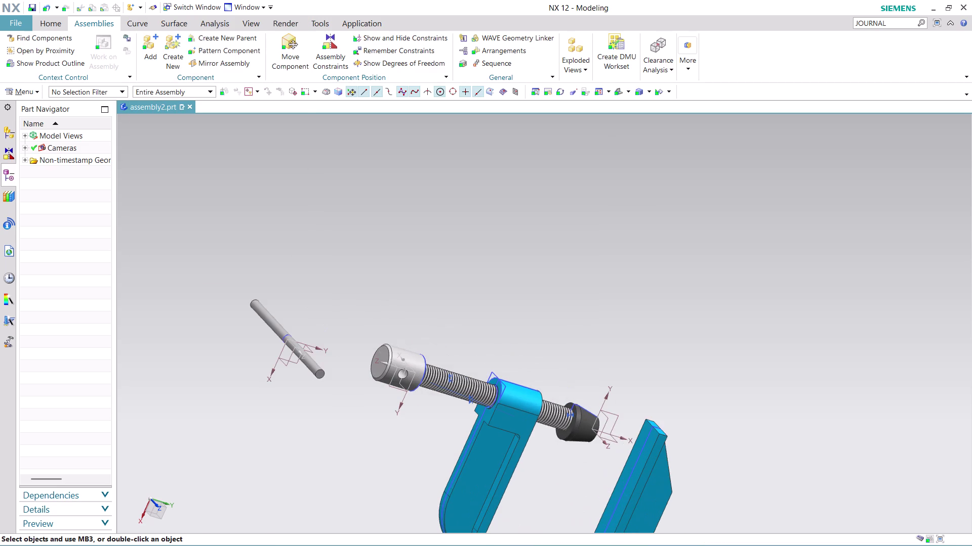
middle_drag(496, 331, 485, 314)
scroll(up, 3)
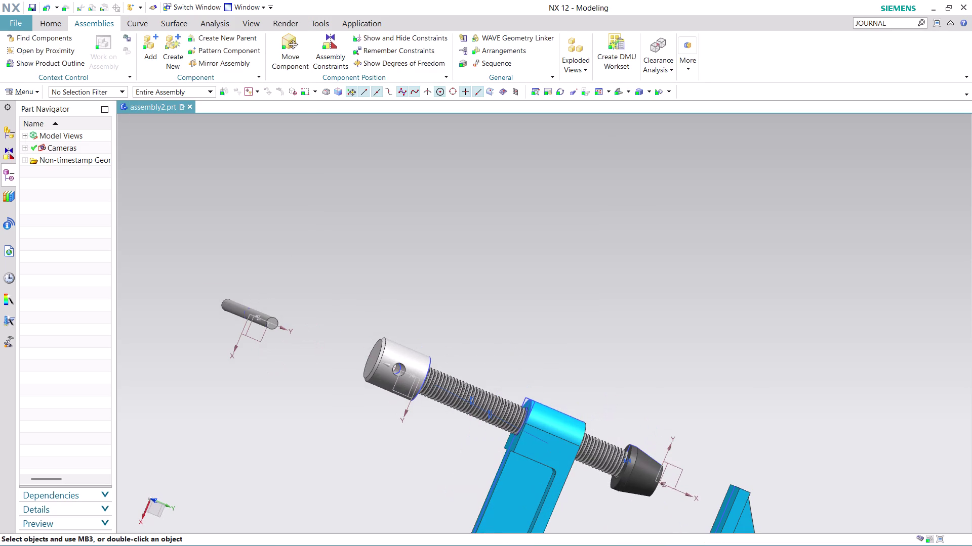
click(324, 52)
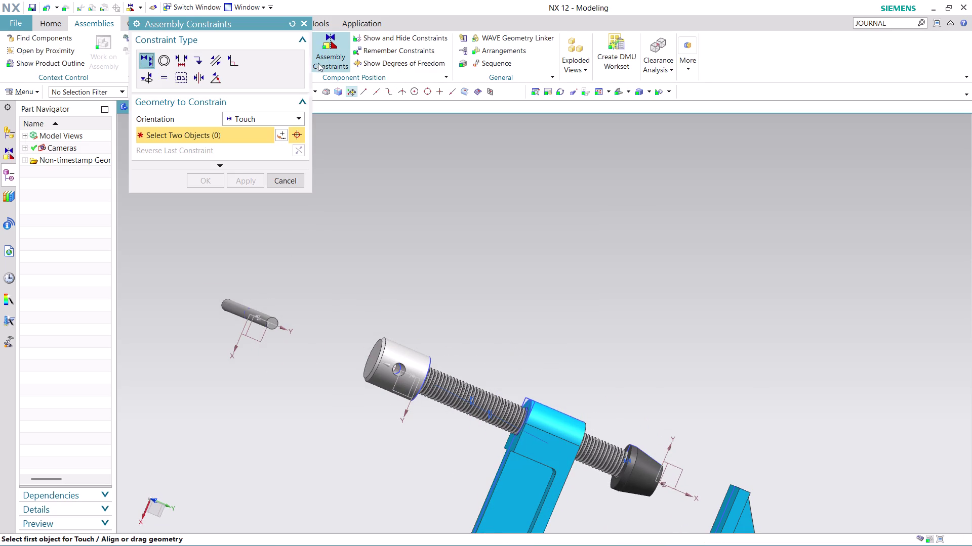
click(167, 59)
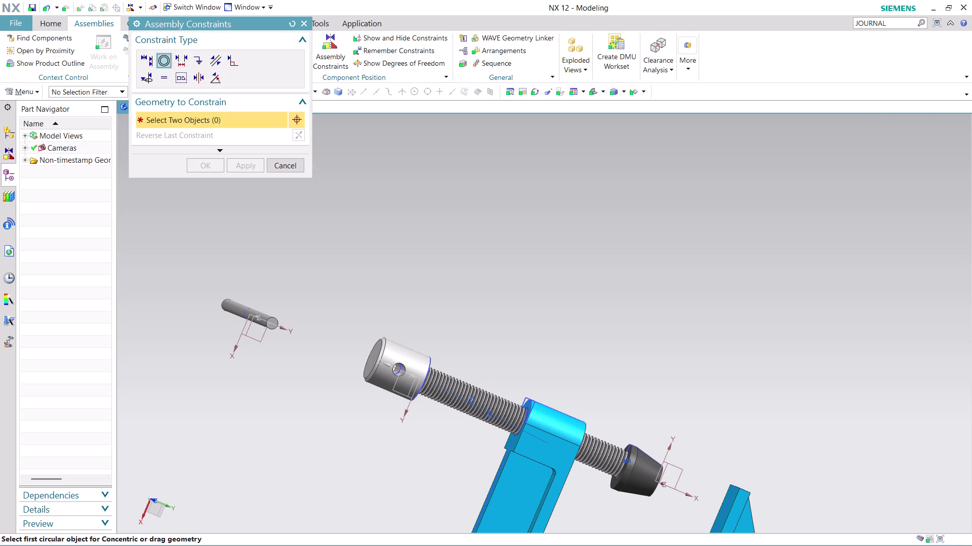
scroll(up, 3)
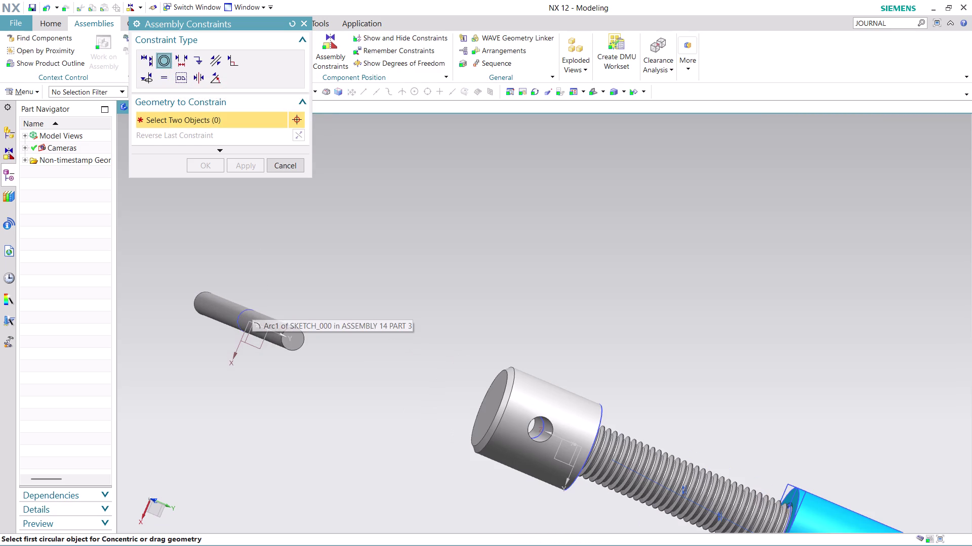
click(249, 307)
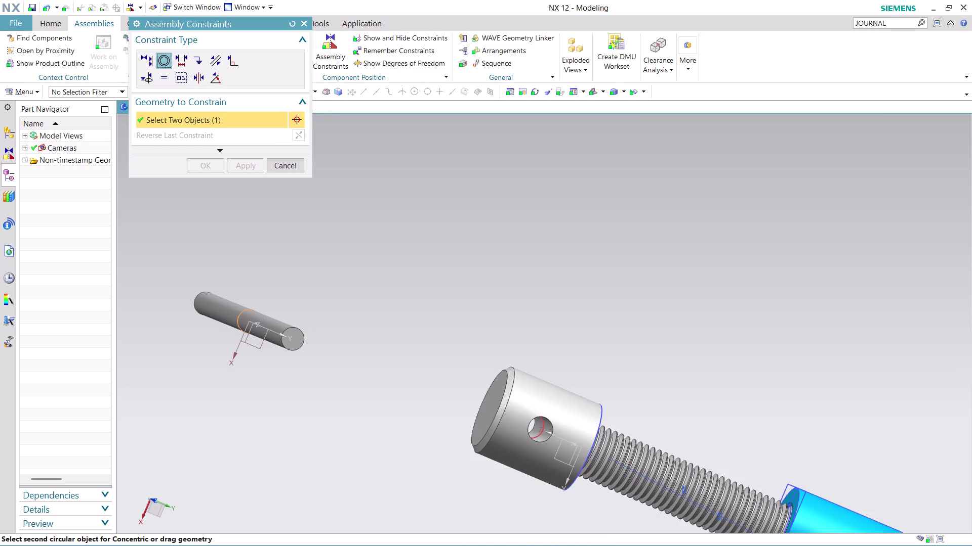
click(542, 437)
middle_drag(595, 336, 597, 369)
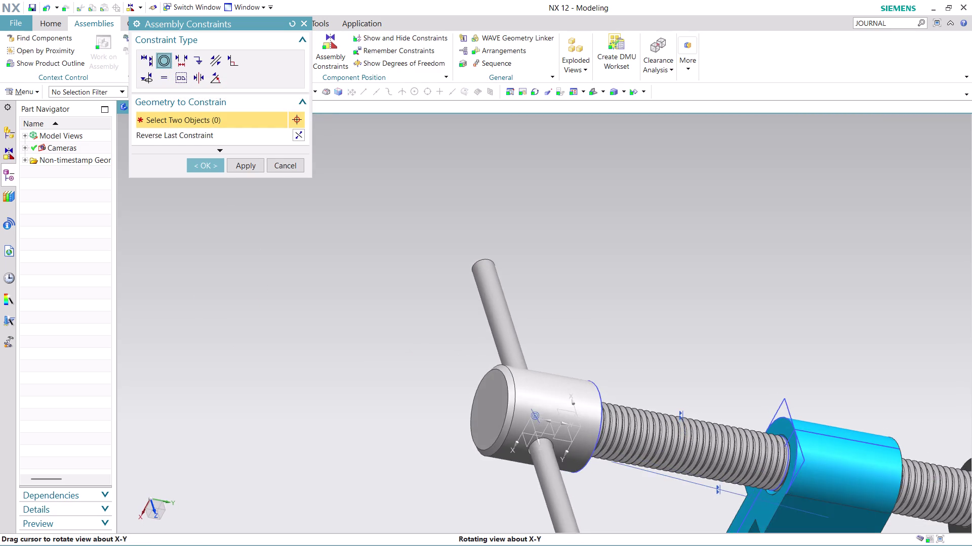
middle_drag(597, 369, 599, 372)
scroll(down, 3)
scroll(up, 3)
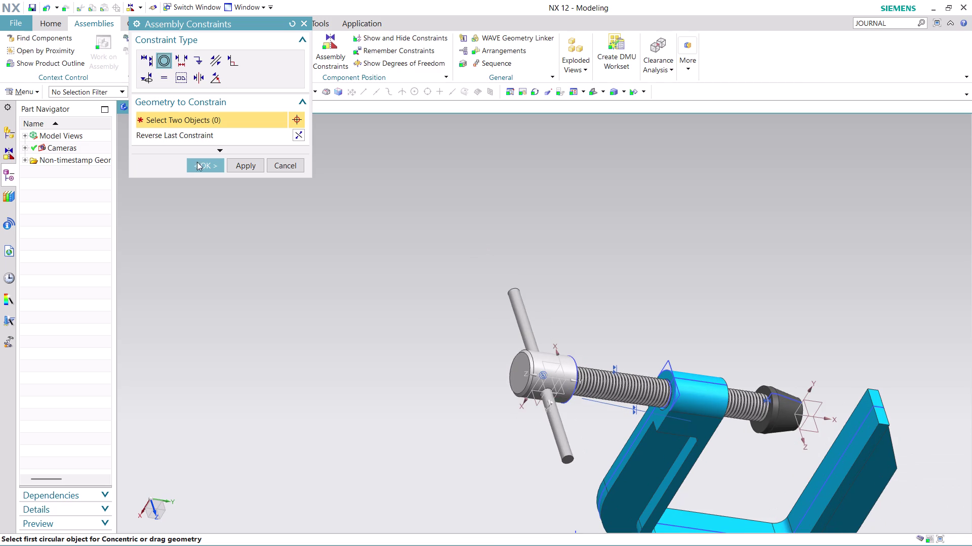
click(202, 168)
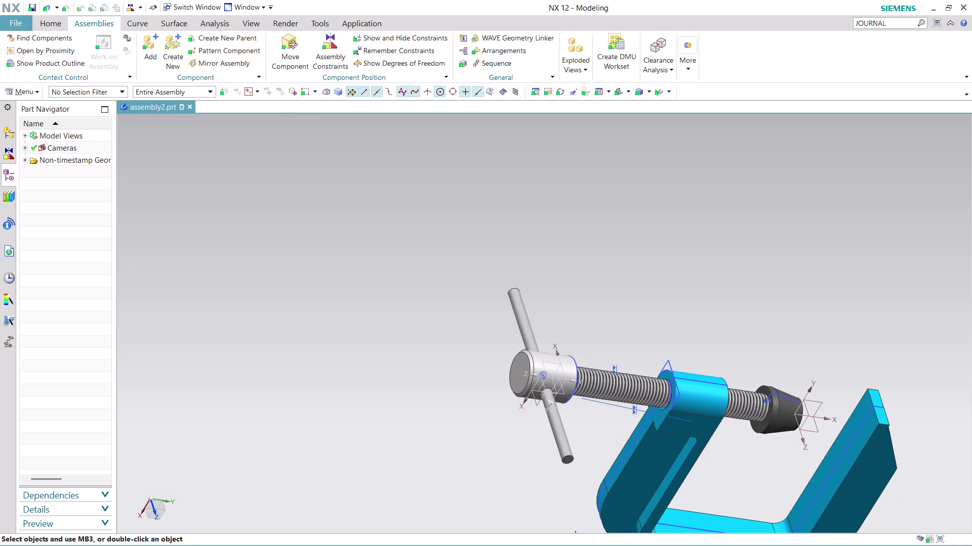
scroll(down, 3)
scroll(up, 3)
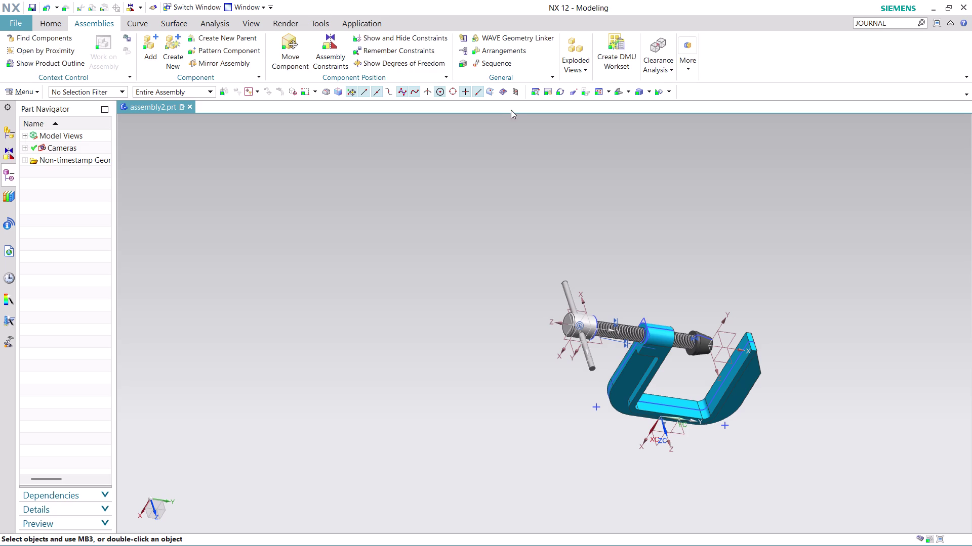
click(149, 55)
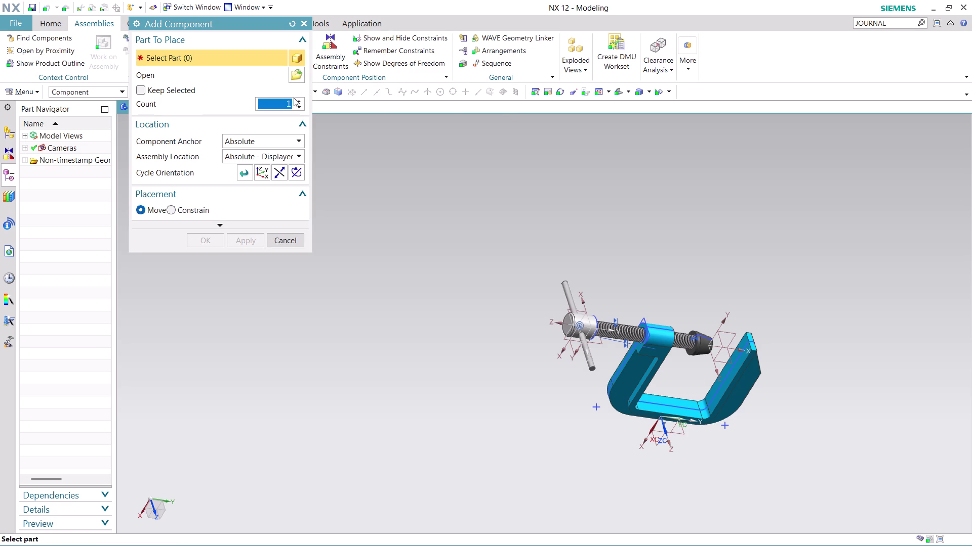
Set Count to 2 and load ASSEMBLY 14 PART 5 as the component to add.
click(300, 100)
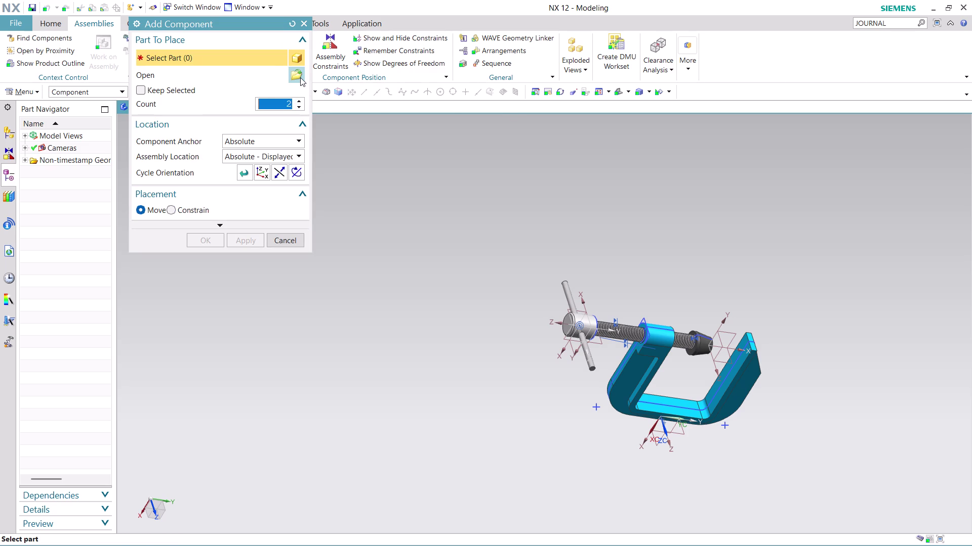
click(300, 77)
scroll(down, 3)
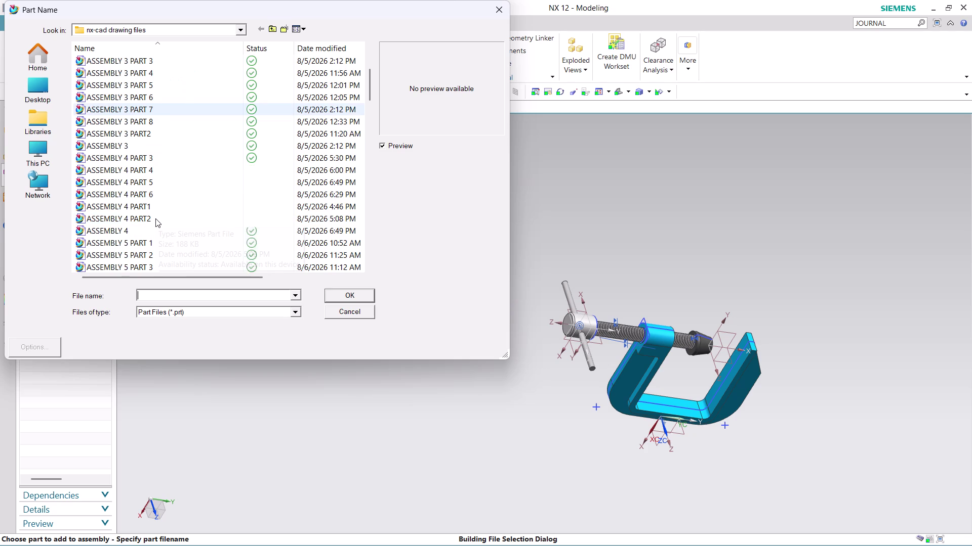
scroll(down, 3)
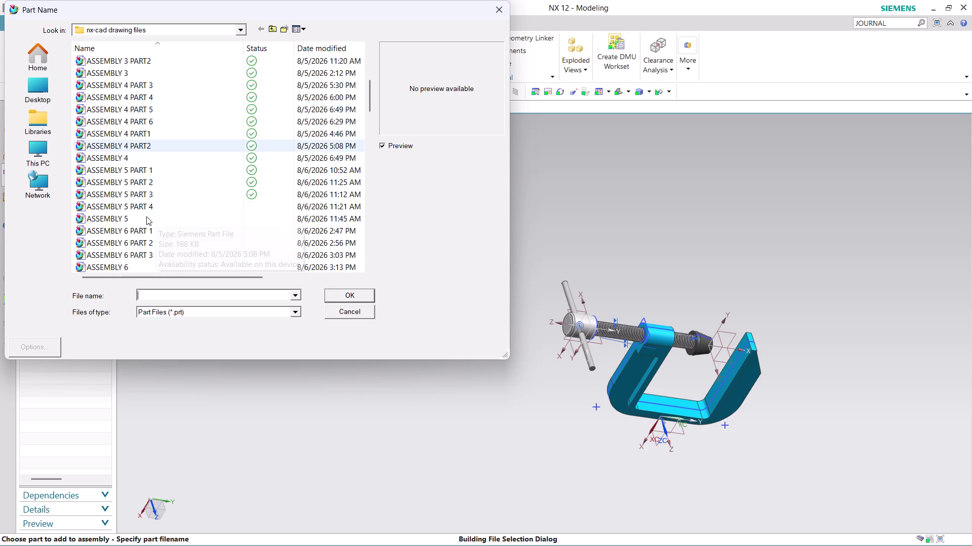
scroll(down, 3)
scroll(down, 3)
scroll(down, 3)
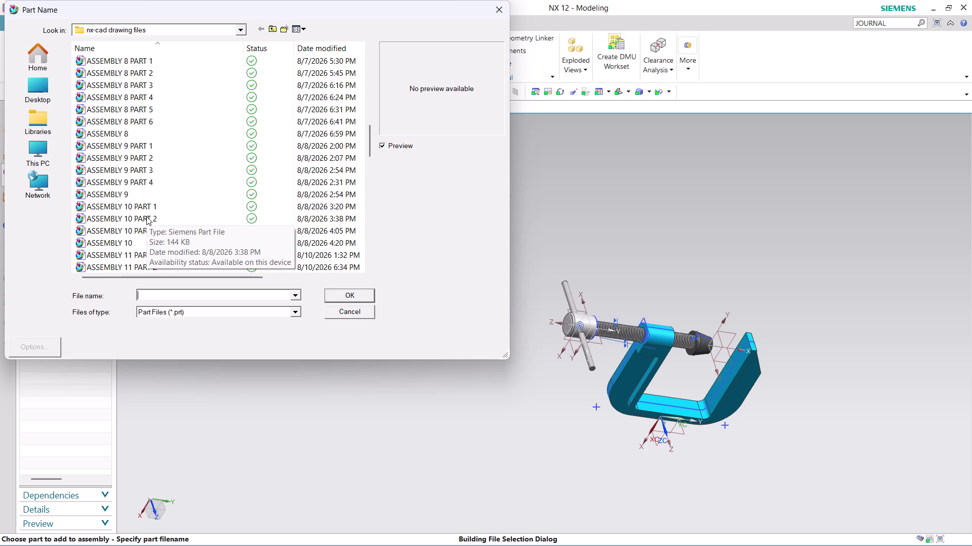
scroll(down, 3)
scroll(down, 3)
scroll(down, 3)
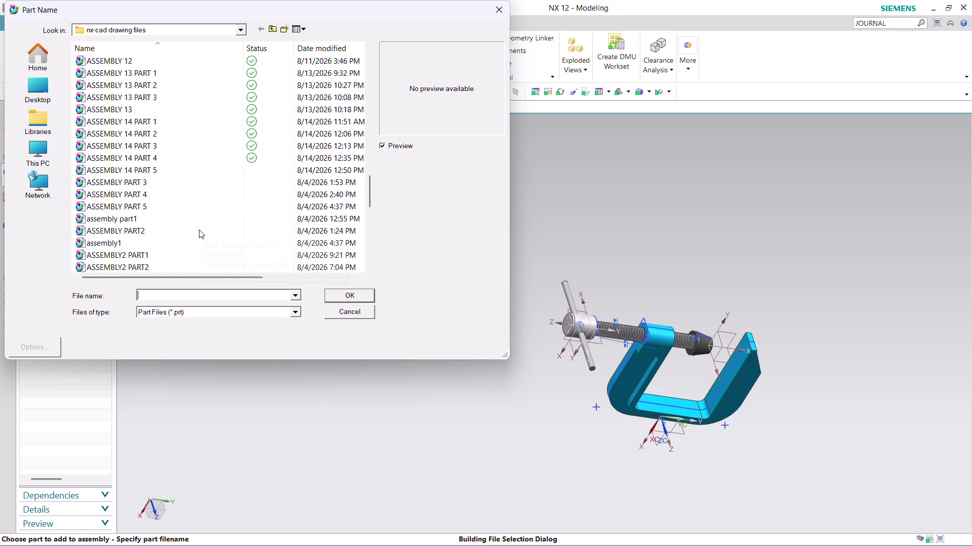
click(167, 170)
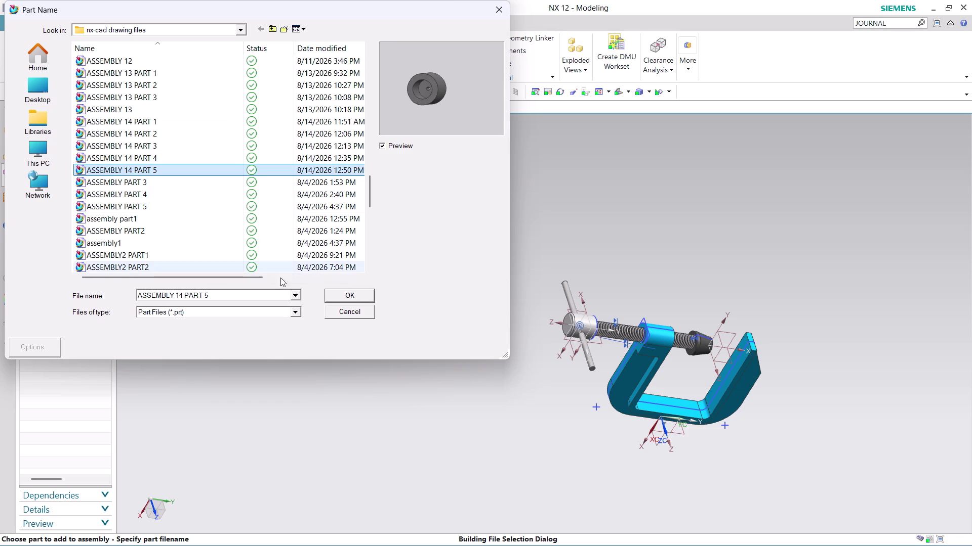
click(345, 292)
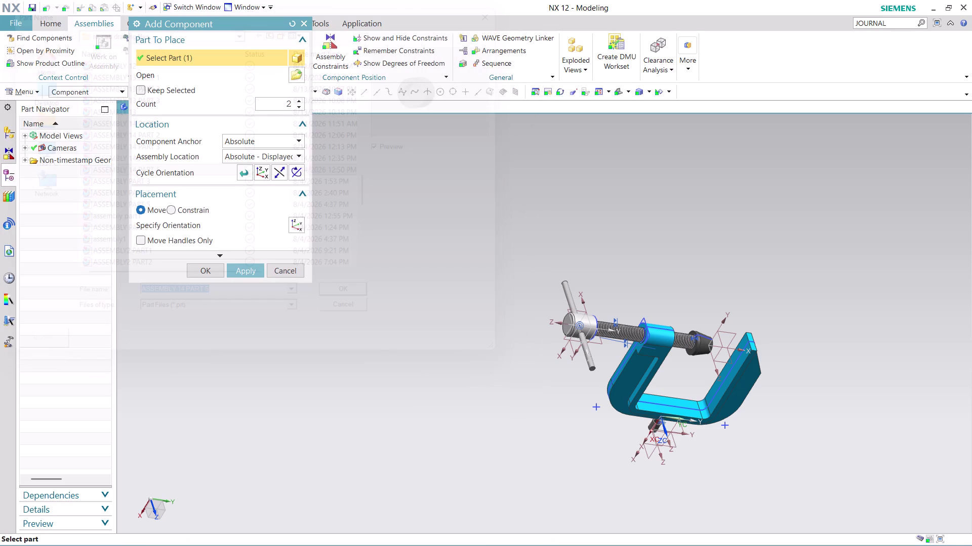
click(300, 157)
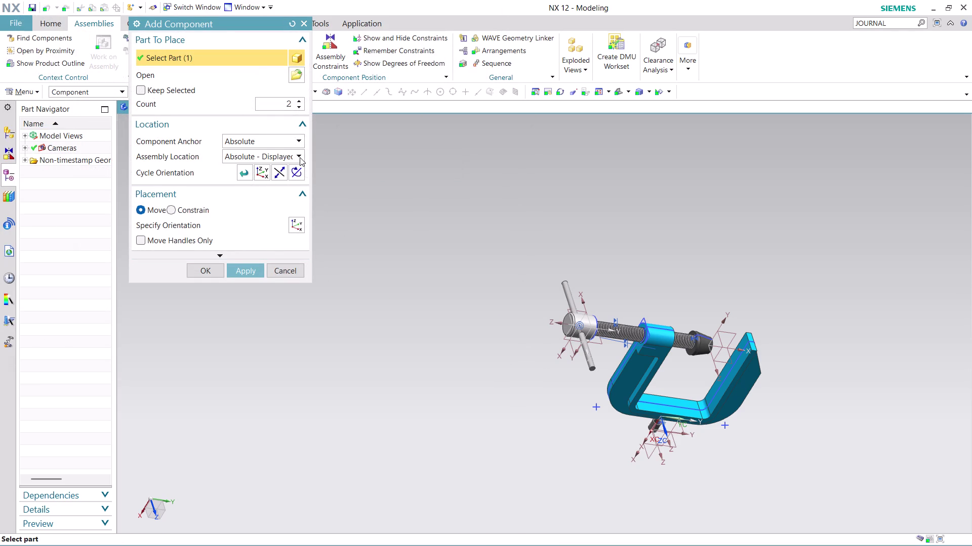
Place two PART 5 end caps at Absolute - Work Part, dragged and rotated above the clamp.
click(284, 179)
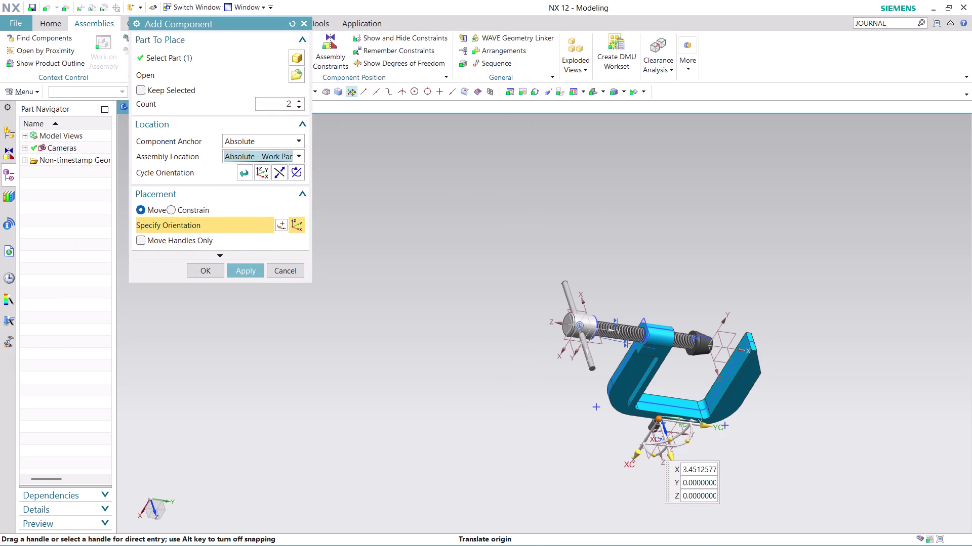
drag(630, 460, 774, 324)
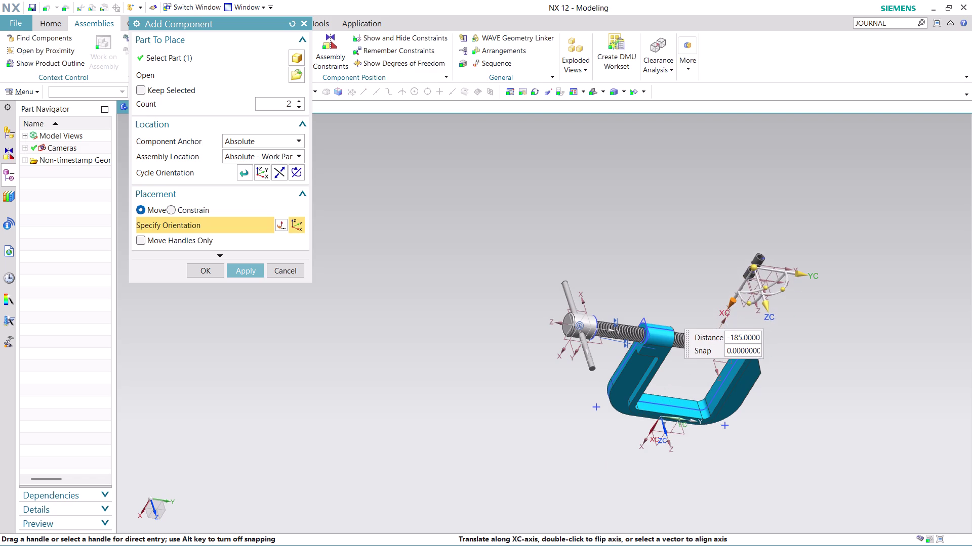
drag(774, 324, 782, 315)
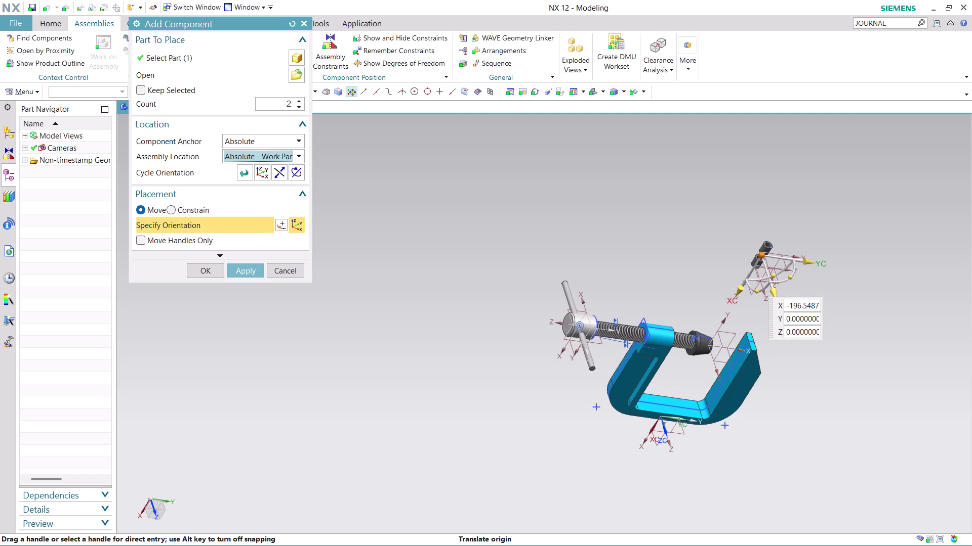
drag(813, 261, 560, 250)
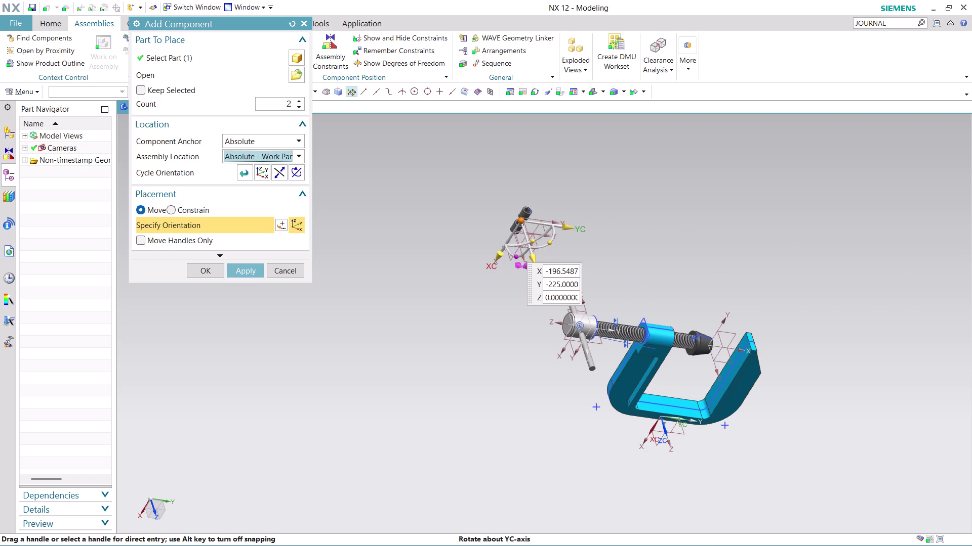
drag(515, 259, 478, 223)
scroll(up, 3)
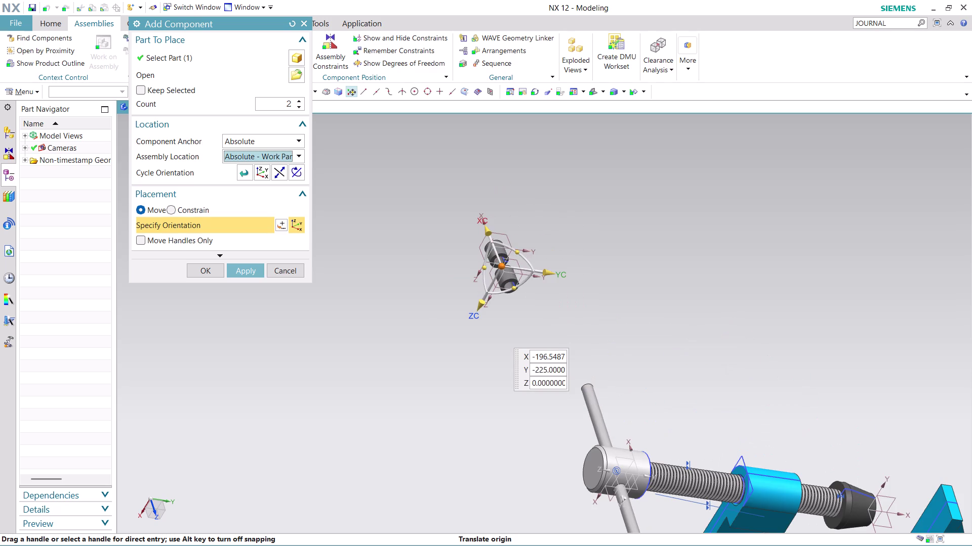
click(209, 266)
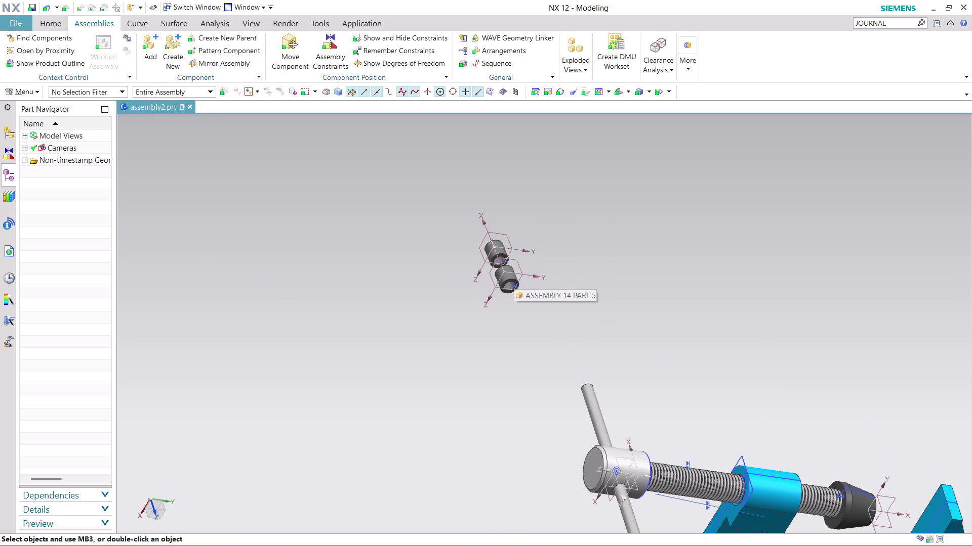
click(297, 53)
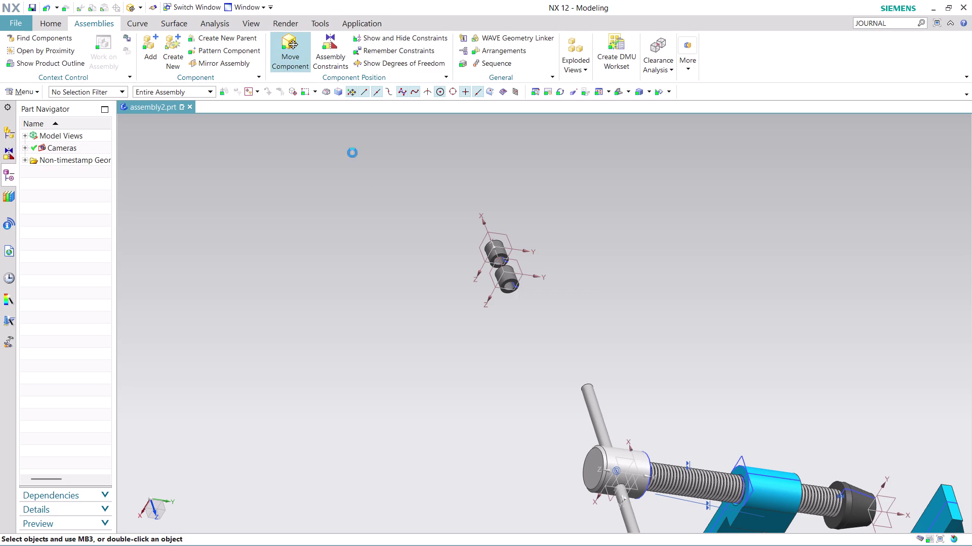
Select the lower end cap and drag it down toward the T-handle.
click(510, 273)
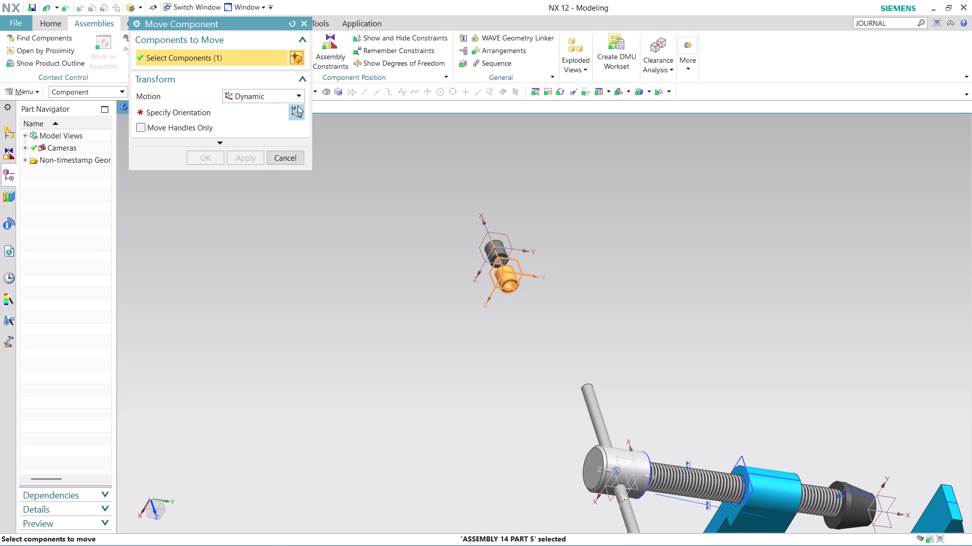
click(298, 106)
drag(487, 228, 487, 233)
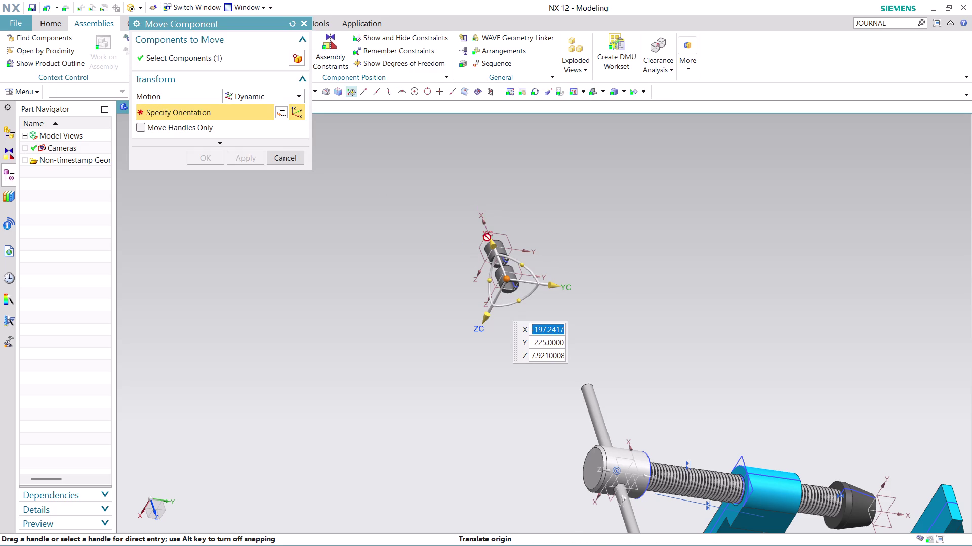
drag(487, 233, 506, 303)
drag(494, 241, 515, 319)
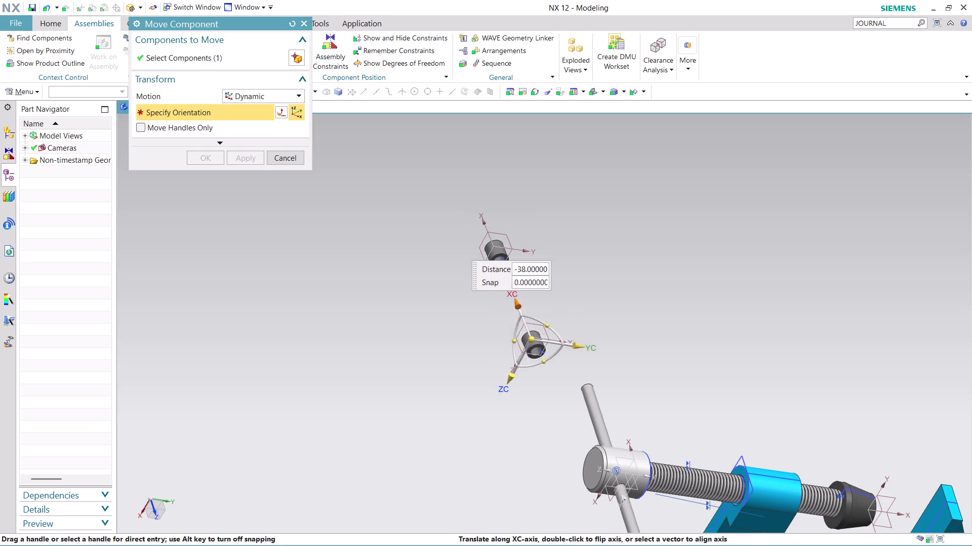
drag(515, 319, 552, 414)
scroll(down, 3)
scroll(up, 3)
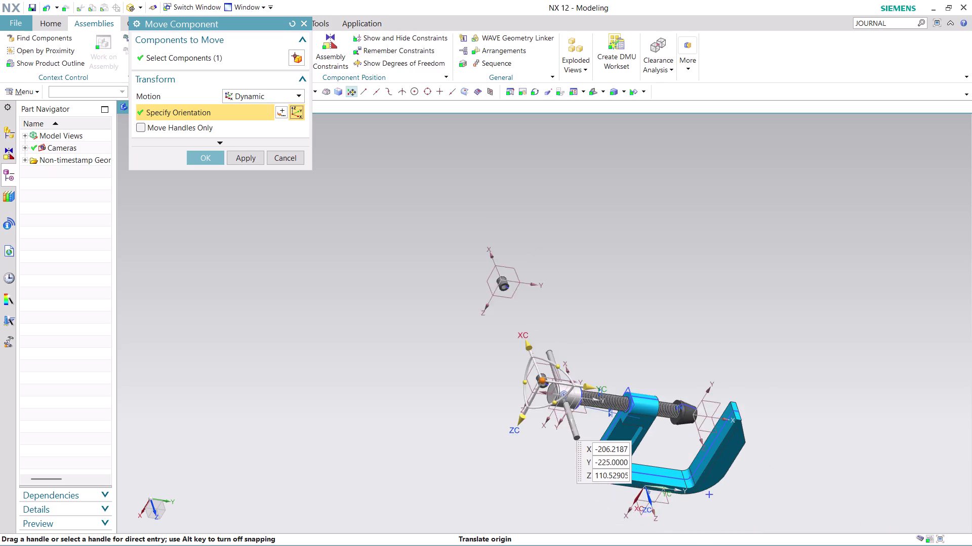
scroll(up, 3)
scroll(up, 3)
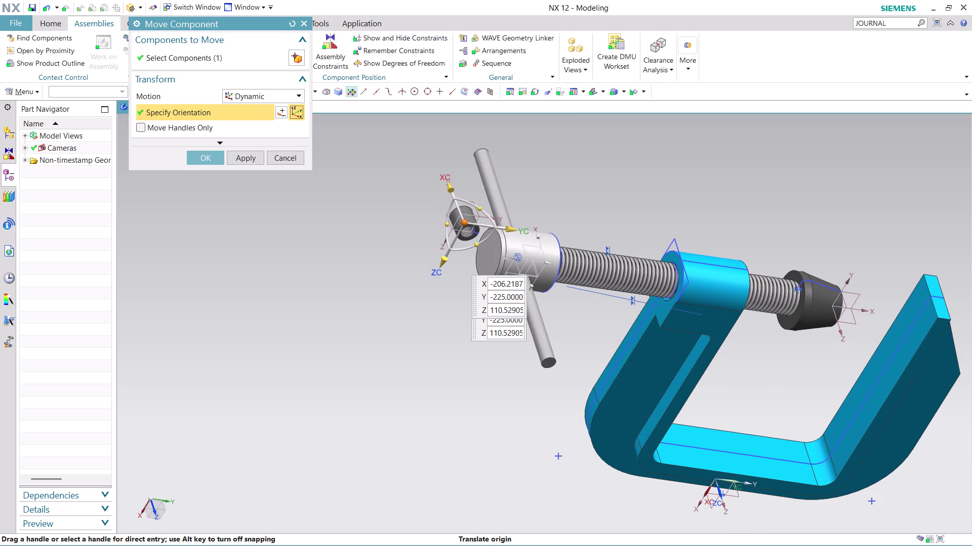
Rotate the cap to line up with the handle and seat it at the rod's lower end.
drag(483, 208, 498, 243)
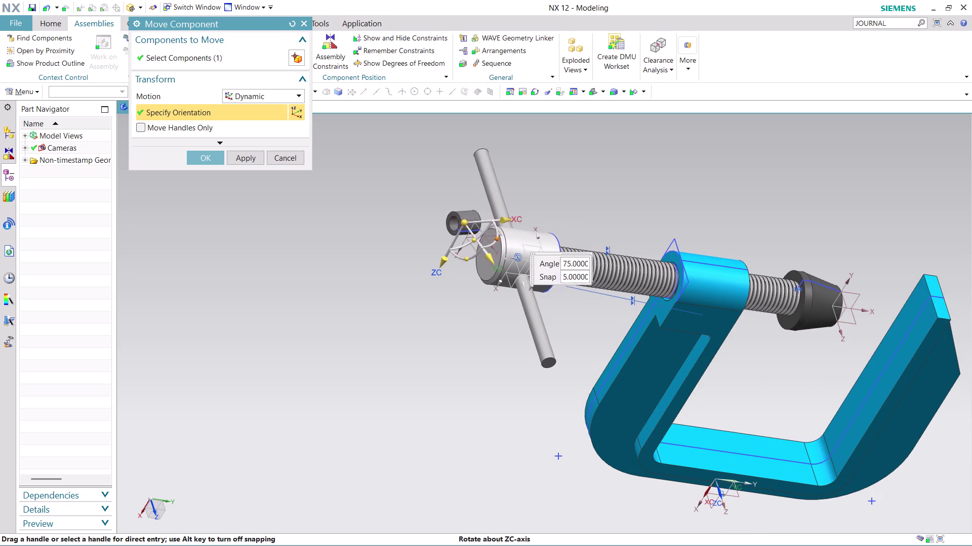
drag(498, 242, 420, 271)
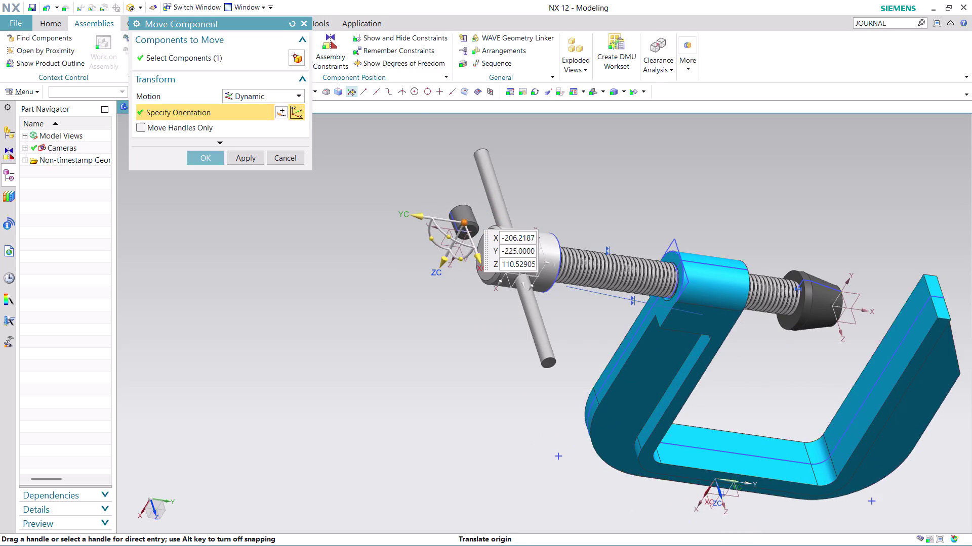
drag(478, 258, 528, 429)
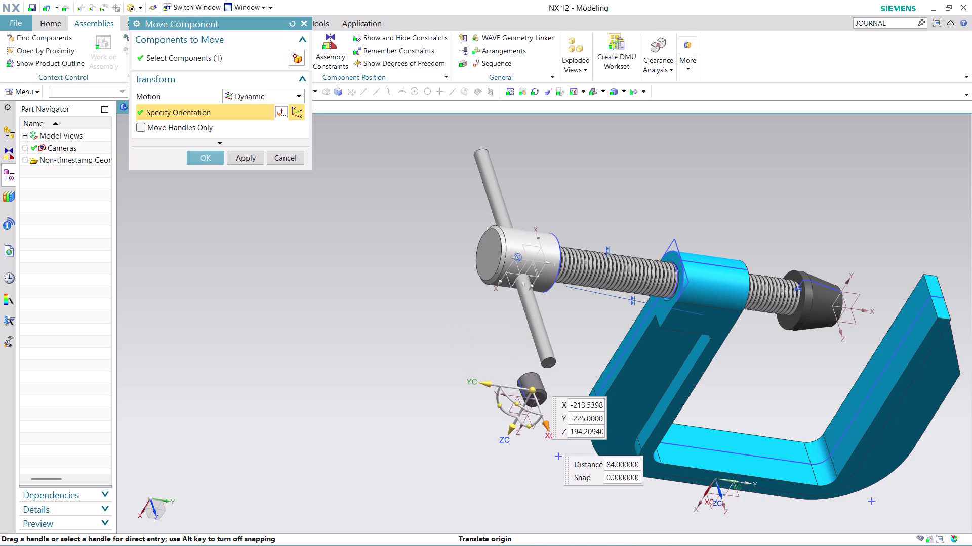
drag(488, 383, 518, 396)
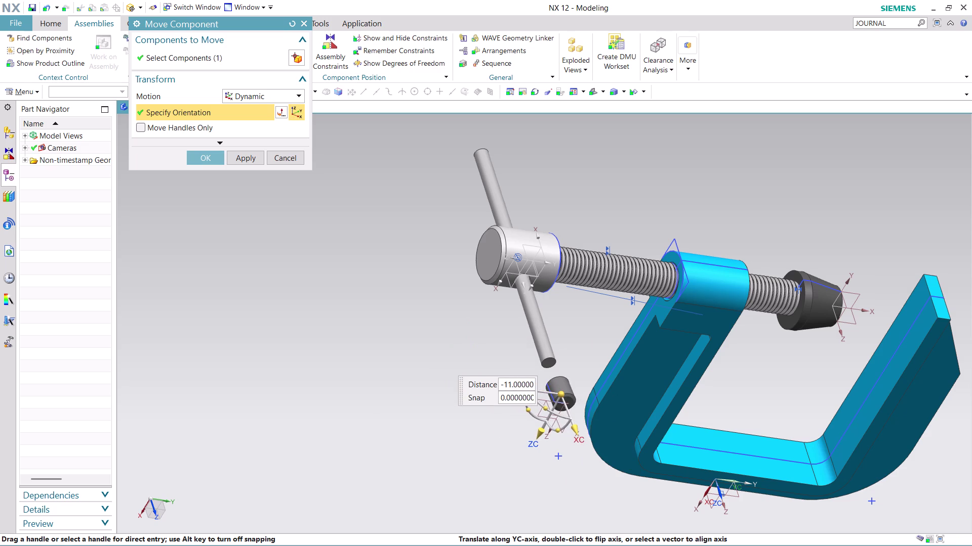
drag(518, 395, 498, 401)
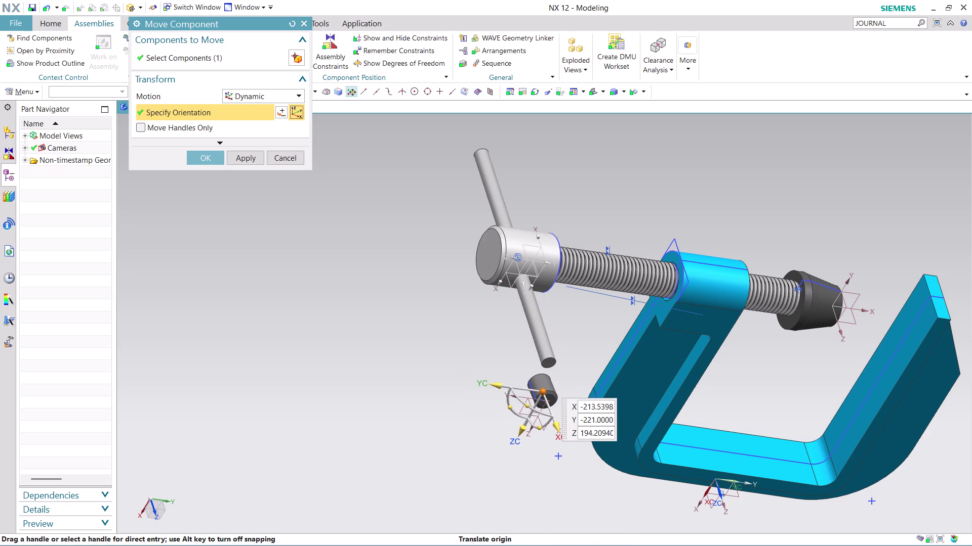
click(206, 160)
scroll(down, 3)
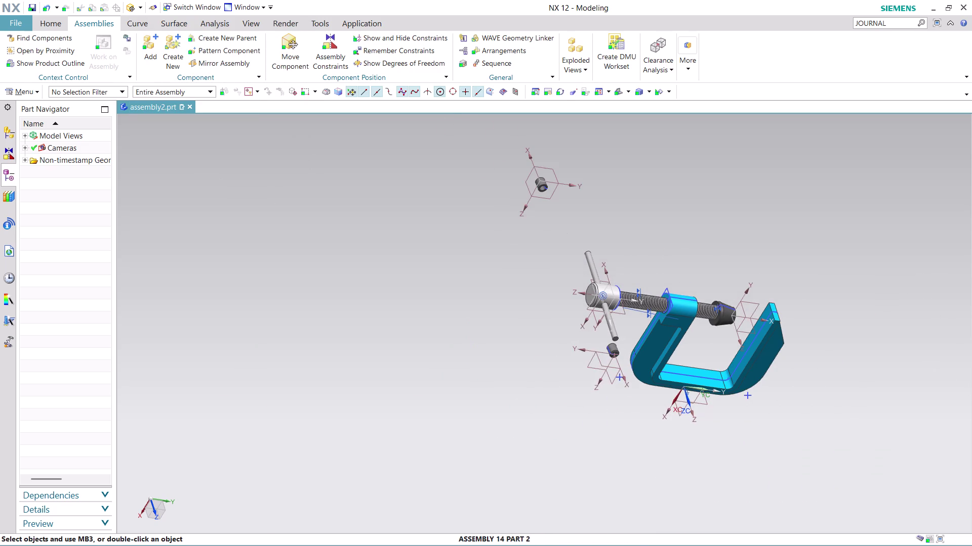
Orbit around the clamp, then start Move Component with the loose end cap selected.
scroll(up, 3)
middle_drag(601, 212, 612, 216)
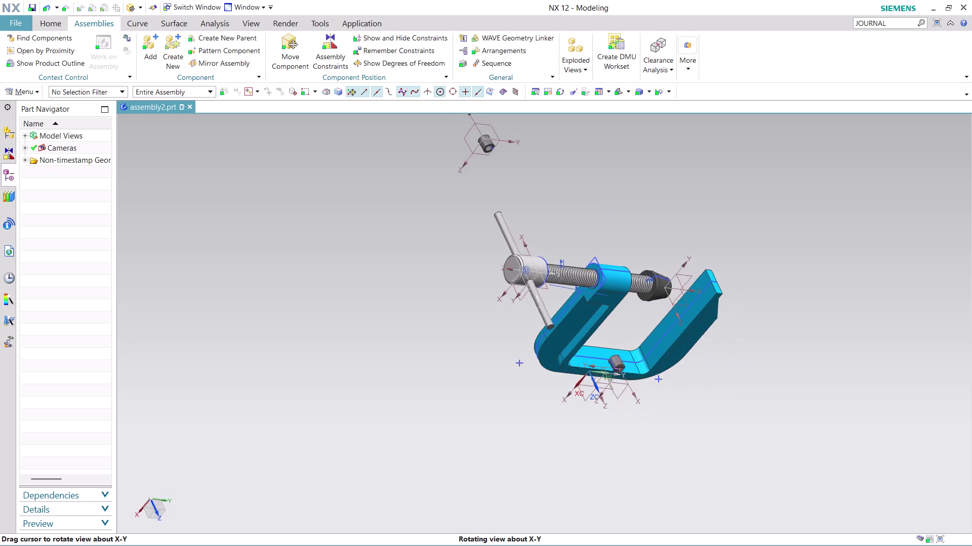
middle_drag(612, 217, 617, 224)
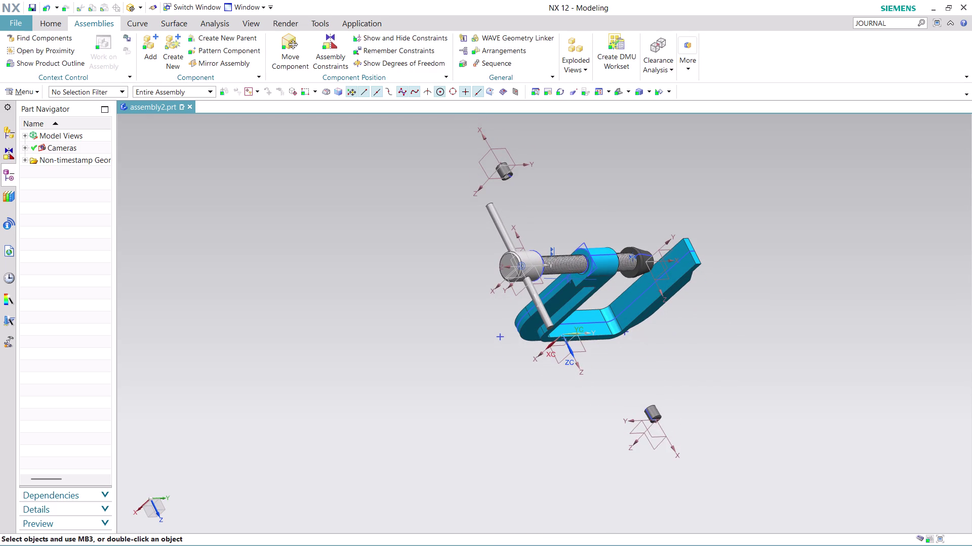
scroll(up, 3)
middle_drag(563, 398, 570, 401)
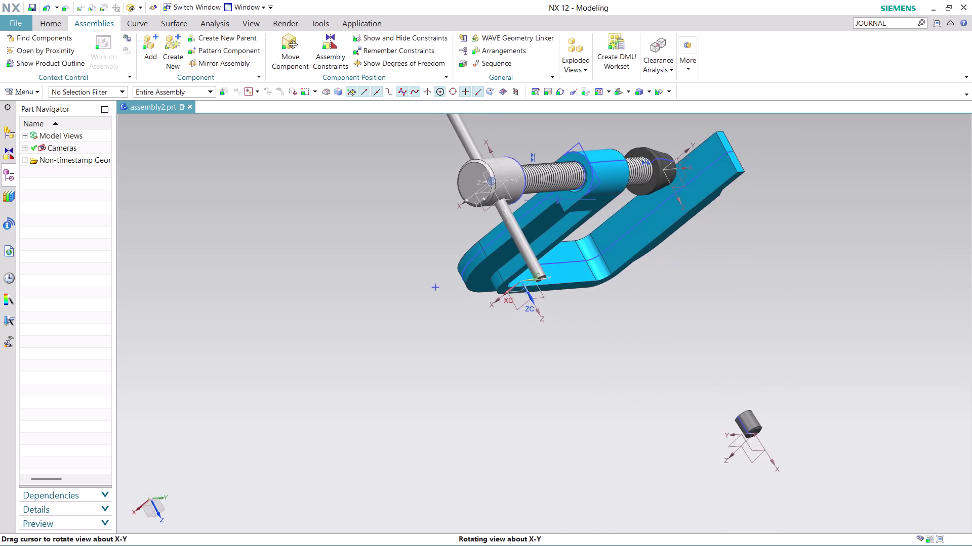
middle_drag(570, 400, 580, 408)
scroll(down, 3)
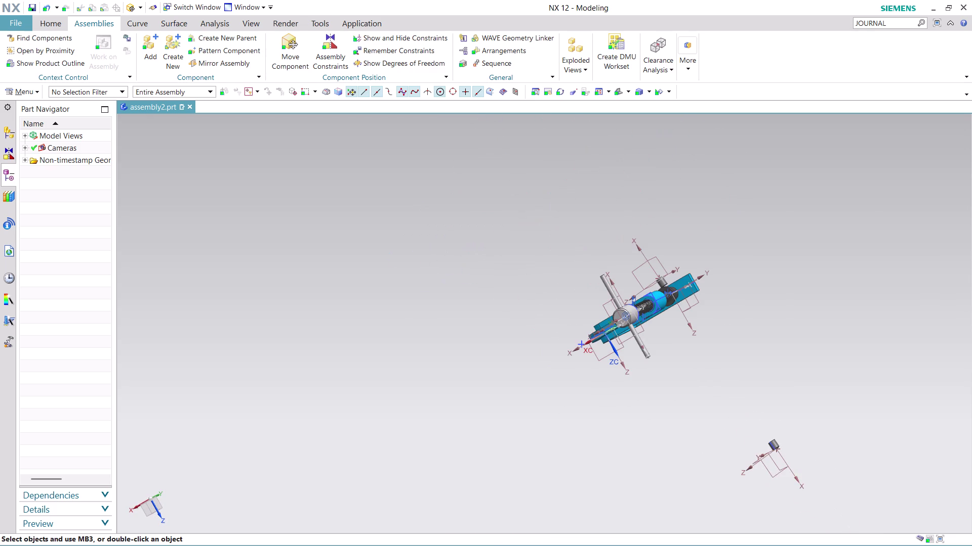
scroll(up, 3)
scroll(up, 3)
scroll(up, 3)
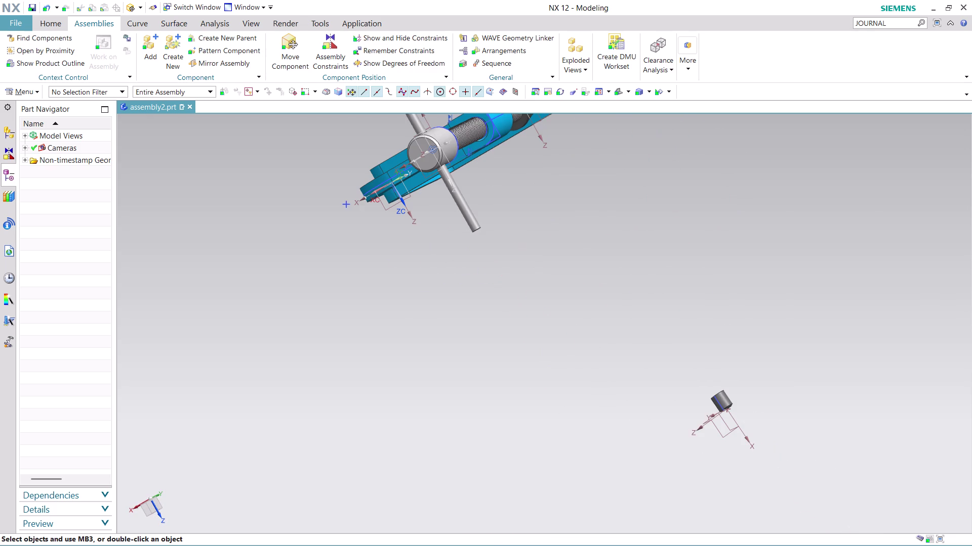
click(299, 53)
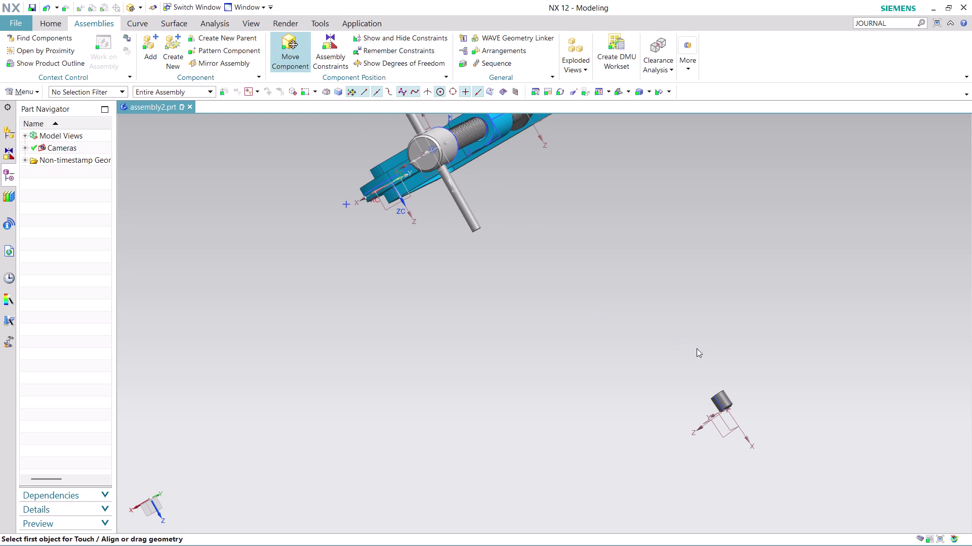
click(718, 401)
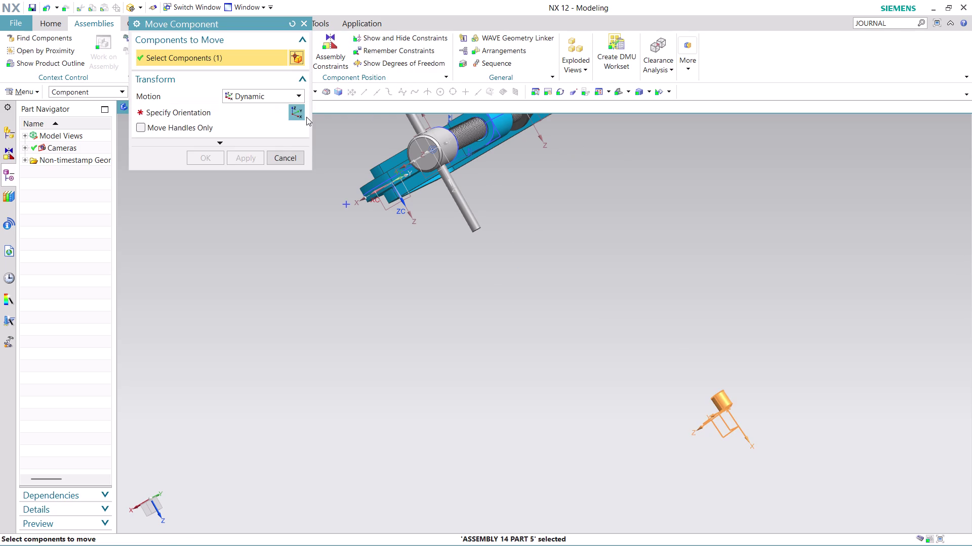
Set the move orientation and drag the end cap from its distant spot toward the clamp.
click(306, 118)
click(296, 113)
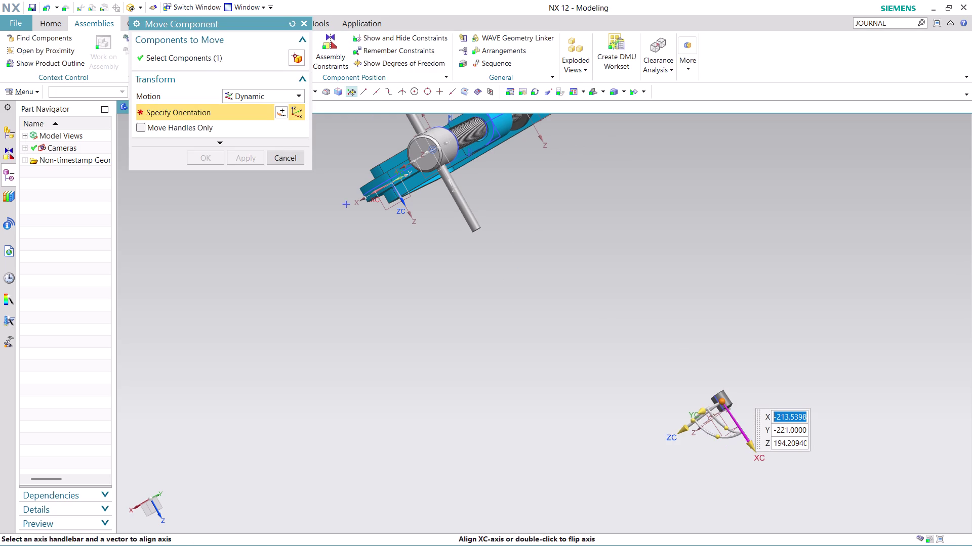
drag(751, 445, 569, 246)
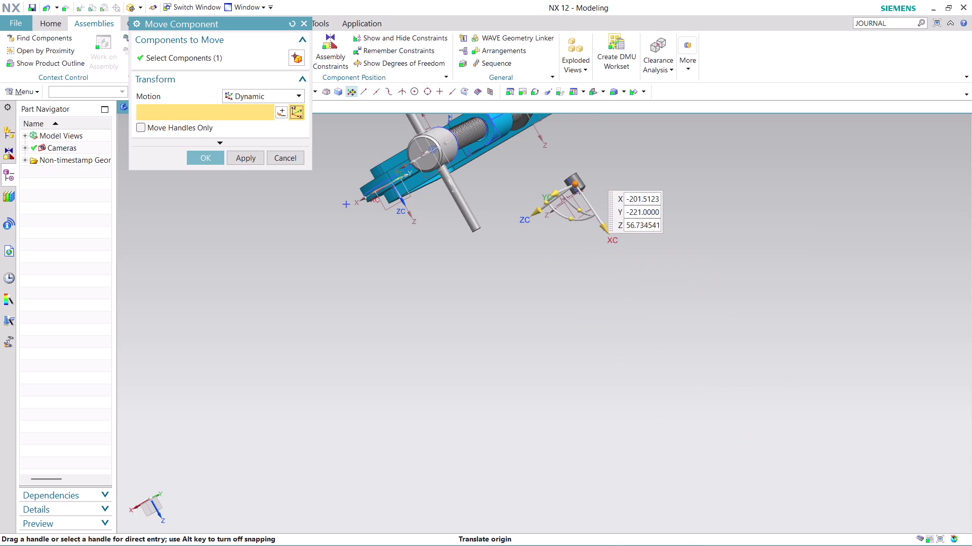
drag(533, 215, 441, 248)
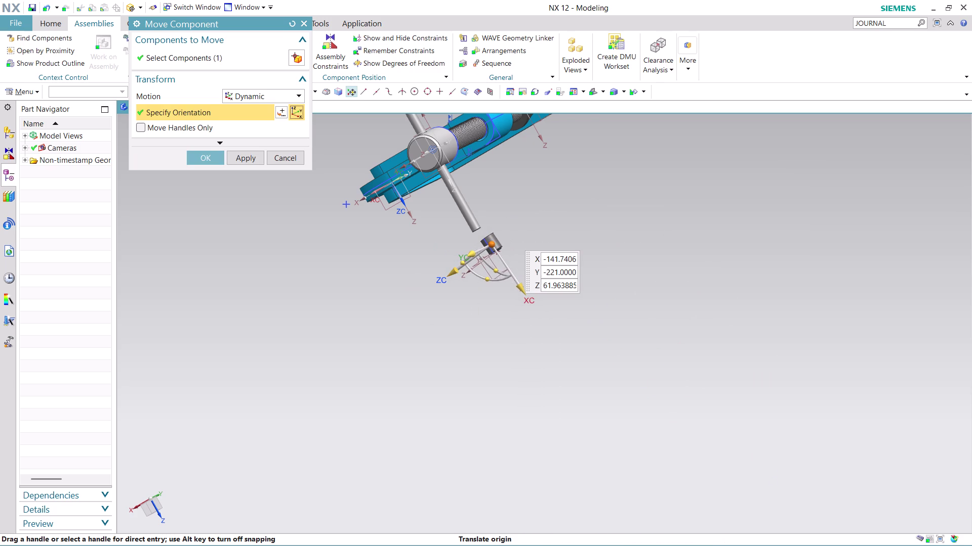
scroll(down, 3)
scroll(down, 3)
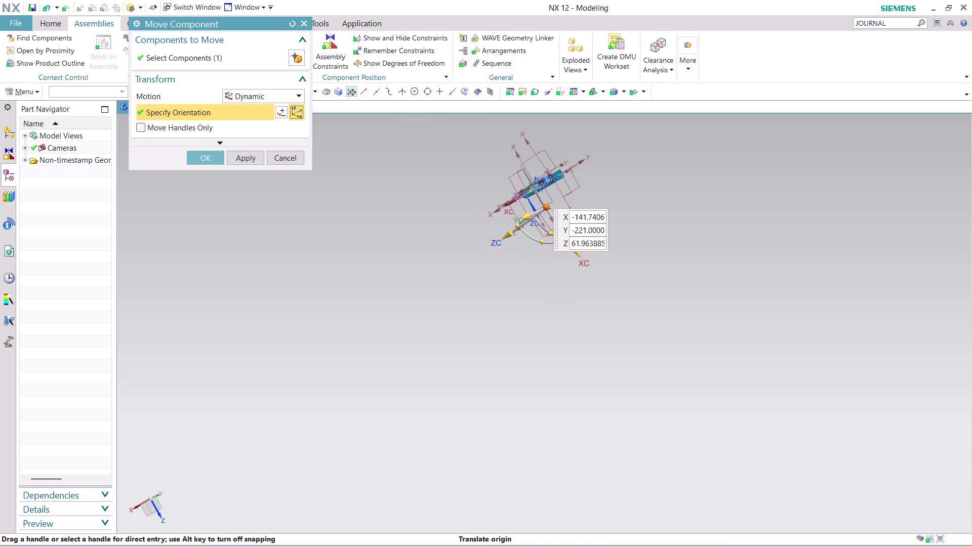
scroll(up, 3)
Slide the end cap along Y until it sits near the T-handle.
middle_drag(581, 191, 564, 154)
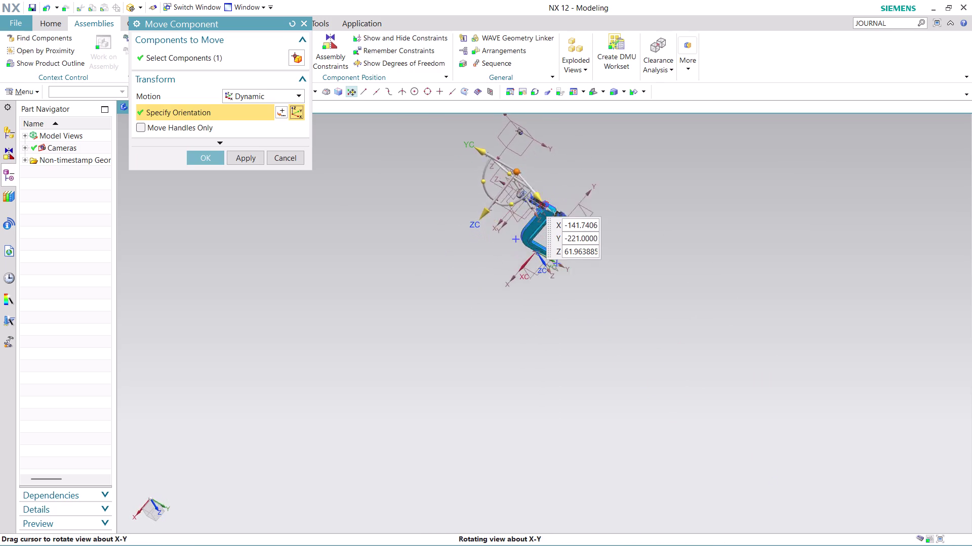
middle_drag(564, 155, 514, 117)
scroll(up, 3)
scroll(up, 3)
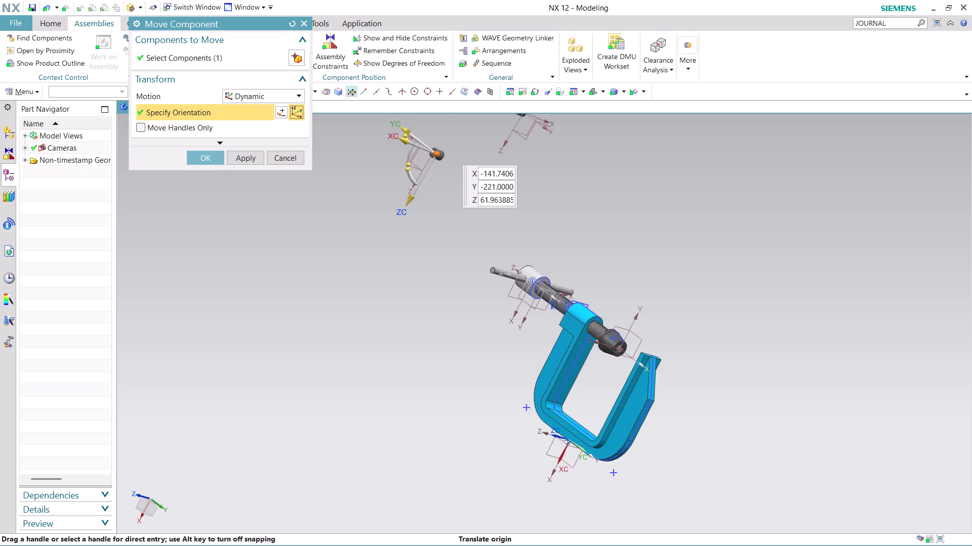
scroll(up, 3)
scroll(down, 3)
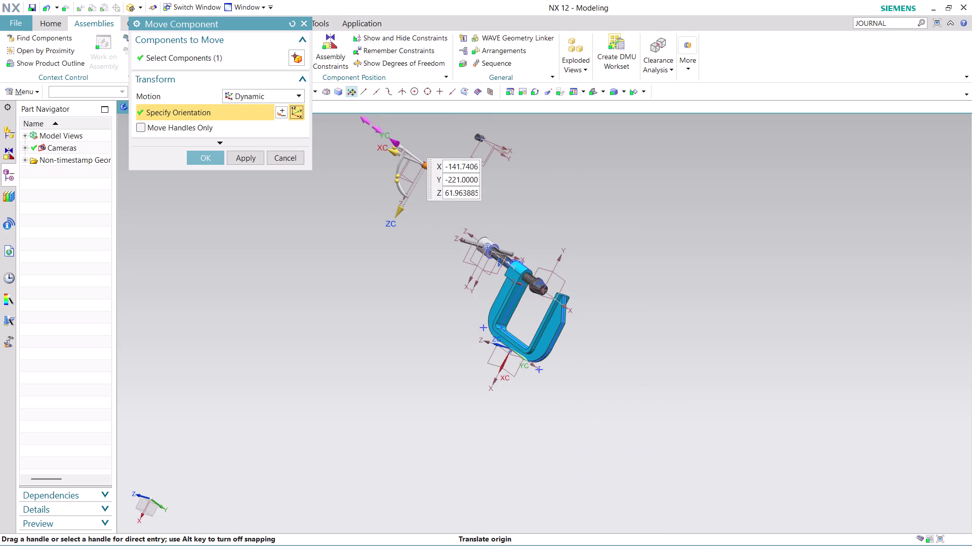
drag(402, 138, 456, 200)
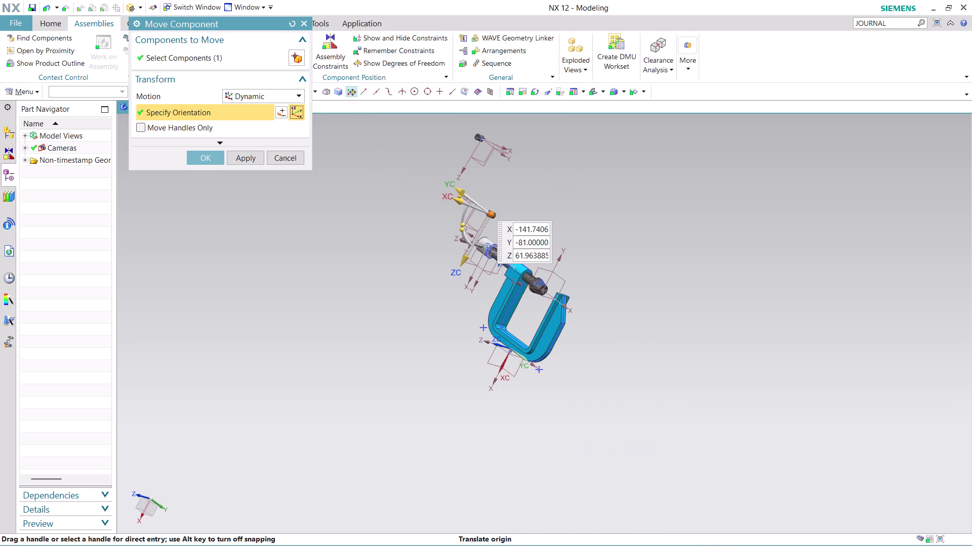
drag(469, 260, 446, 292)
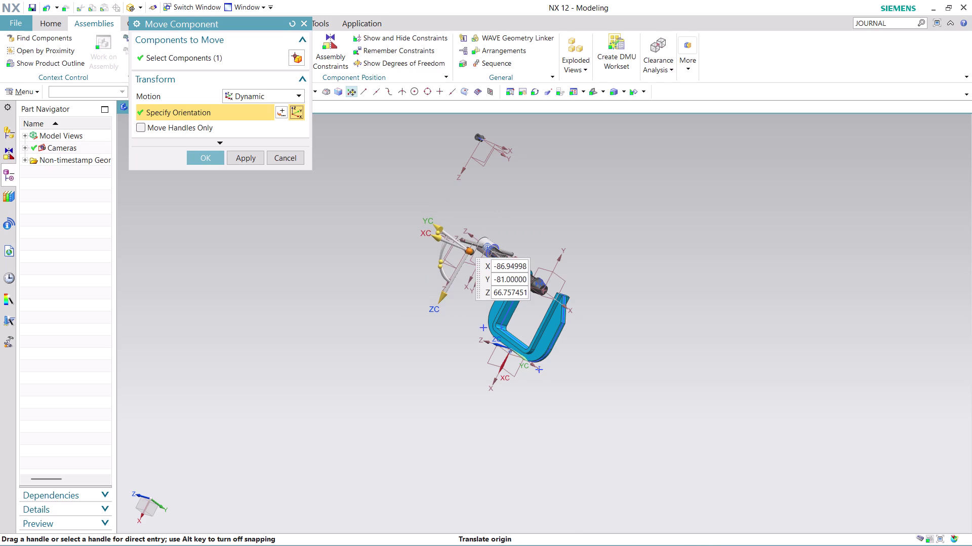
drag(446, 232, 431, 212)
drag(419, 230, 437, 242)
Fine-tune the cap beside the handle rod's free end and confirm the move.
middle_drag(562, 248, 543, 234)
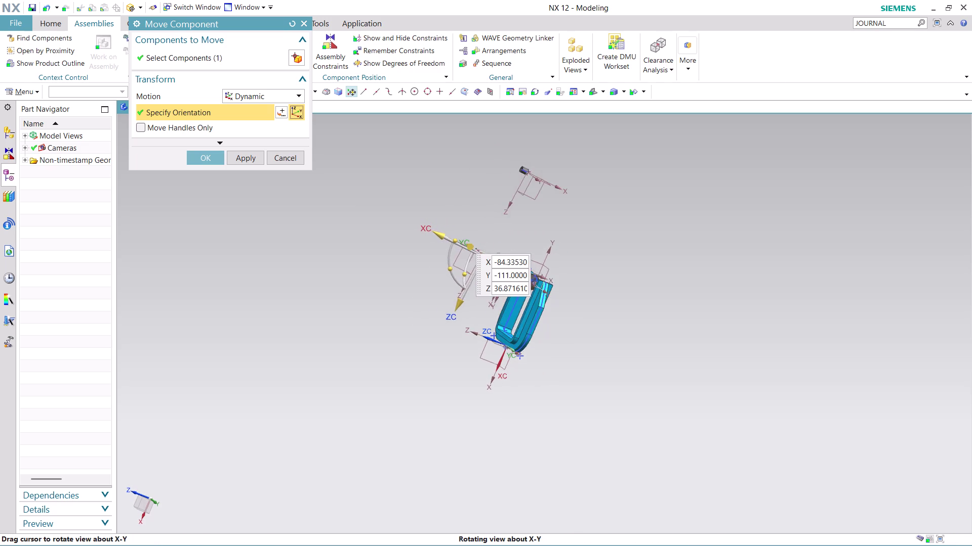
middle_drag(543, 234, 534, 263)
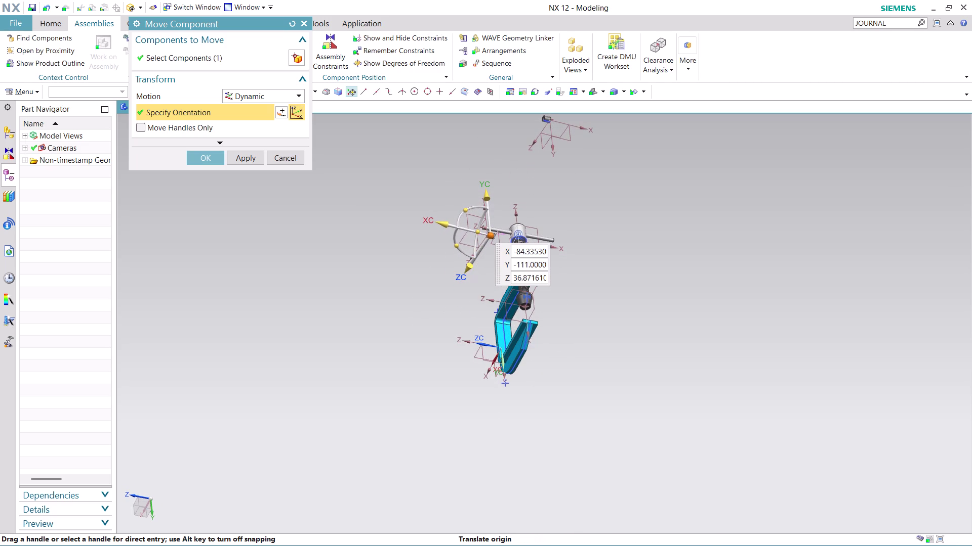
scroll(up, 3)
scroll(up, 3)
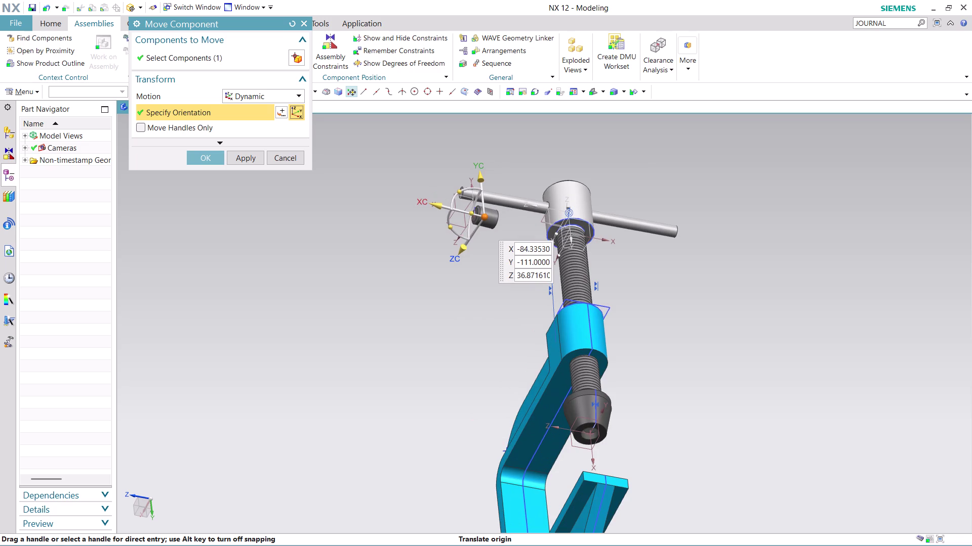
drag(438, 207, 406, 196)
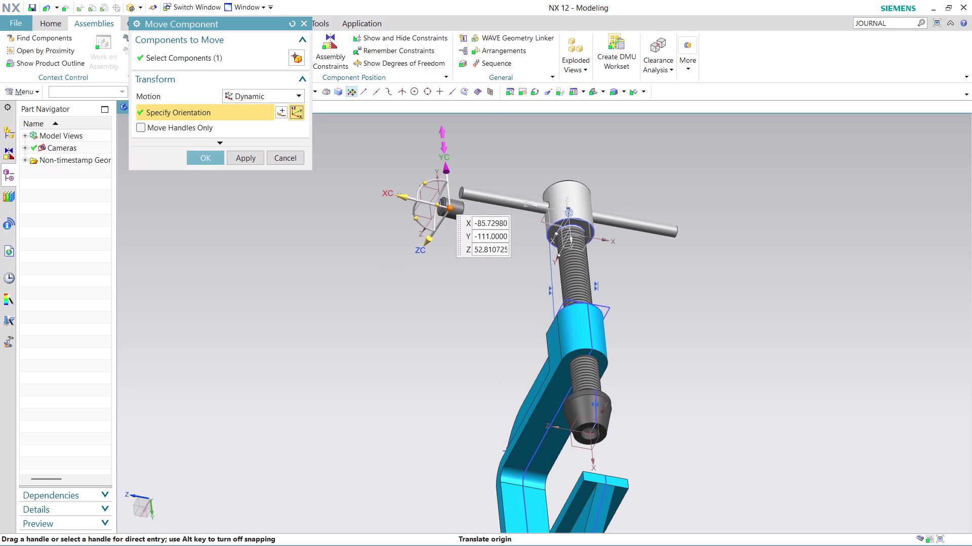
drag(453, 171, 445, 146)
drag(425, 223, 423, 225)
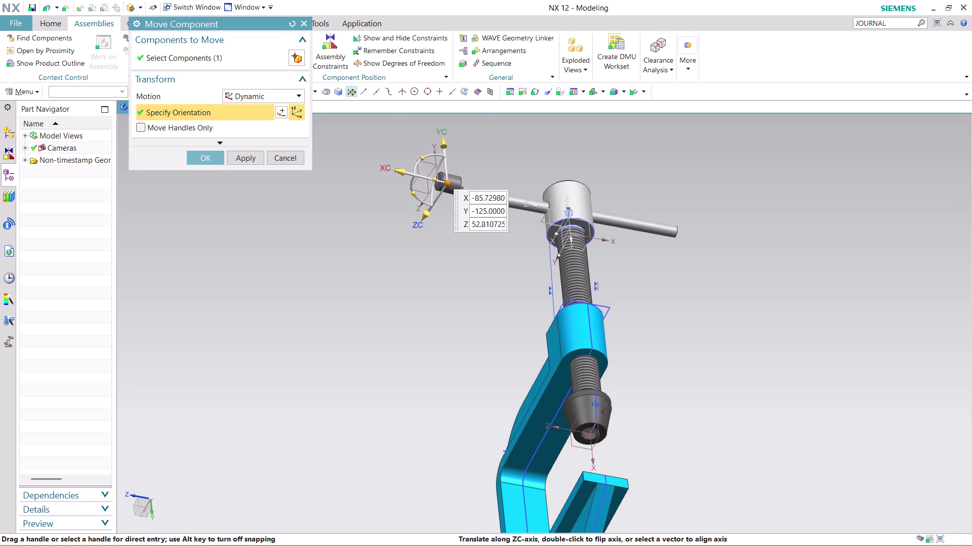
drag(423, 225, 427, 217)
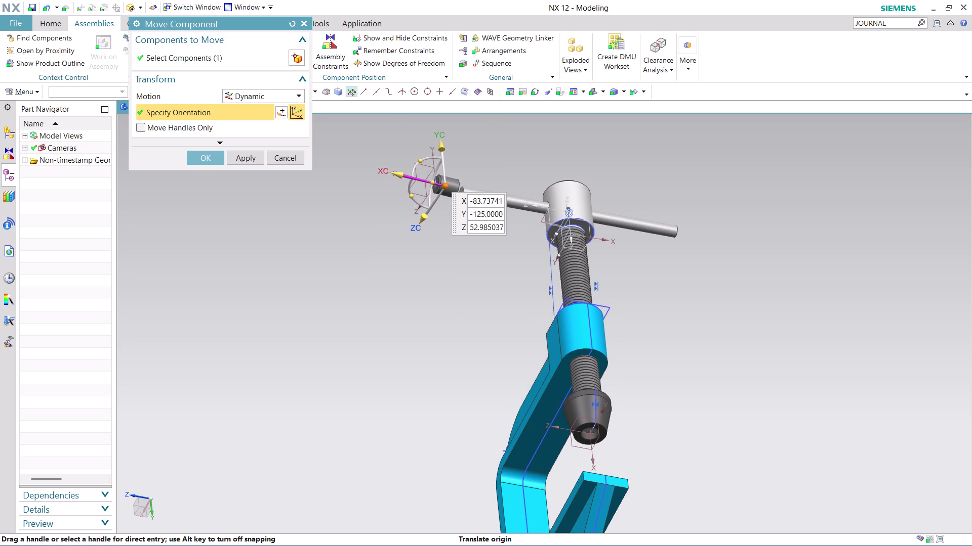
drag(397, 174, 356, 171)
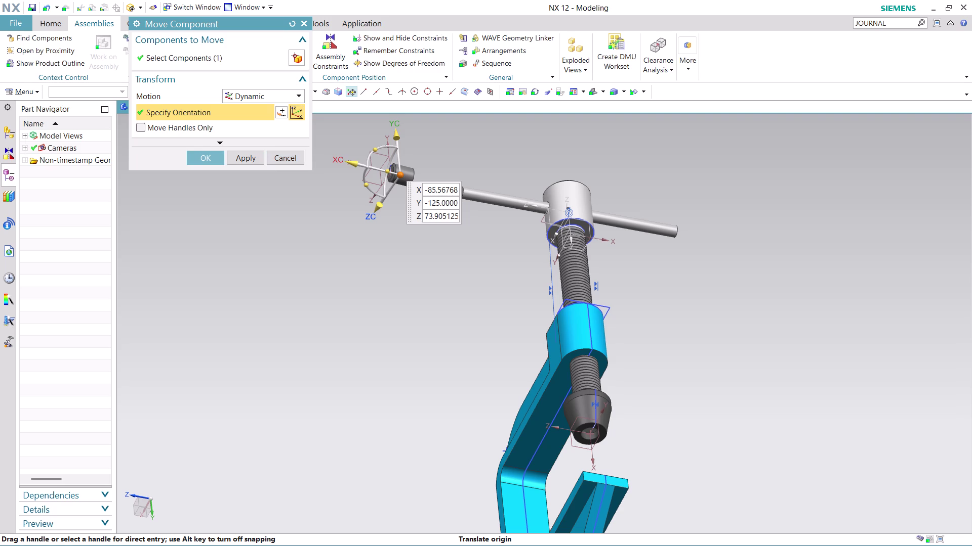
click(205, 153)
Zoom in on the loose cap and handle end, and launch Assembly Constraints.
scroll(down, 3)
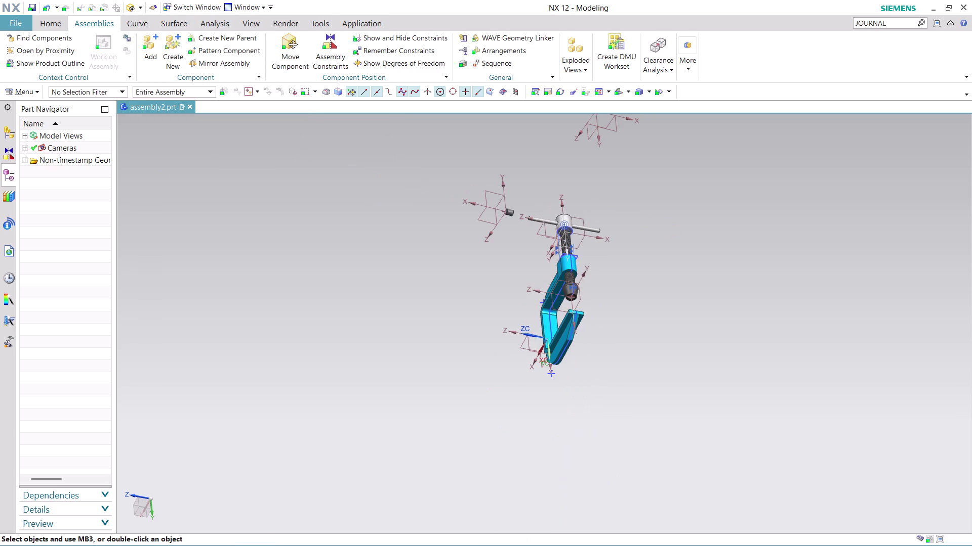
middle_drag(606, 210, 537, 179)
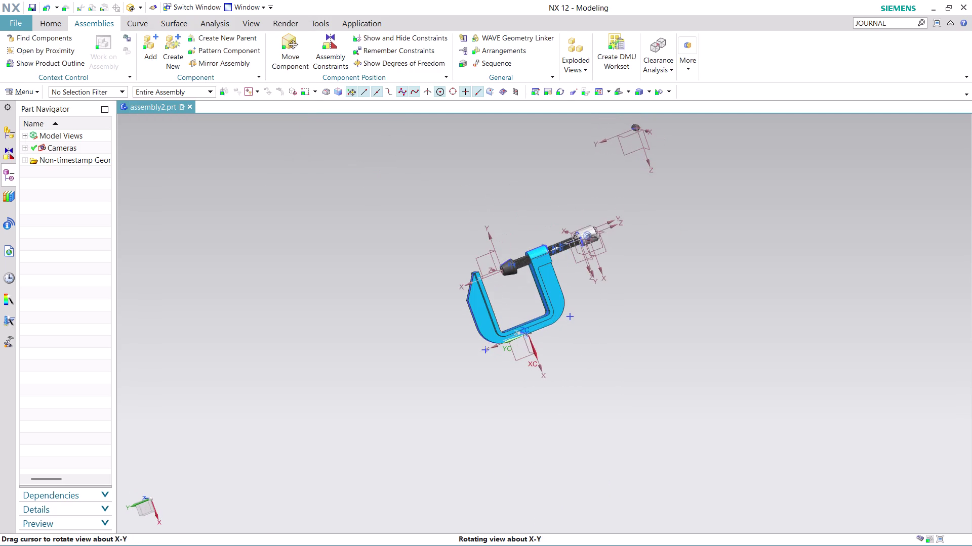
middle_drag(536, 179, 536, 193)
scroll(up, 3)
scroll(up, 3)
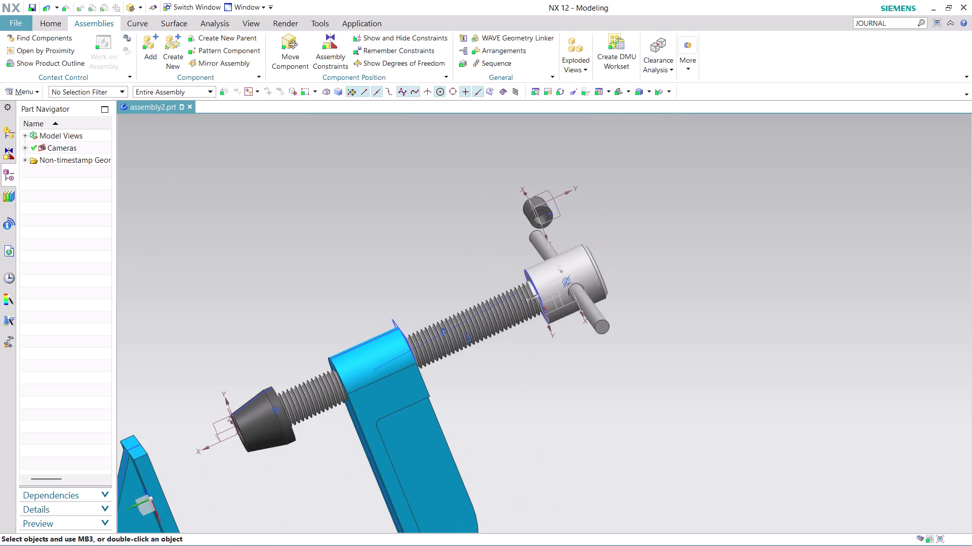
scroll(up, 3)
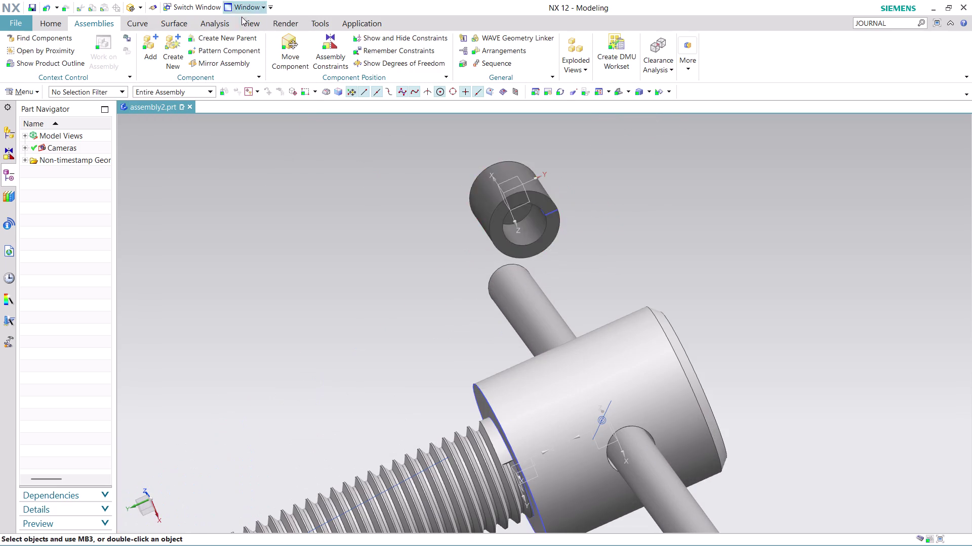
click(328, 41)
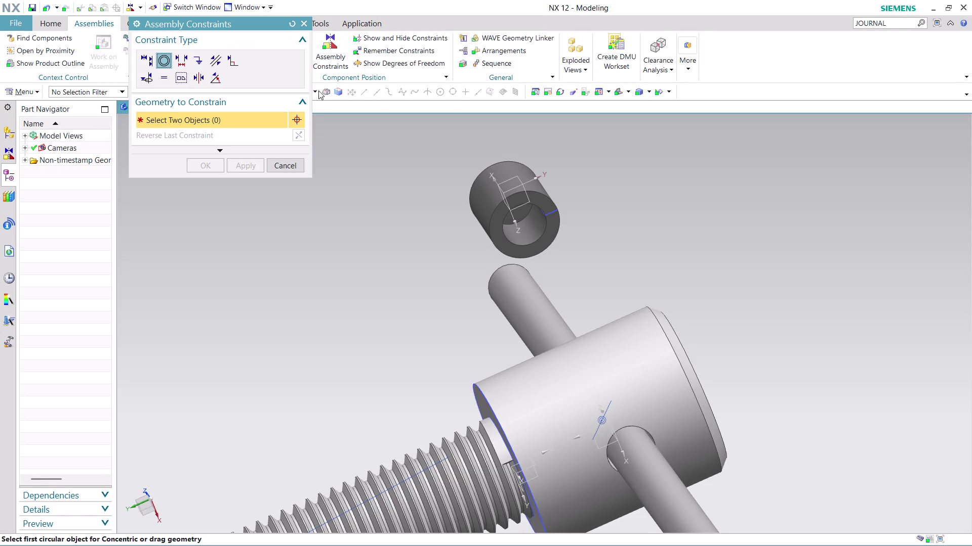
Apply a Touch Align pairing between the end cap's inner face and a handle-end face.
click(144, 60)
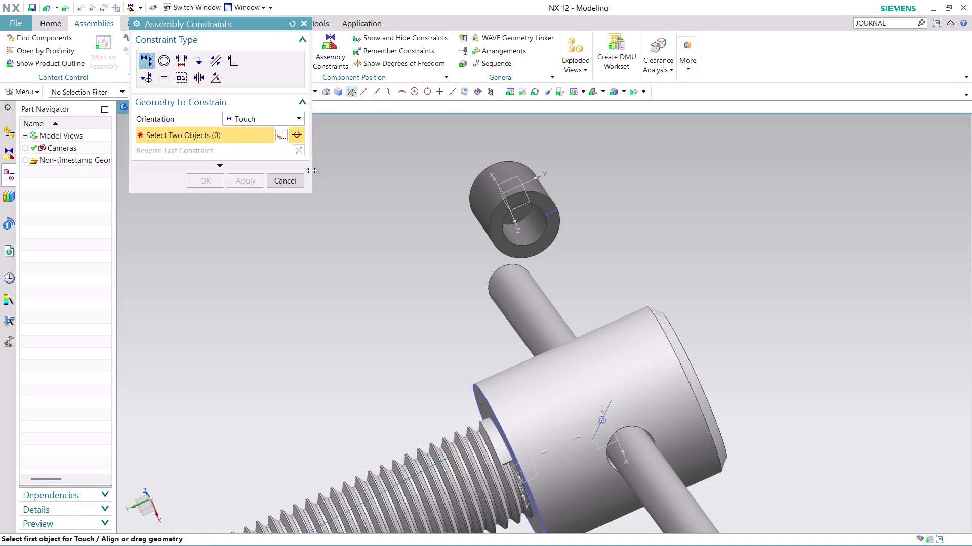
click(522, 217)
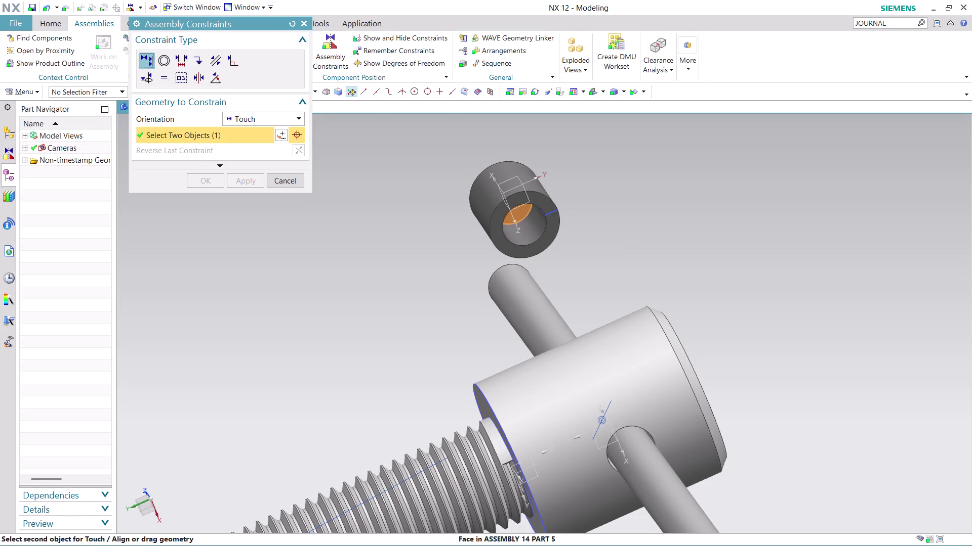
middle_drag(555, 237, 569, 257)
scroll(down, 3)
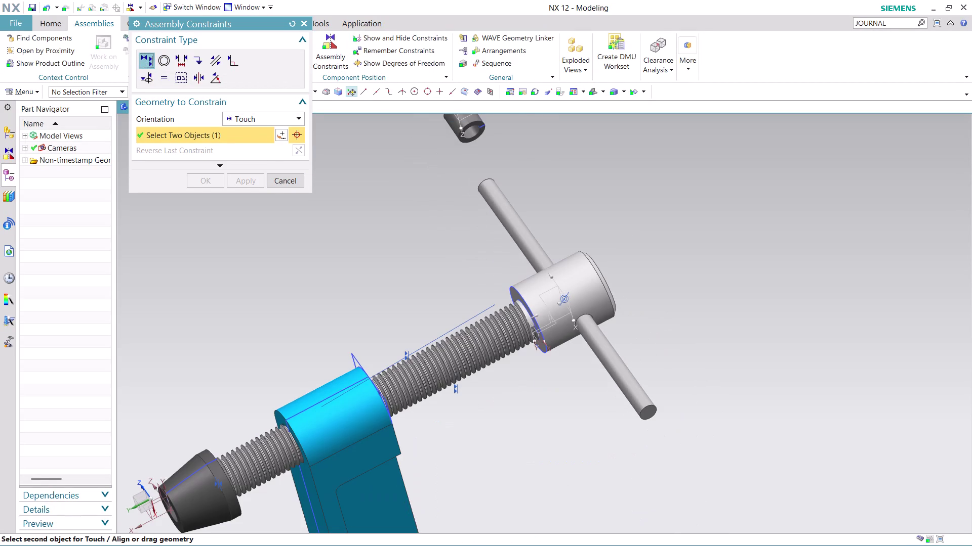
middle_drag(539, 168, 567, 212)
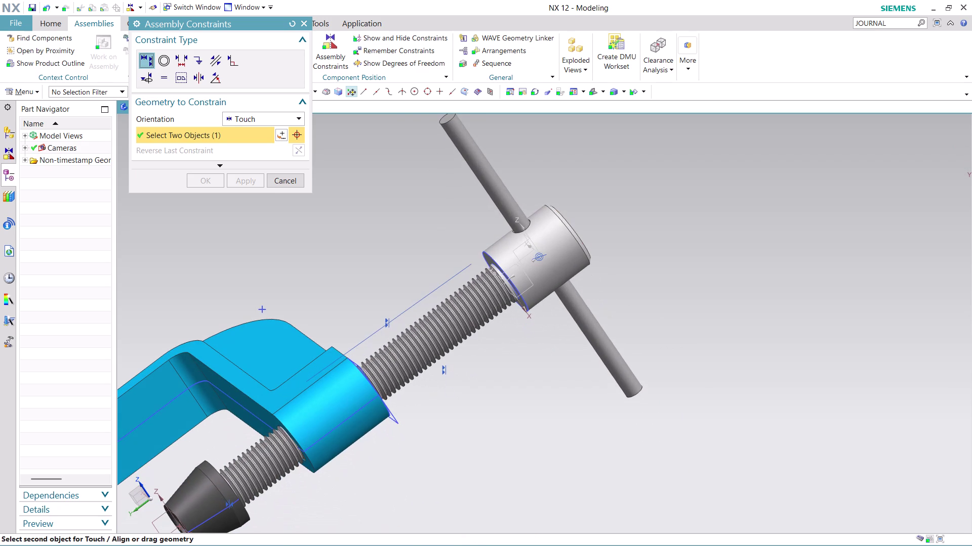
scroll(up, 3)
scroll(down, 3)
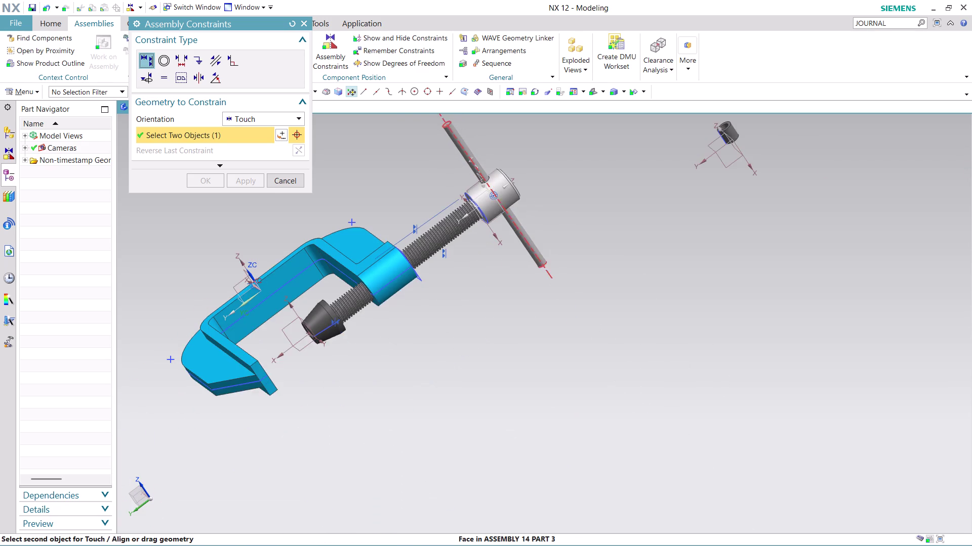
scroll(up, 3)
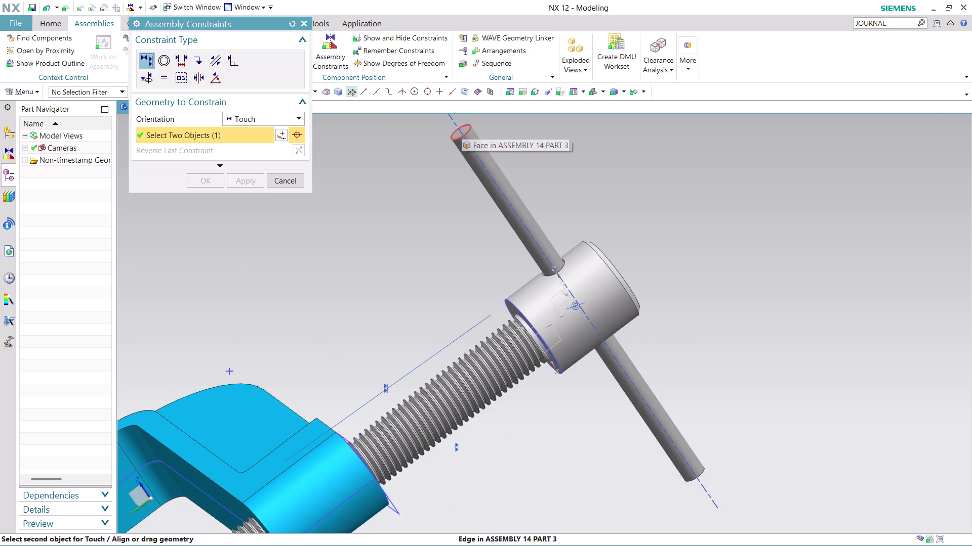
scroll(up, 3)
click(469, 146)
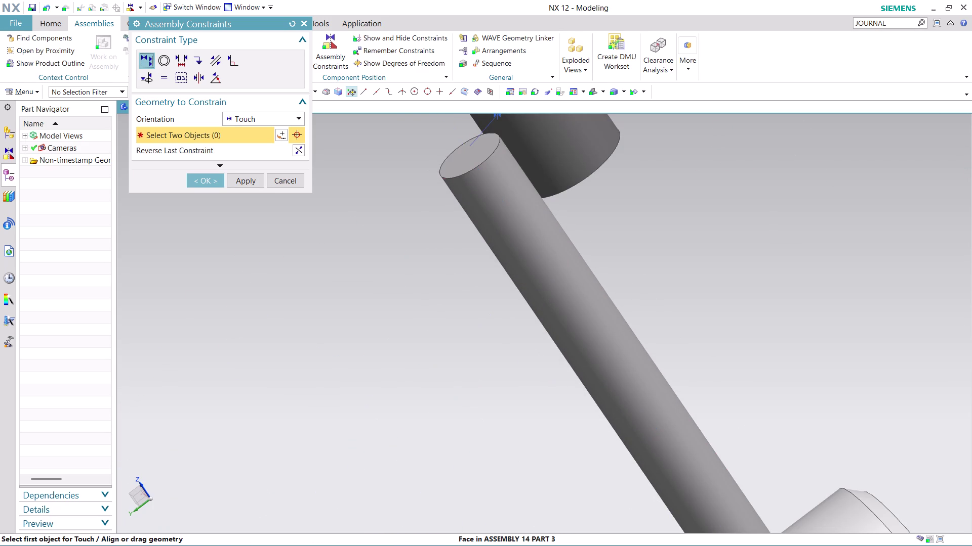
Select the T-handle rod as the first constraint object.
scroll(down, 3)
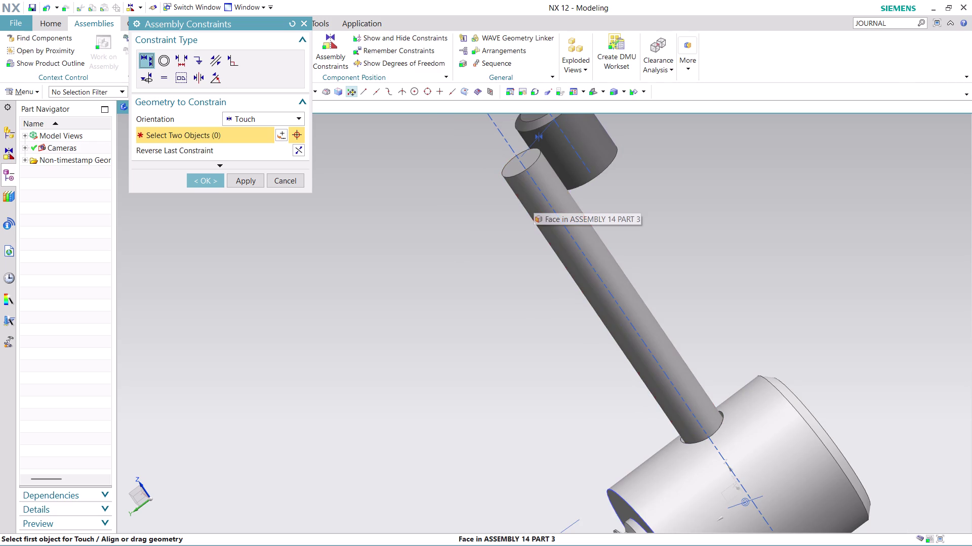
click(541, 203)
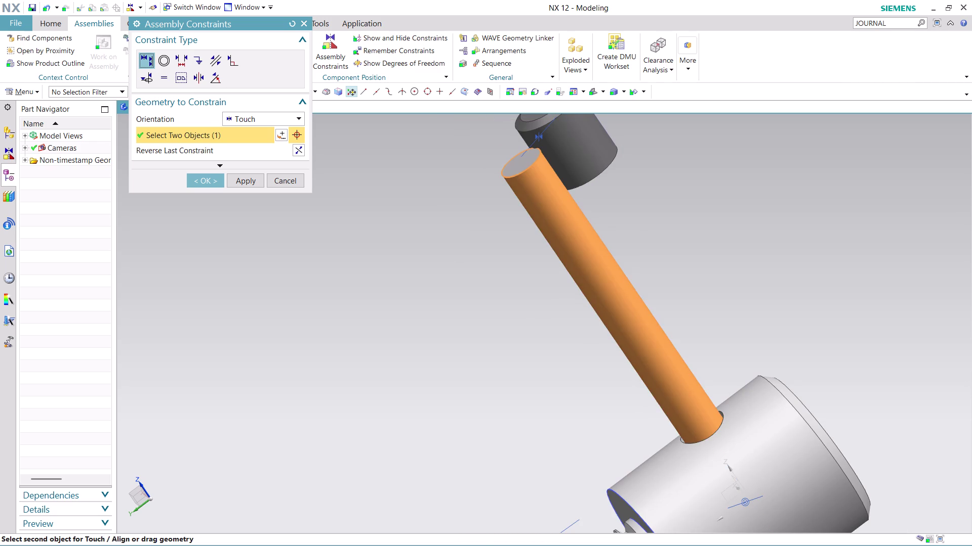
middle_drag(642, 202, 611, 163)
scroll(down, 3)
scroll(down, 3)
scroll(down, 3)
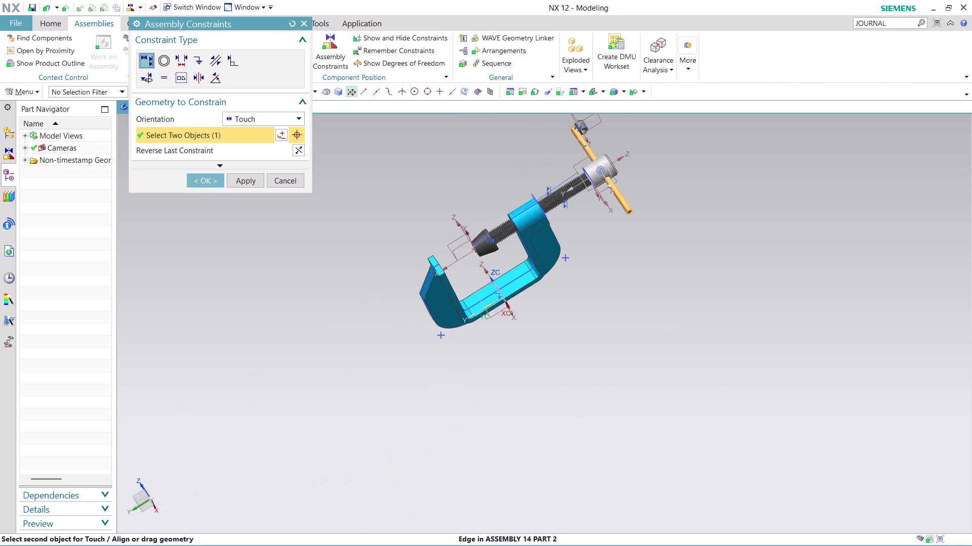
scroll(down, 3)
scroll(up, 3)
scroll(up, 3)
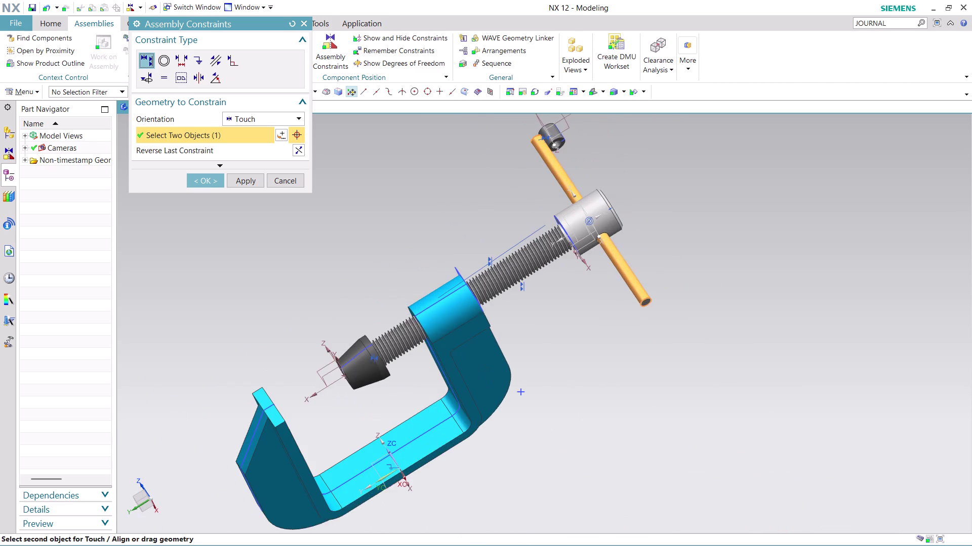
scroll(up, 3)
middle_drag(548, 165, 534, 145)
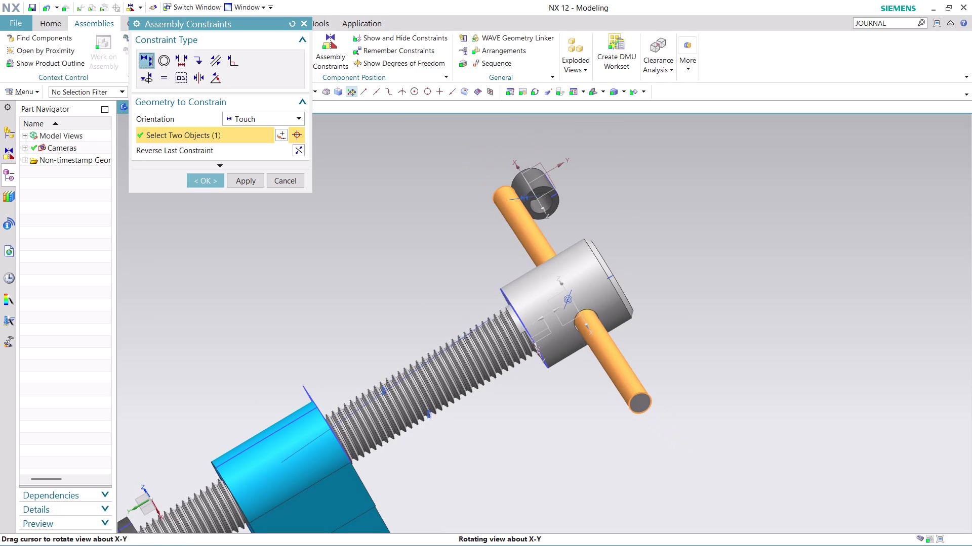
Pick the end cap, undo the pending Touch selections, and switch to Concentric.
click(547, 204)
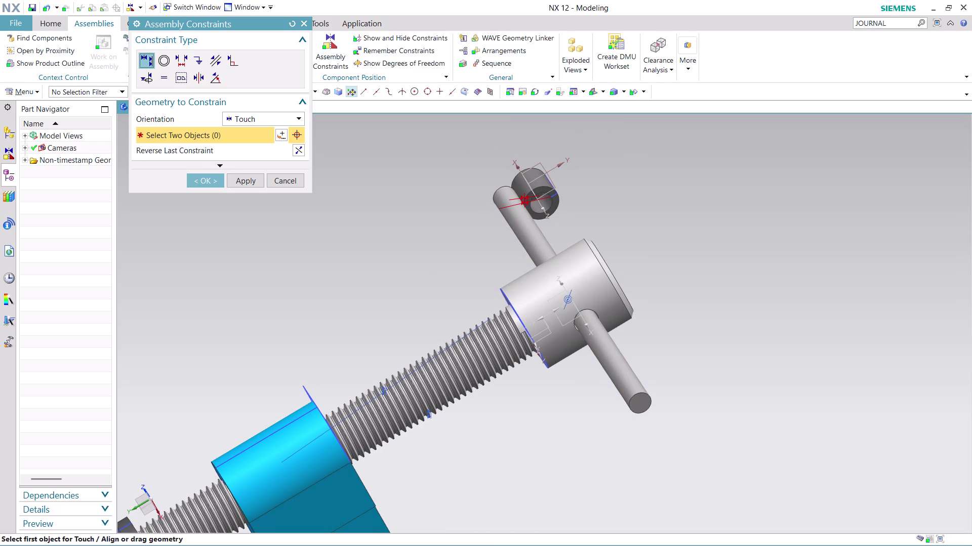
key(ctrl+z)
key(ctrl+z)
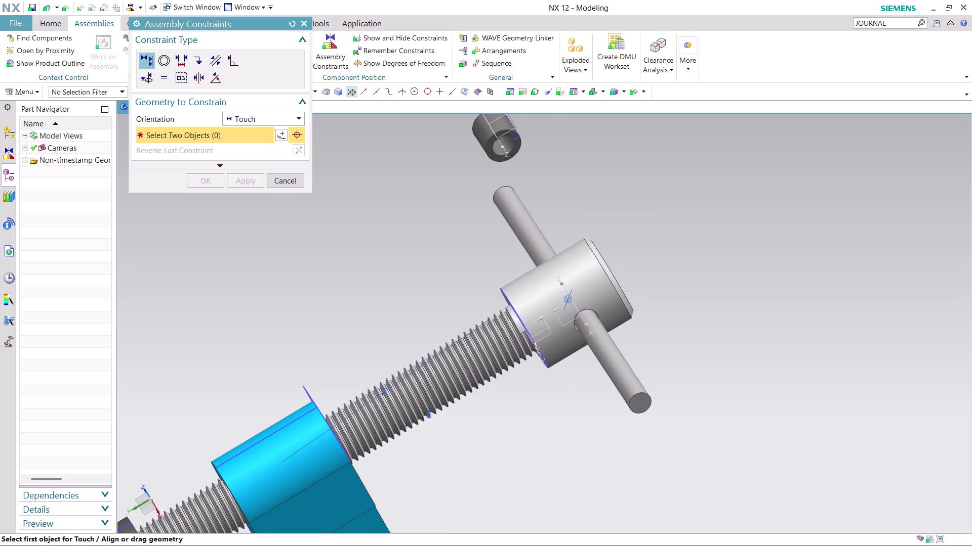
click(165, 60)
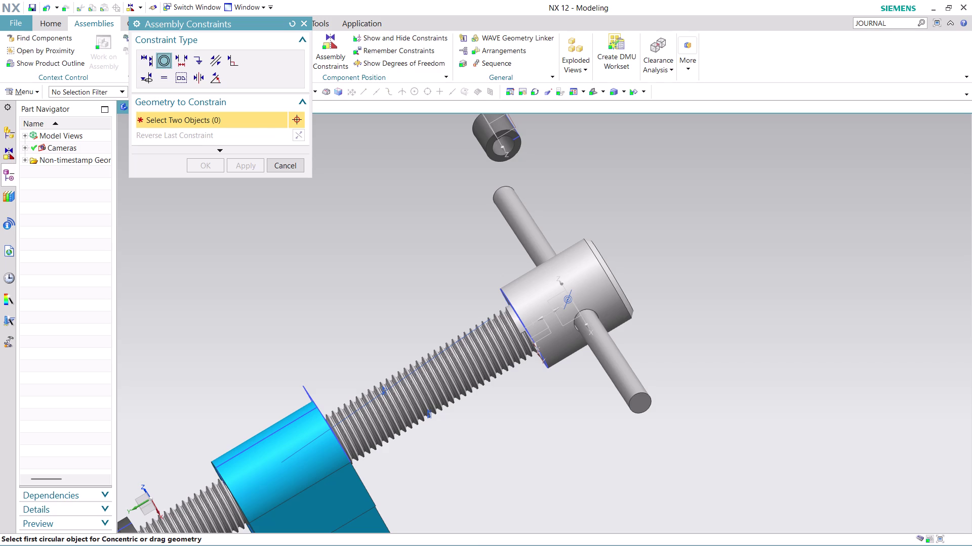
Make the first end cap's circular edge concentric with the handle end's edge.
middle_drag(567, 179, 562, 171)
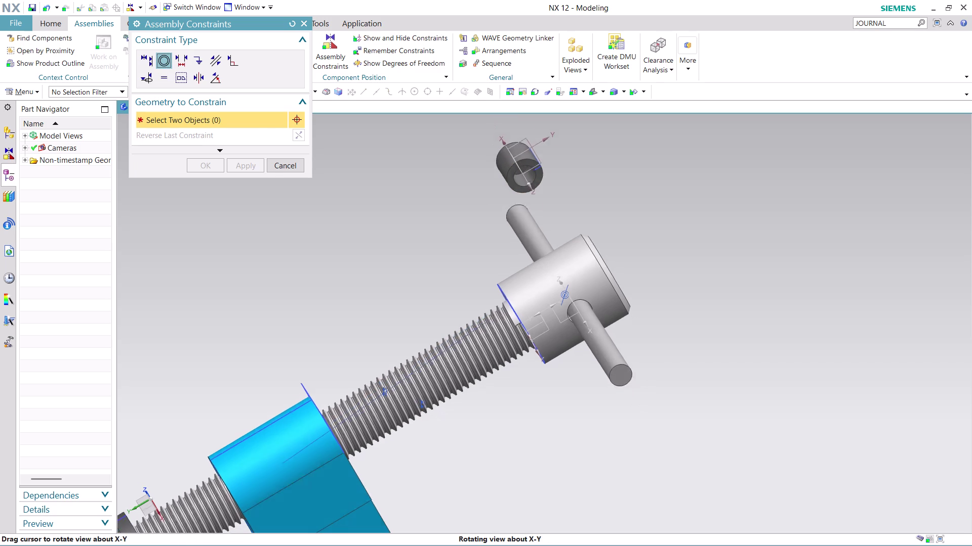
middle_drag(562, 172, 557, 166)
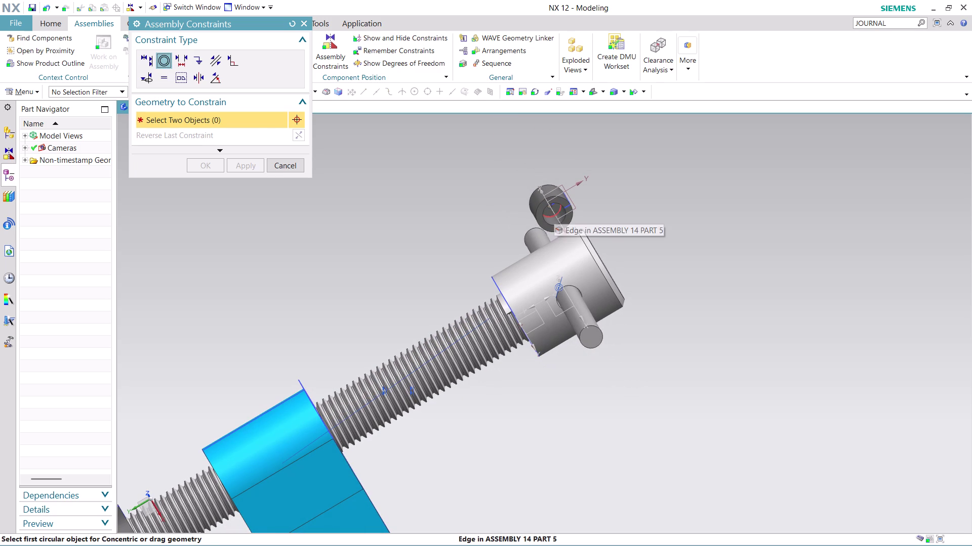
click(556, 214)
middle_drag(597, 205, 609, 213)
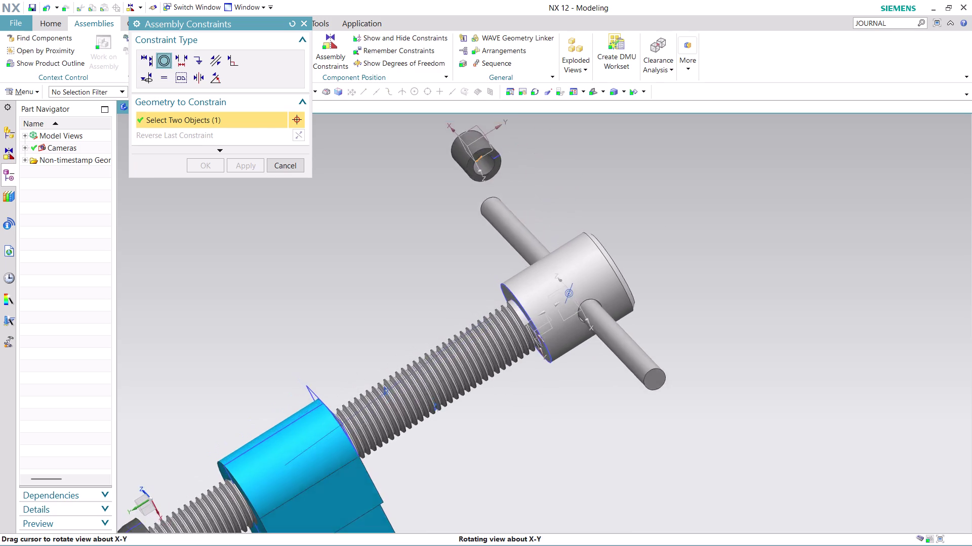
middle_drag(610, 213, 629, 240)
scroll(down, 3)
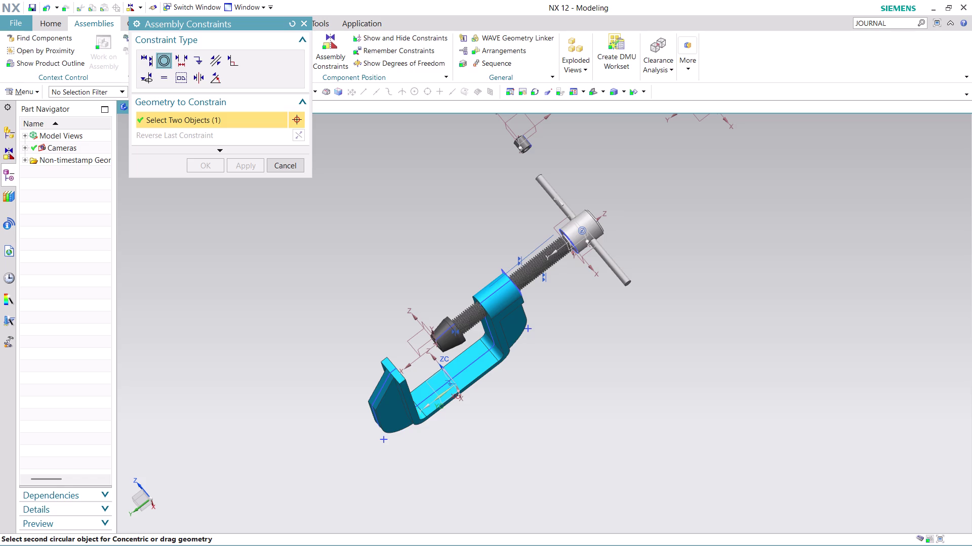
scroll(up, 3)
middle_drag(529, 175, 547, 199)
click(482, 195)
middle_drag(570, 213, 548, 183)
Make the second end cap concentric with the handle's other end.
scroll(down, 3)
scroll(down, 3)
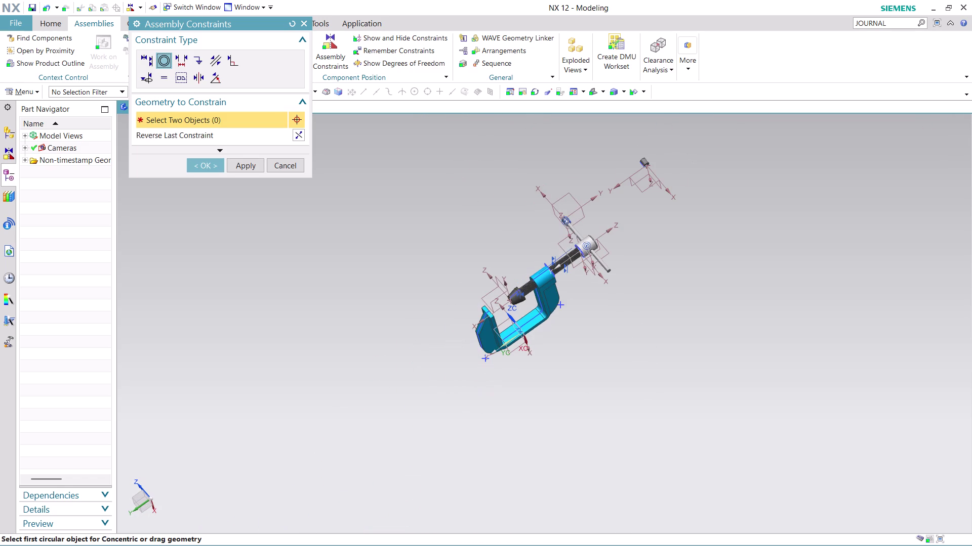
scroll(up, 3)
middle_drag(639, 141, 673, 200)
scroll(up, 3)
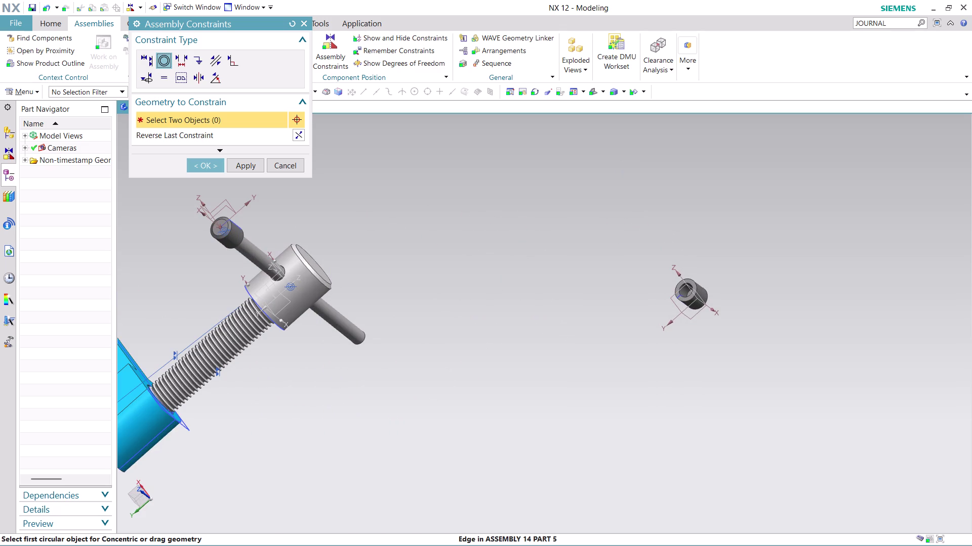
click(693, 292)
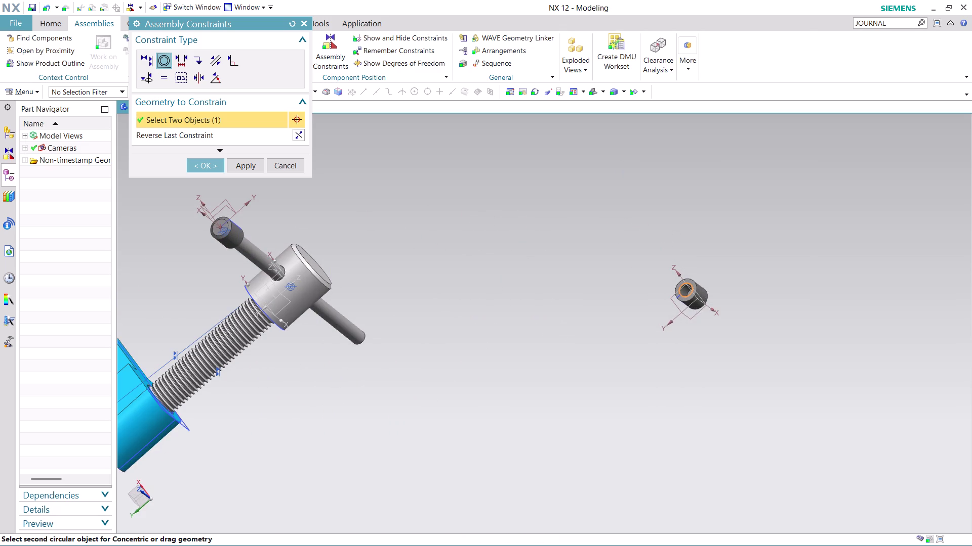
middle_drag(381, 363, 339, 258)
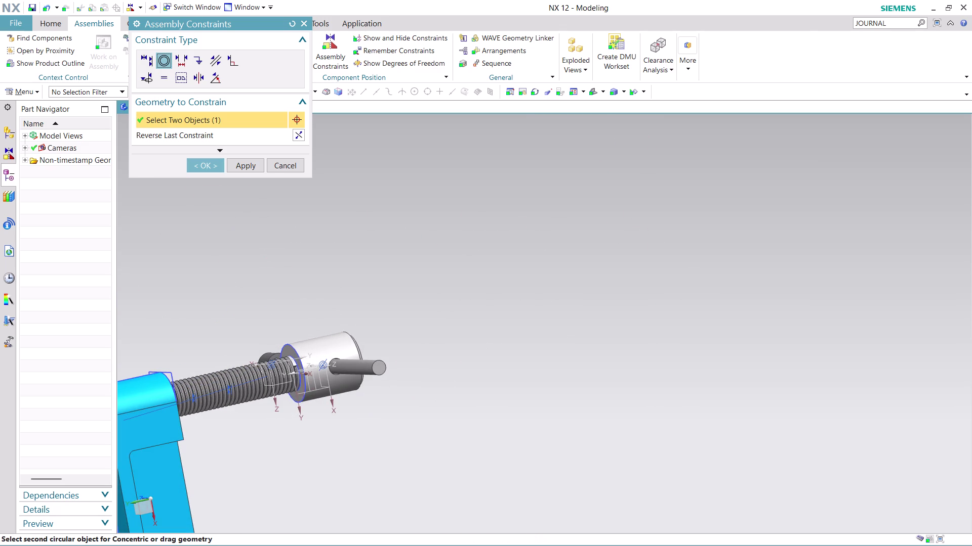
click(379, 359)
Check the caps near the clamp jaw and close Assembly Constraints.
middle_drag(434, 319, 293, 345)
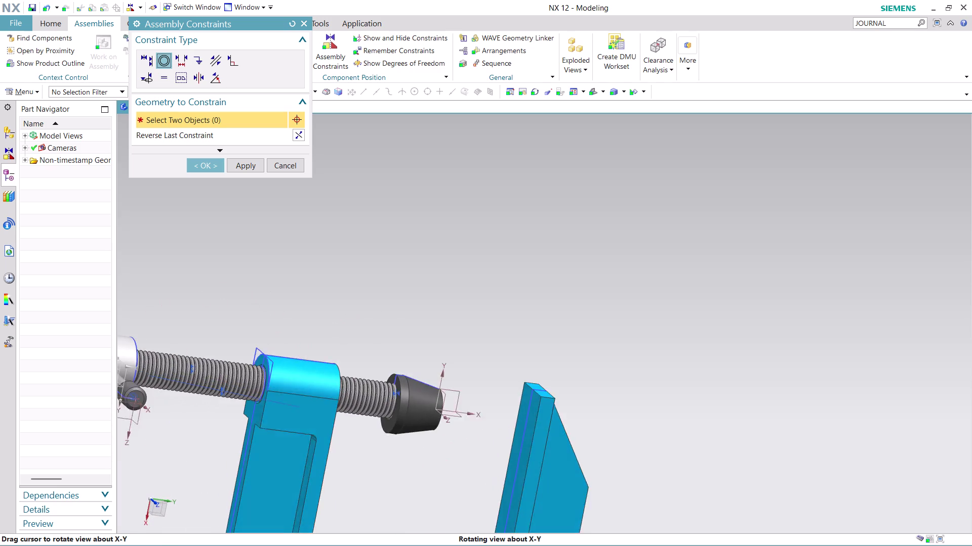
middle_drag(293, 345, 292, 349)
scroll(down, 3)
scroll(up, 3)
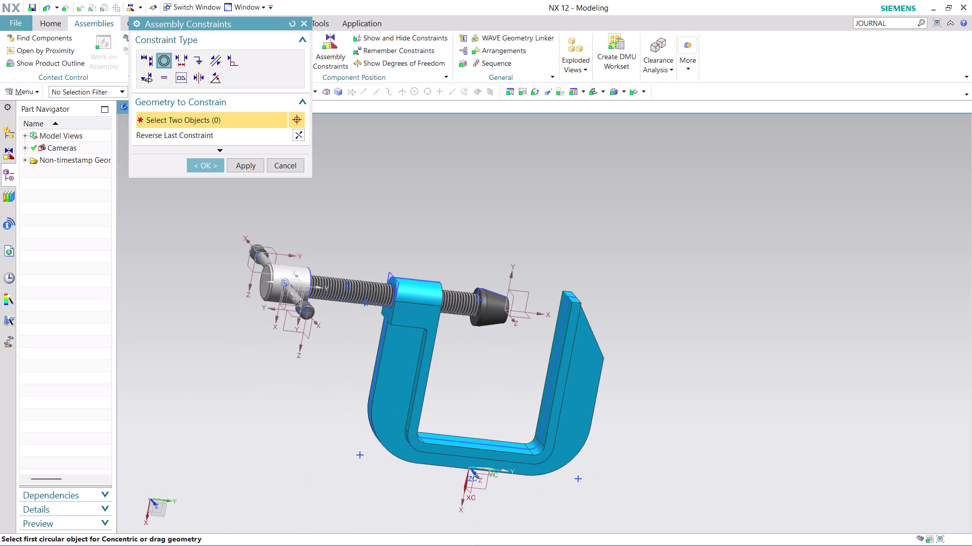
click(199, 163)
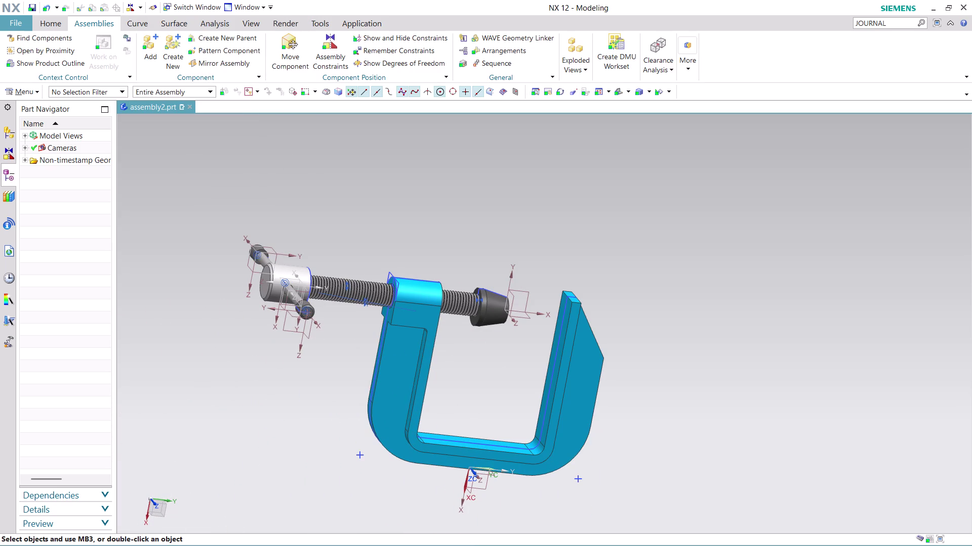
middle_drag(309, 228, 320, 257)
scroll(down, 3)
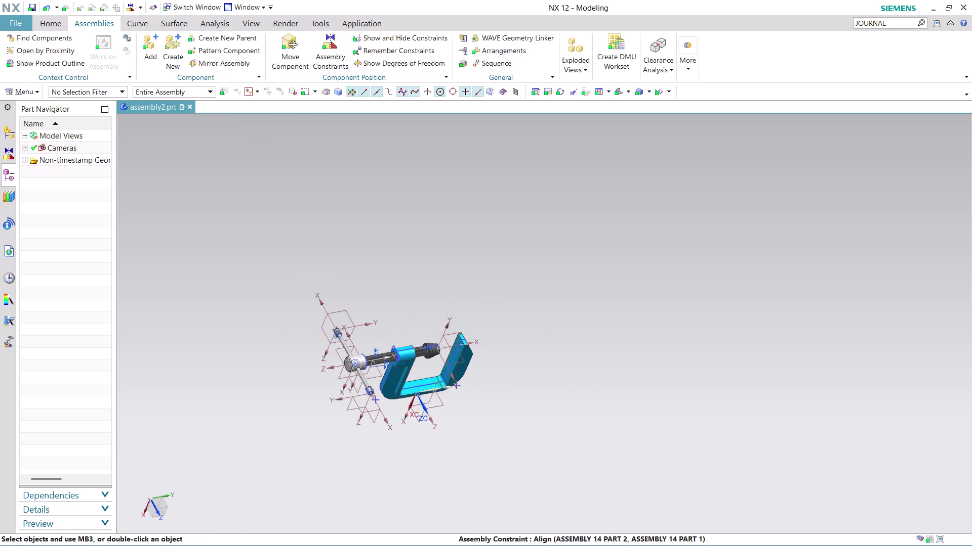
scroll(up, 3)
middle_drag(613, 408, 615, 381)
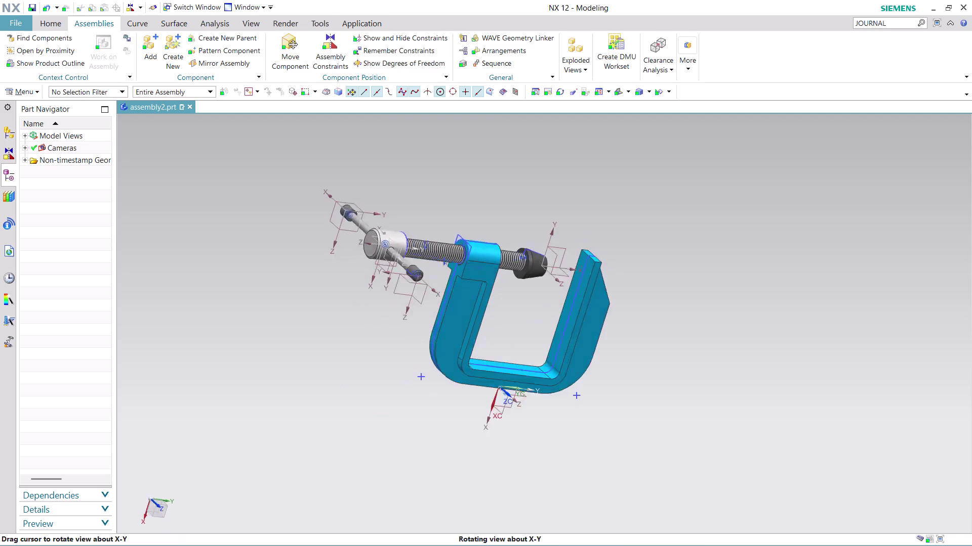
middle_drag(615, 381, 608, 381)
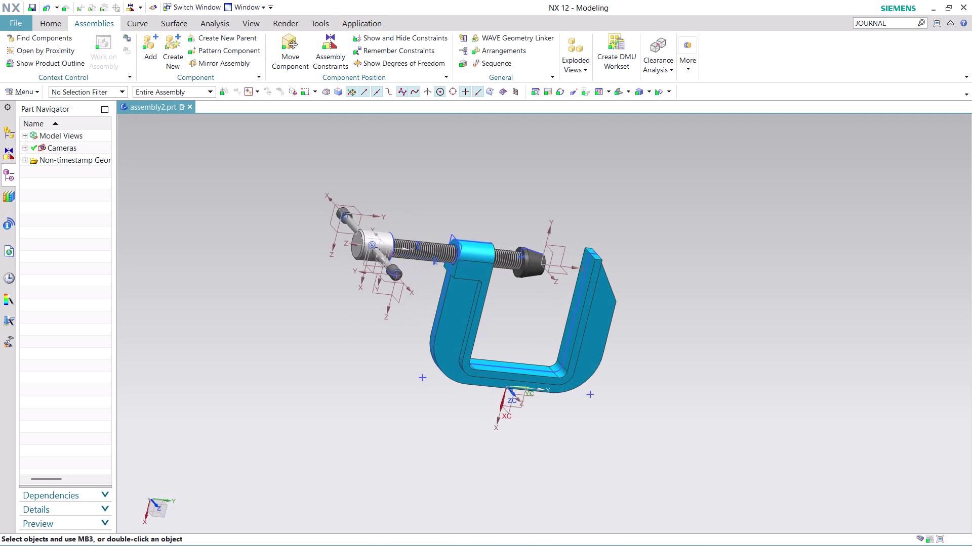
scroll(up, 3)
scroll(up, 3)
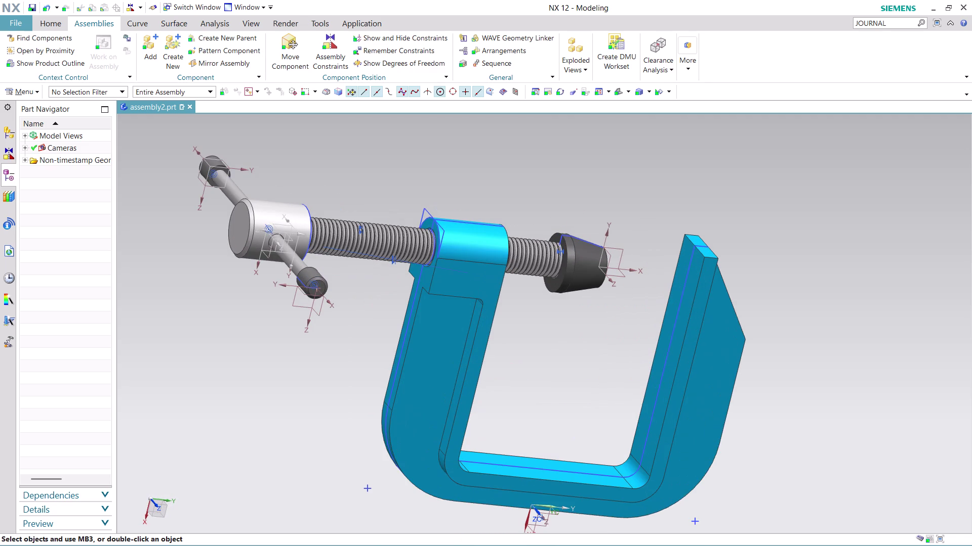
middle_drag(780, 438, 802, 397)
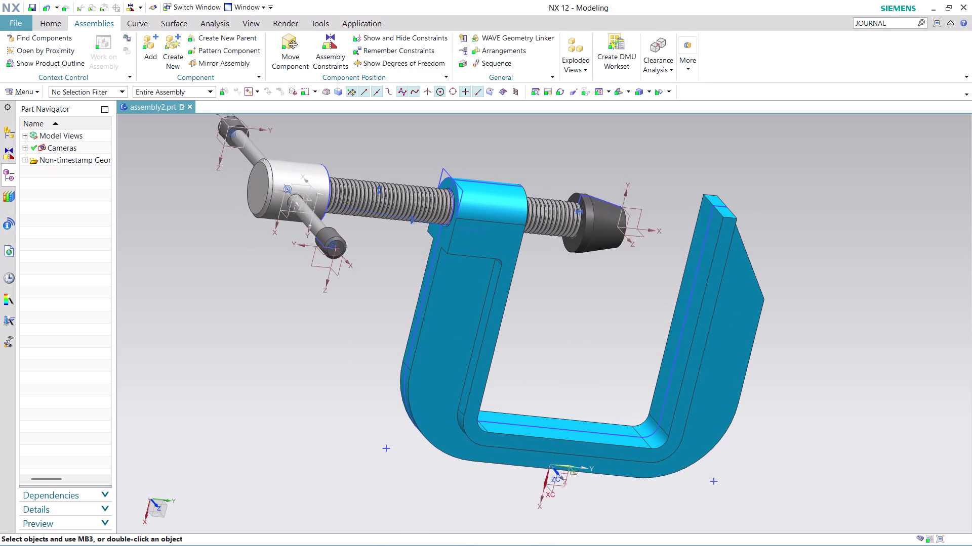
middle_drag(802, 398, 803, 420)
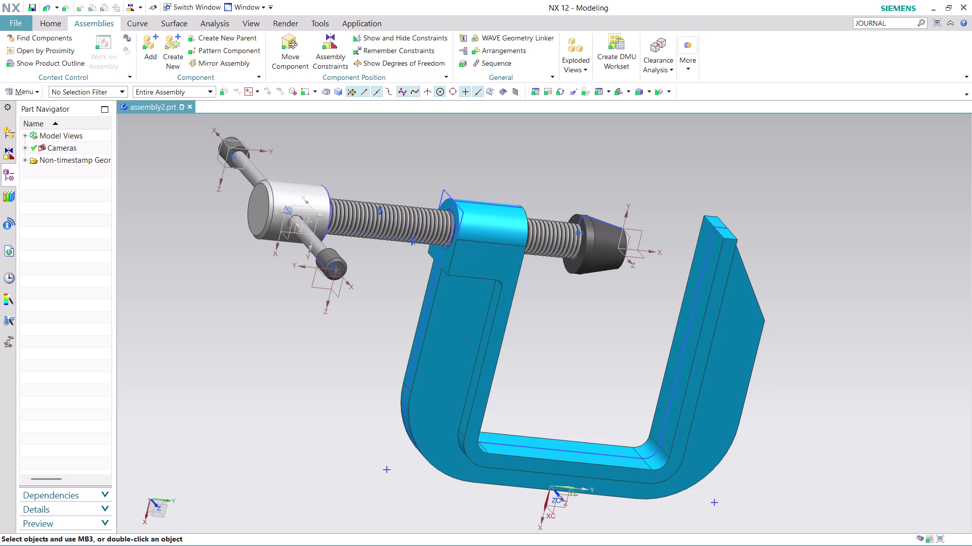
scroll(up, 3)
scroll(down, 3)
scroll(up, 3)
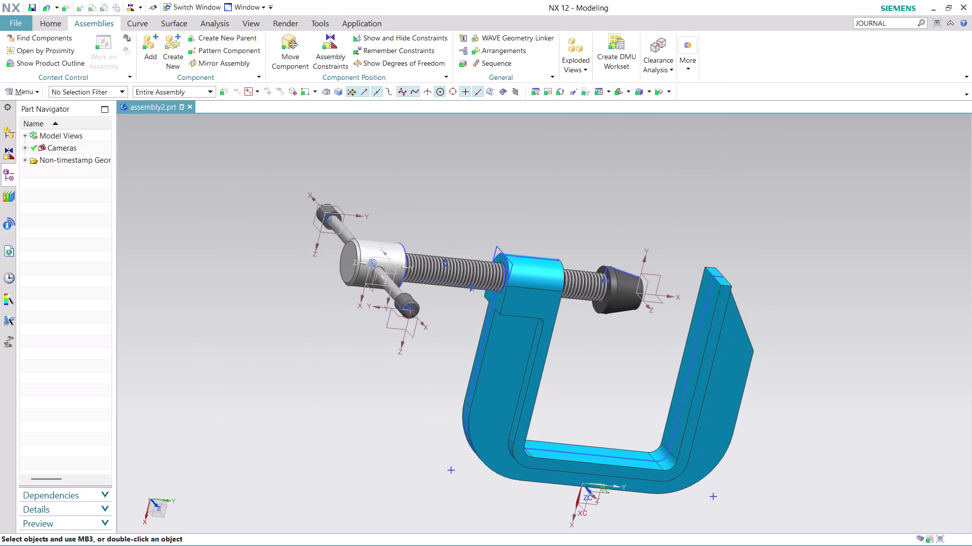
middle_drag(784, 477, 769, 442)
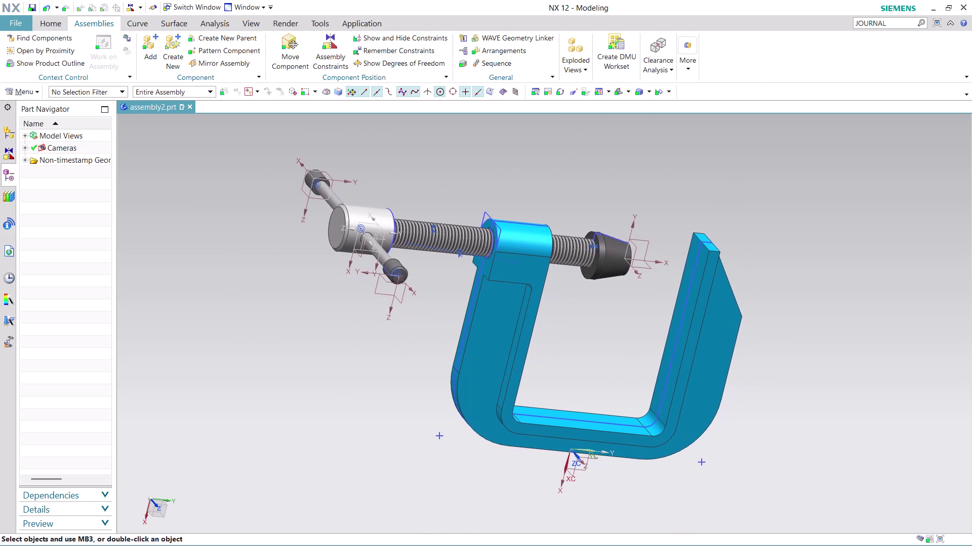
middle_drag(769, 443, 744, 446)
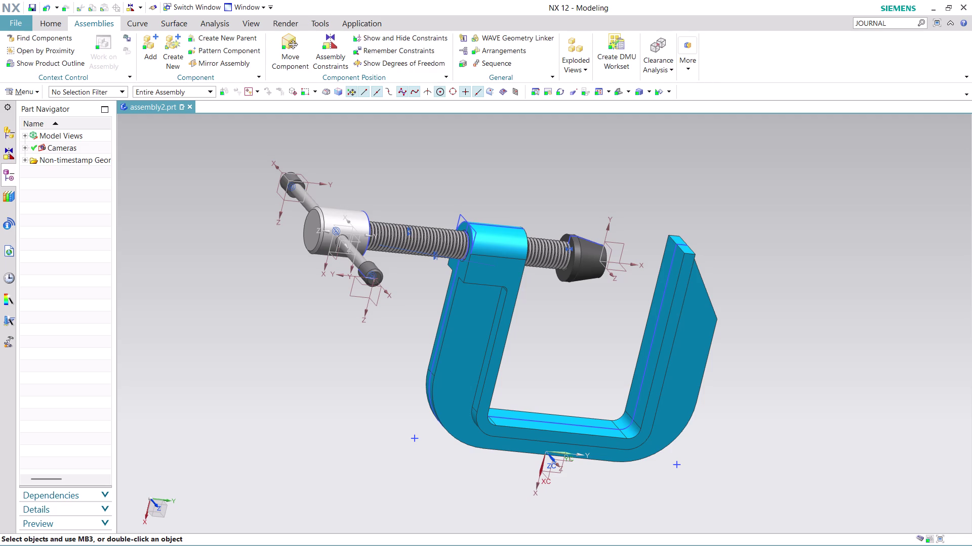
middle_drag(748, 388, 741, 359)
middle_drag(730, 349, 735, 366)
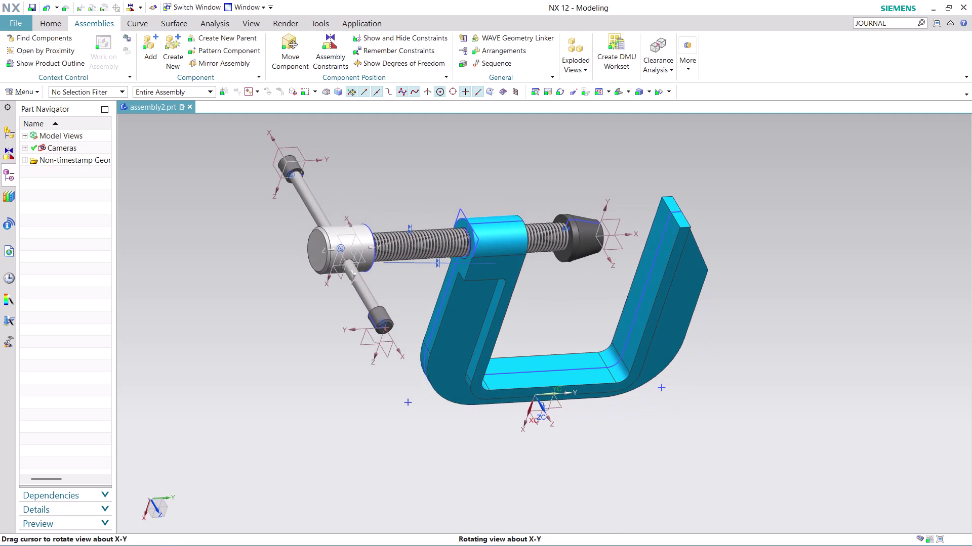
middle_drag(734, 367, 735, 367)
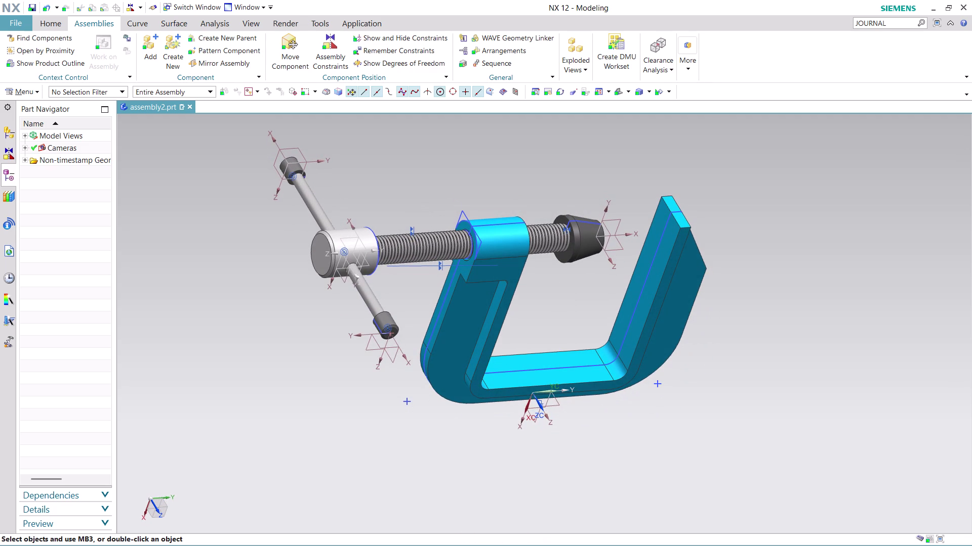
scroll(up, 3)
scroll(down, 3)
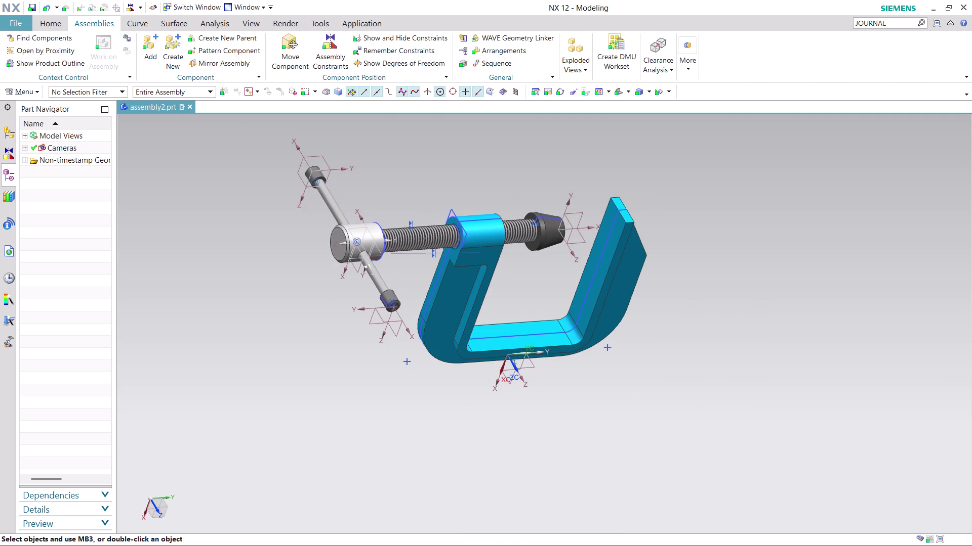
middle_drag(438, 179, 445, 207)
scroll(up, 3)
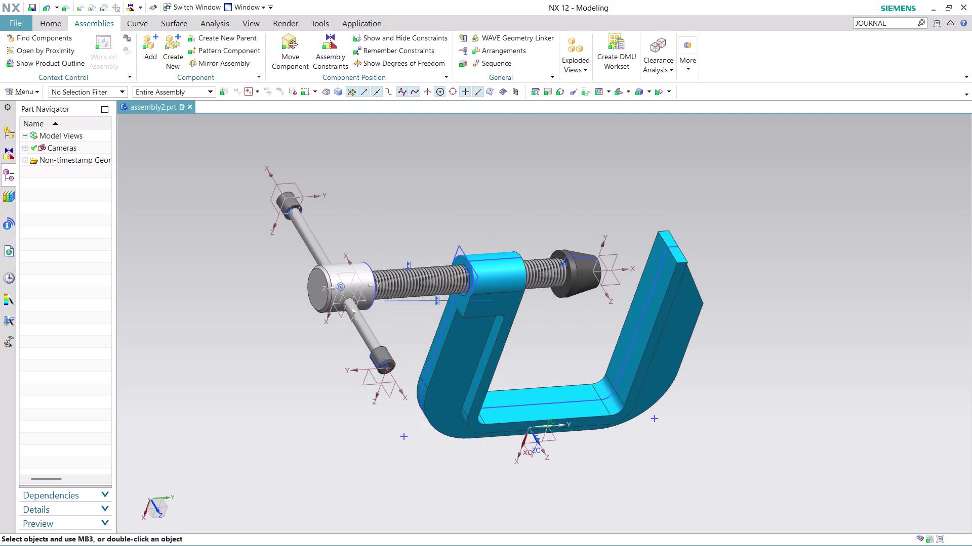
click(896, 22)
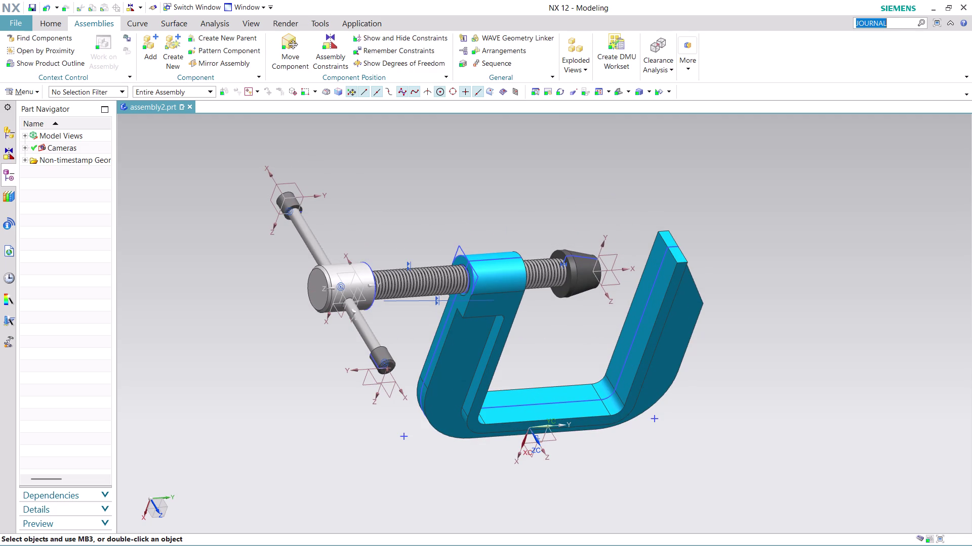
Search the Command Finder for JOURNAL commands.
key(Return)
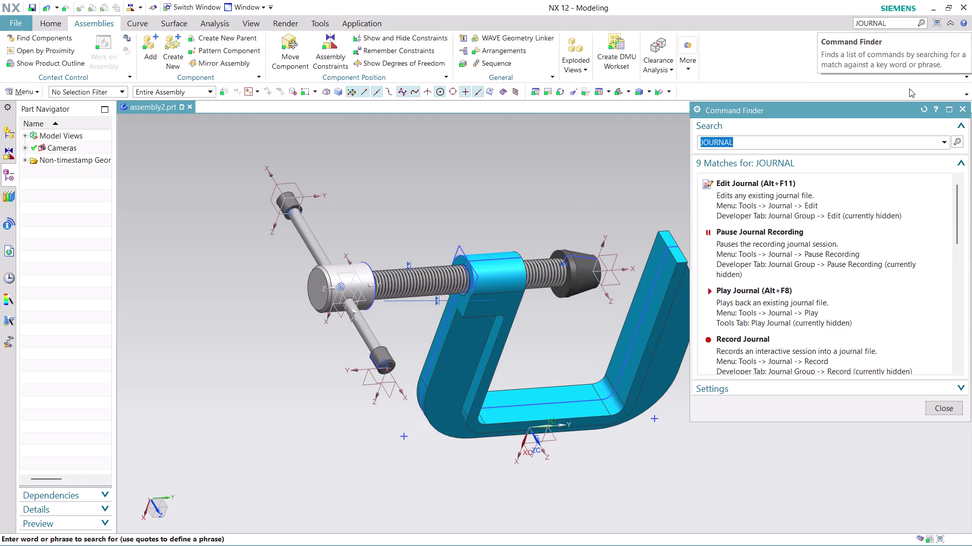
scroll(down, 3)
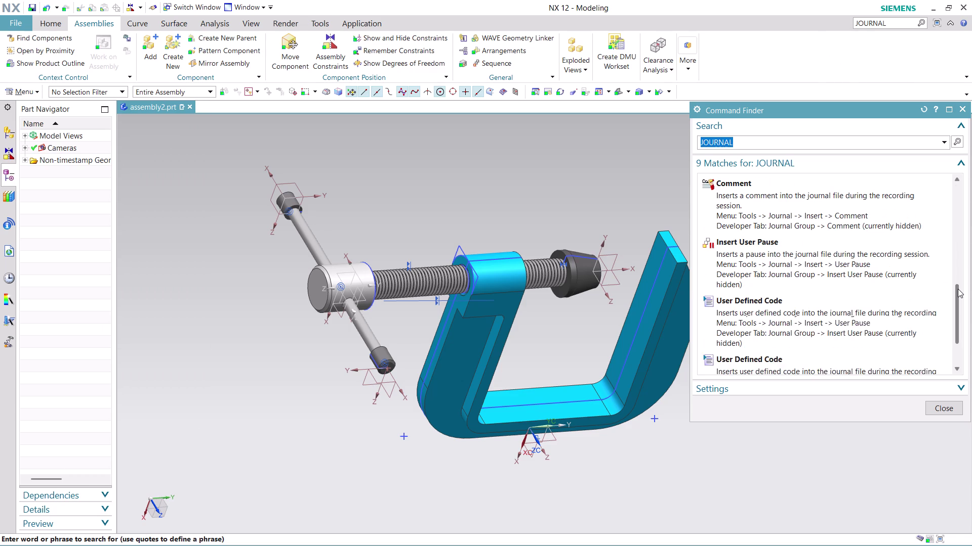
scroll(up, 3)
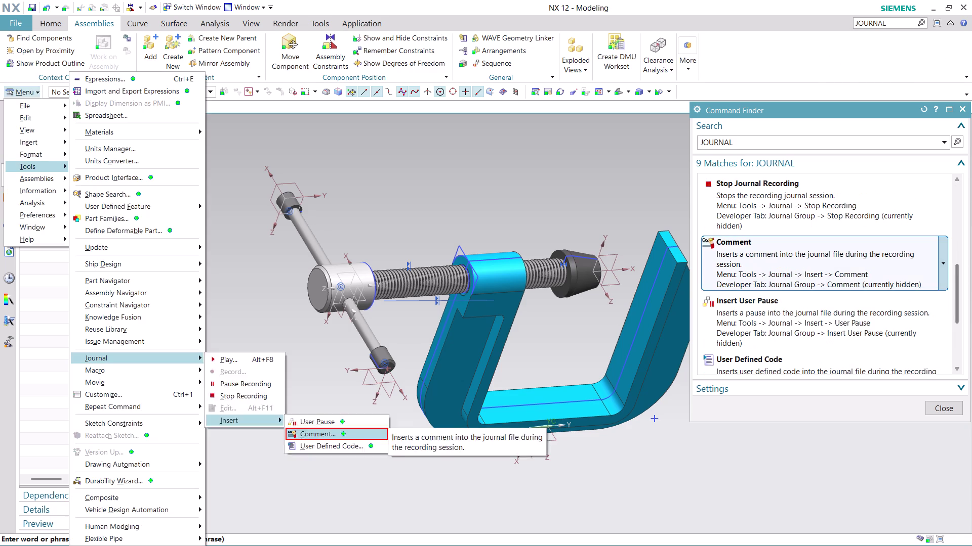
scroll(up, 3)
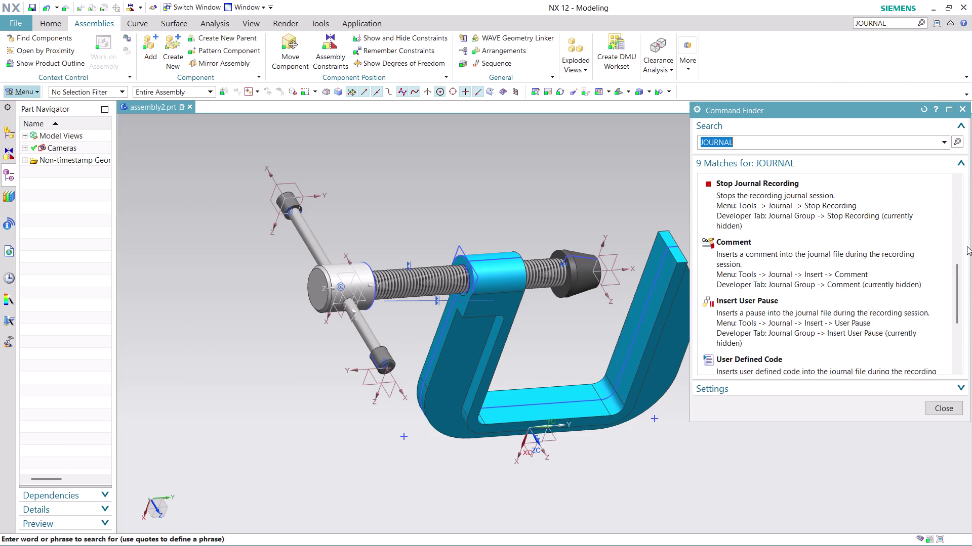
scroll(up, 3)
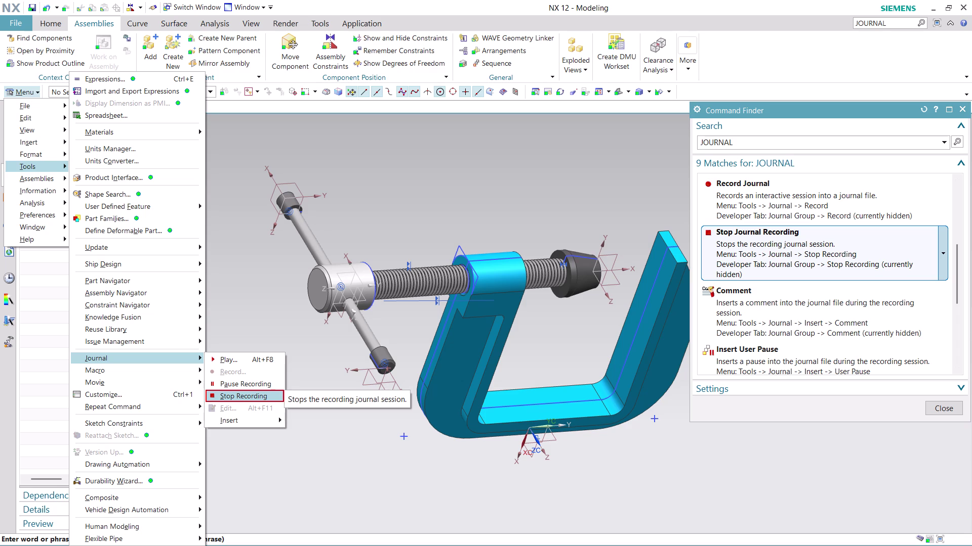
Stop the journal recording and close the Command Finder.
click(749, 253)
click(748, 253)
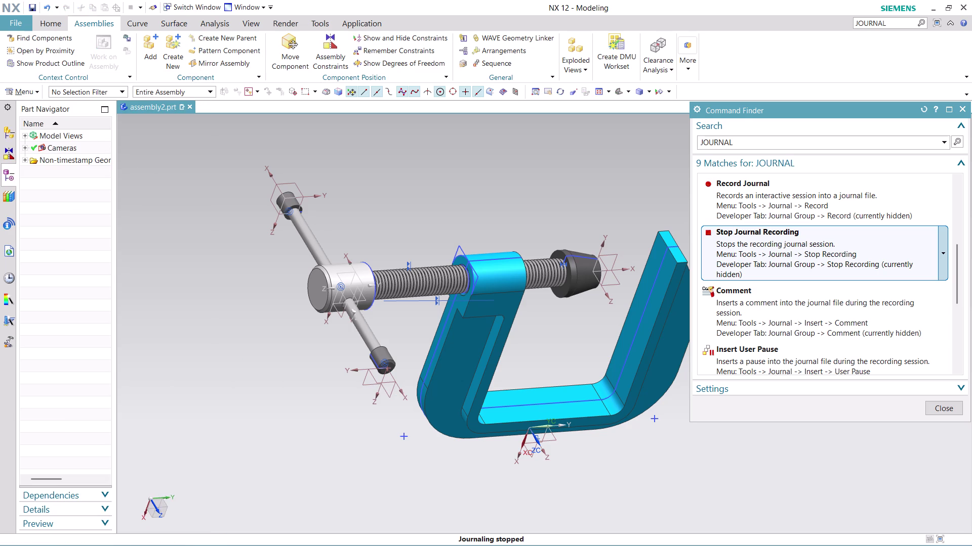
click(749, 253)
click(948, 408)
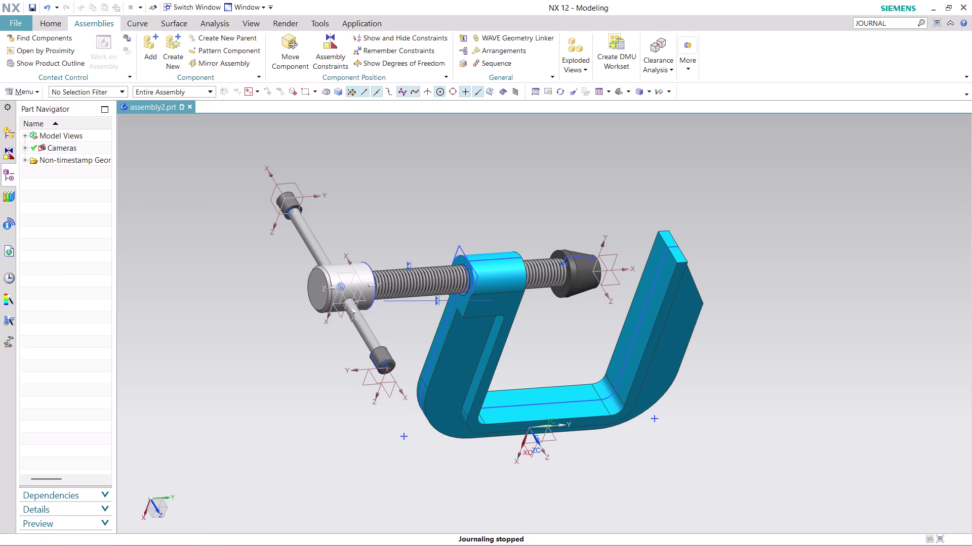
key(ctrl+s)
Enter 'ASSEMBLY 14' as the new file name and confirm both save dialogs.
click(446, 404)
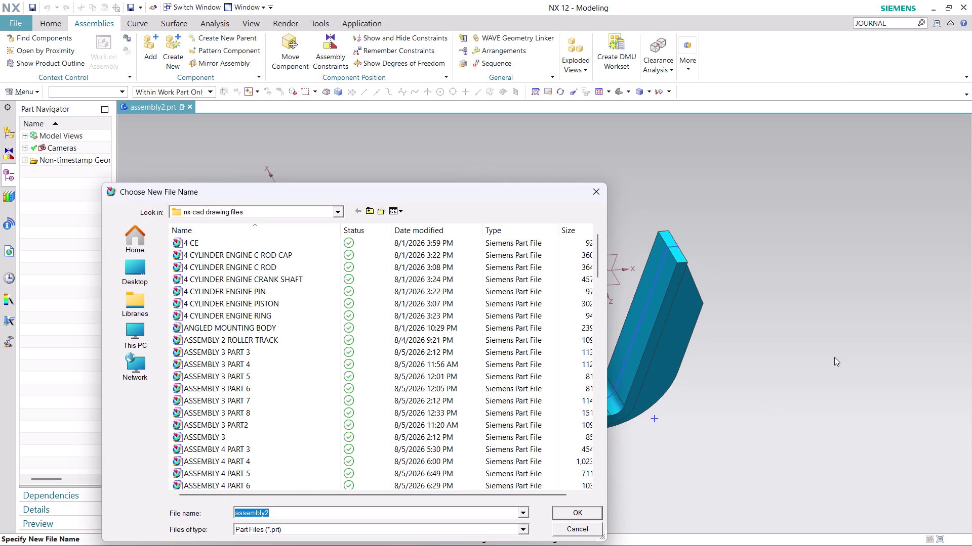
text(ASSEM)
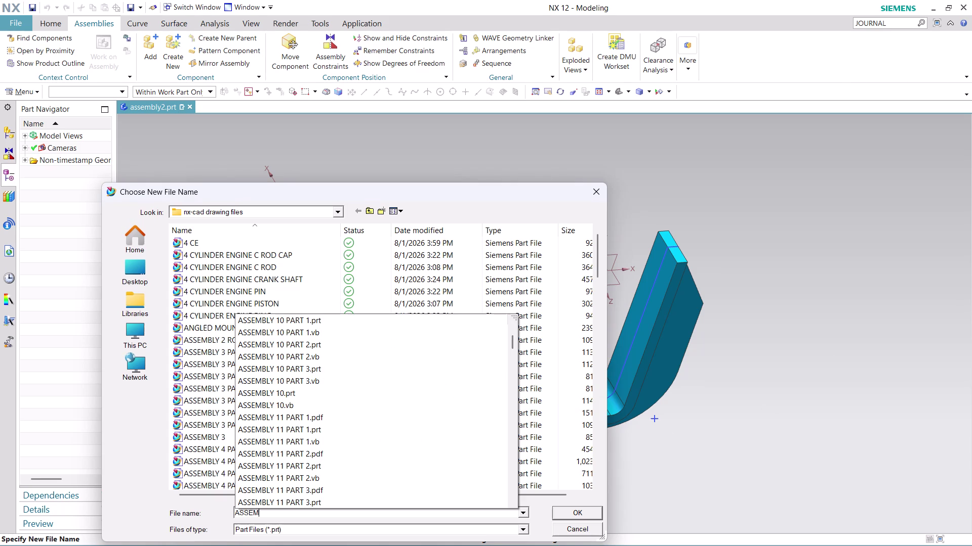
text(BLY)
key(space)
text(14)
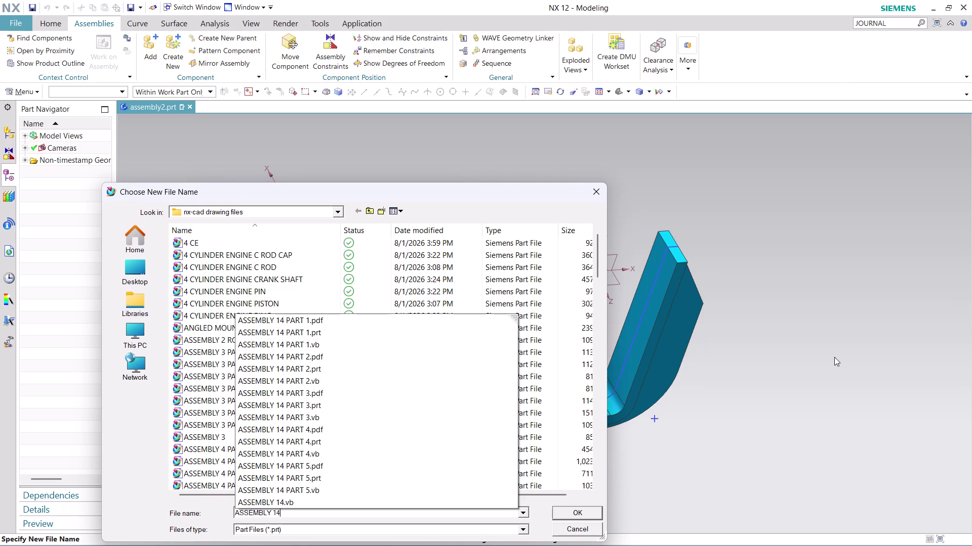
click(542, 519)
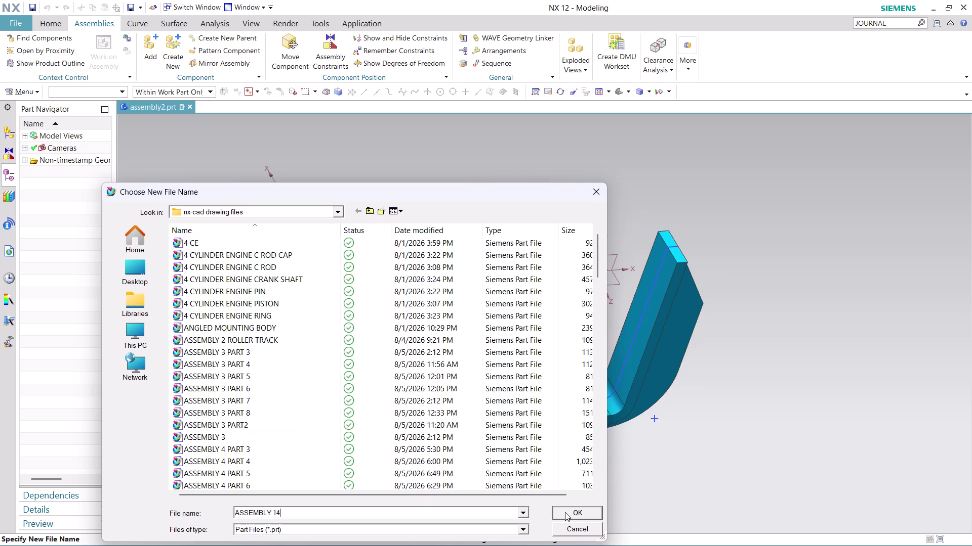
click(569, 513)
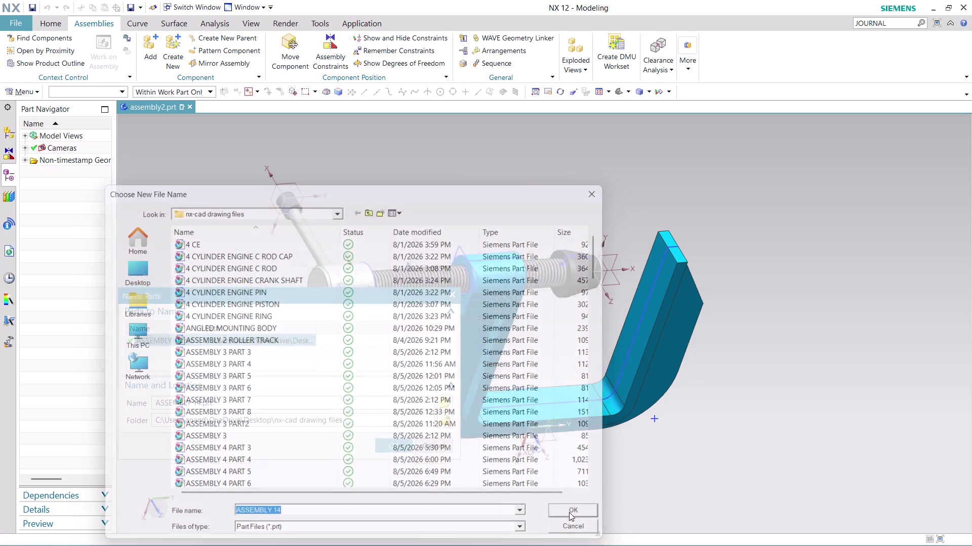
click(394, 441)
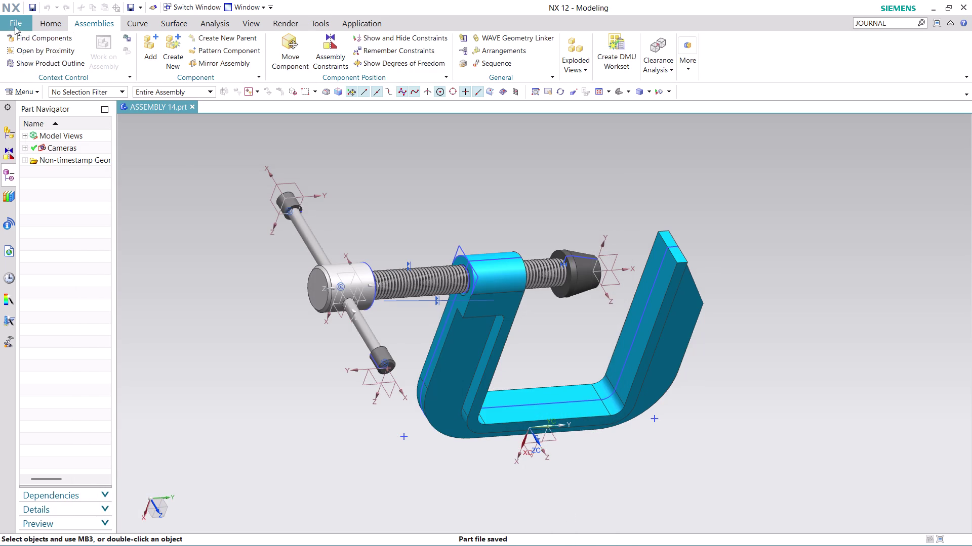
click(7, 22)
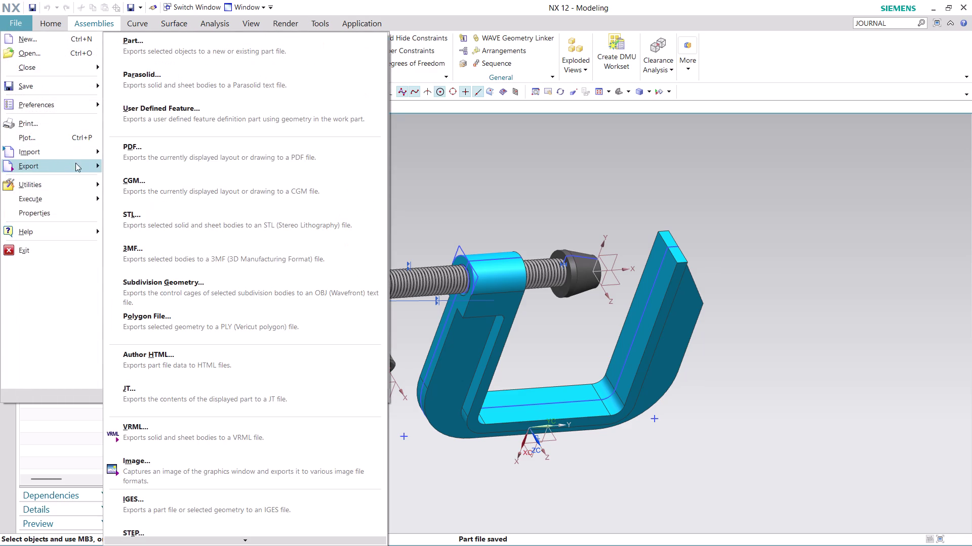
Name the PDF export file ASSEMBLY 14 in the drawing files folder.
click(165, 164)
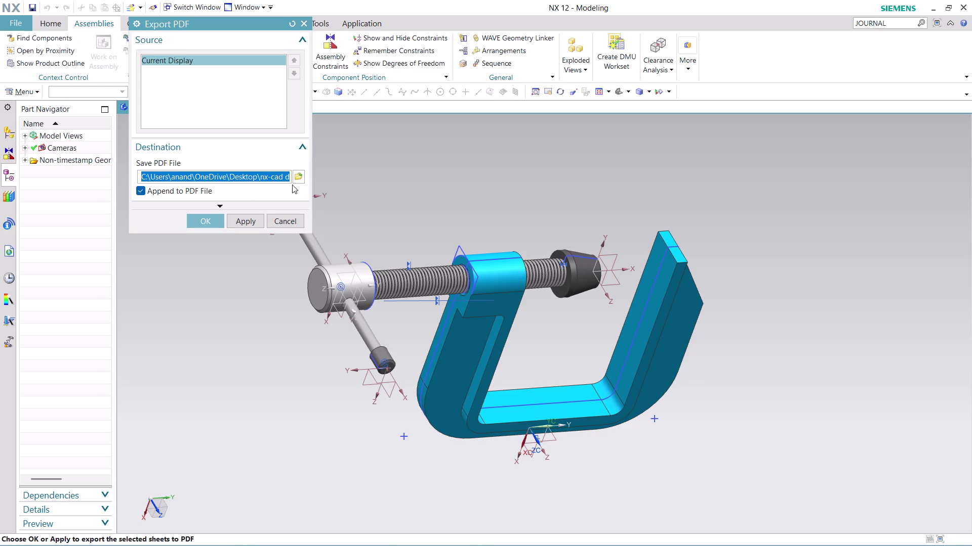
click(297, 176)
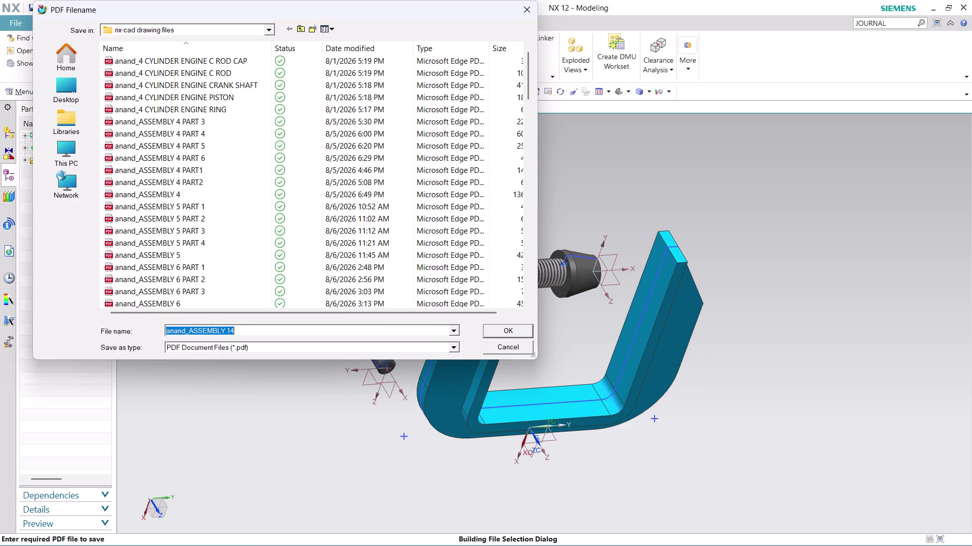
click(187, 329)
key(Right)
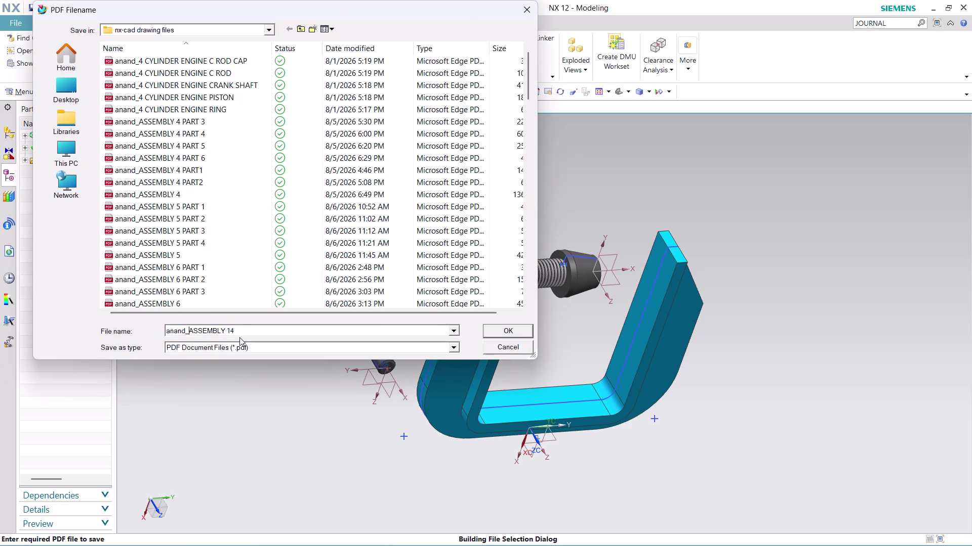
key(BackSpace)
key(BackSpace)
key(BackSpace)
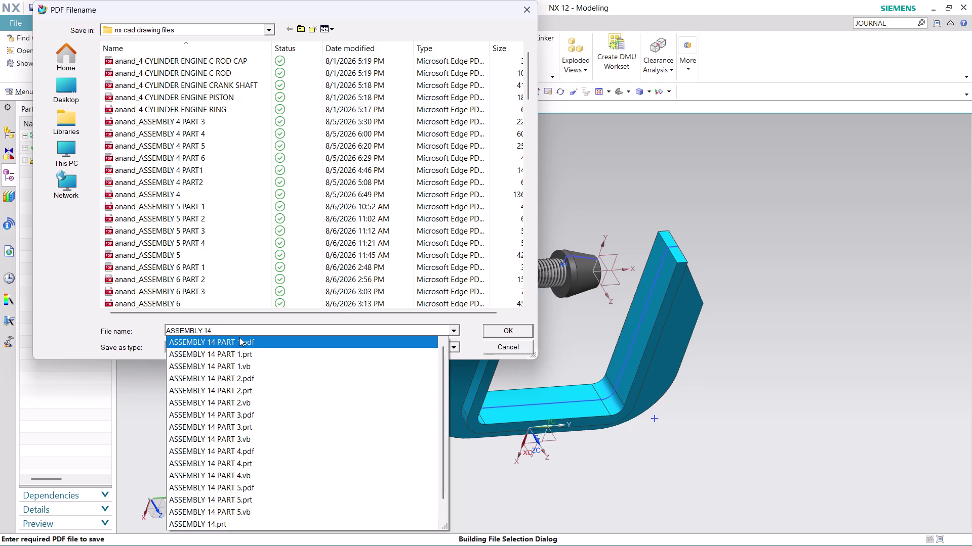
click(477, 336)
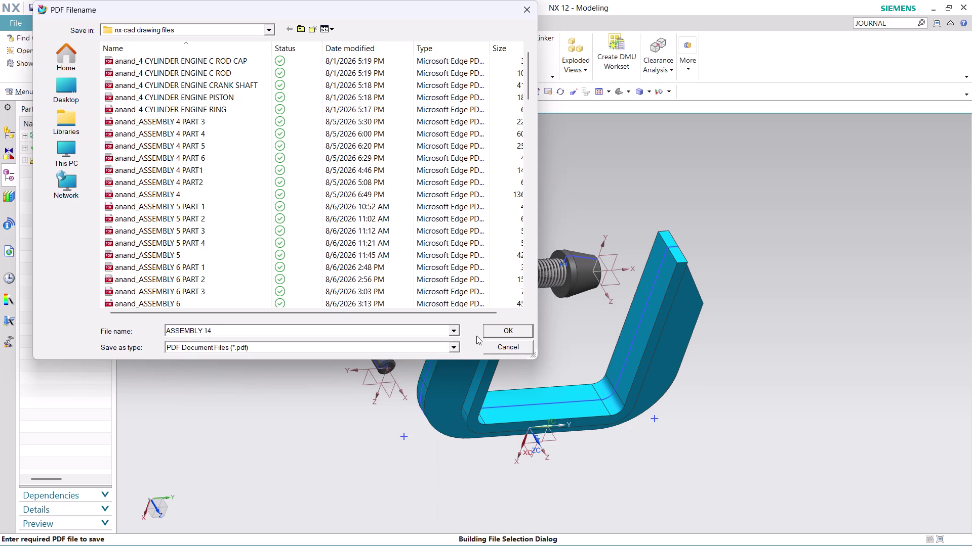
click(507, 332)
click(208, 220)
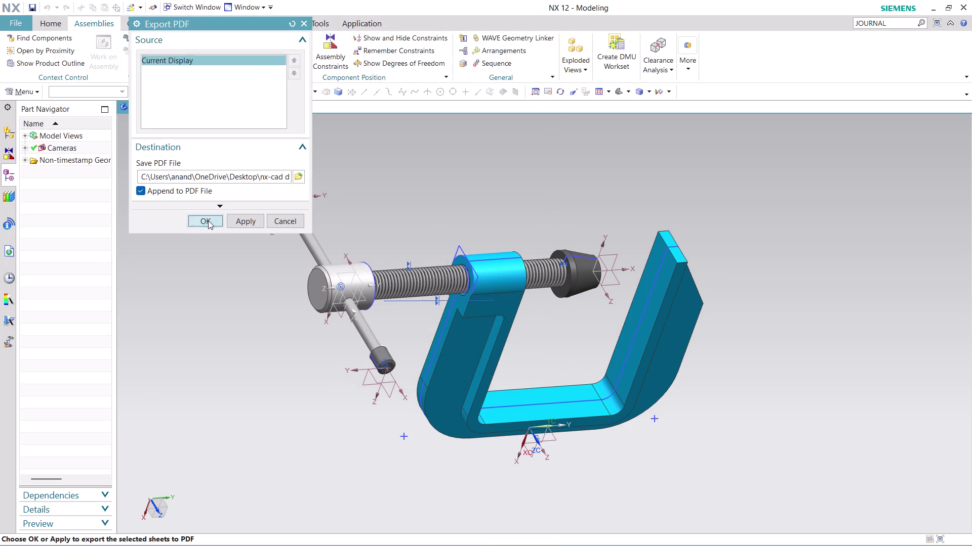